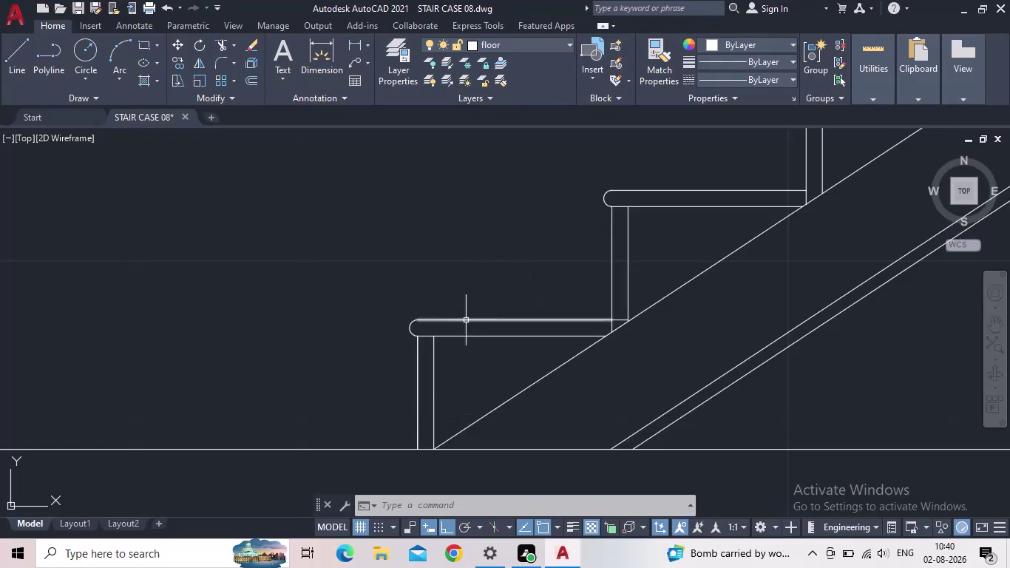
Start TRIM (TR) and cut the stringer overshoot at the lower post.
middle_drag(490, 310, 337, 298)
scroll(down, 3)
scroll(up, 3)
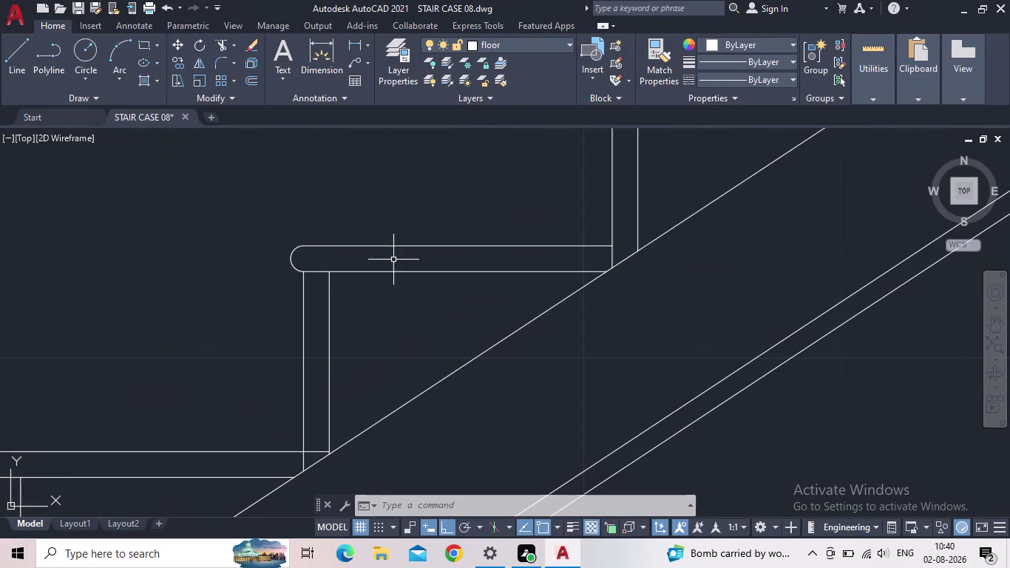
key(t)
key(r)
key(Return)
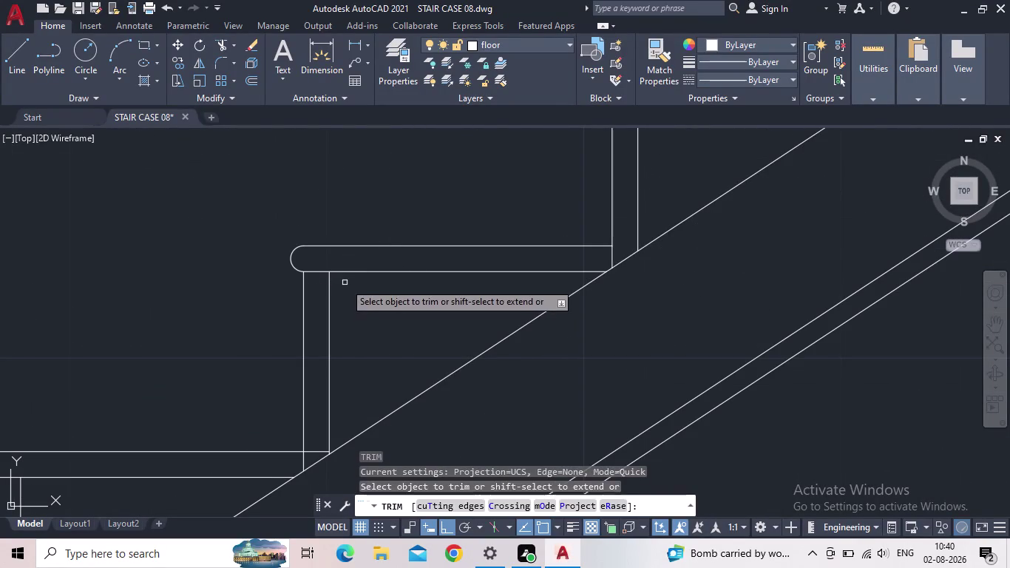
middle_drag(368, 352, 503, 242)
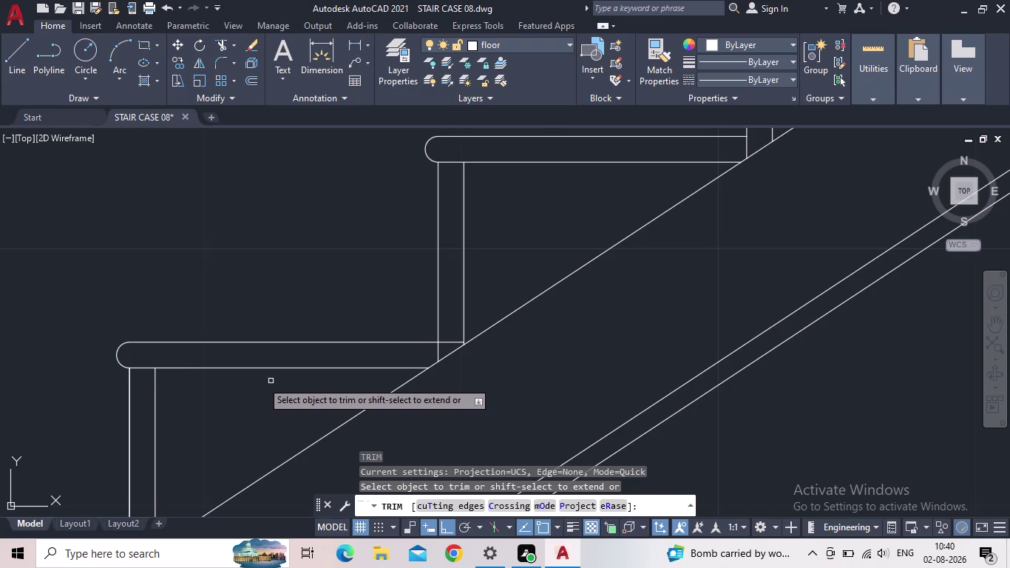
scroll(down, 3)
scroll(up, 3)
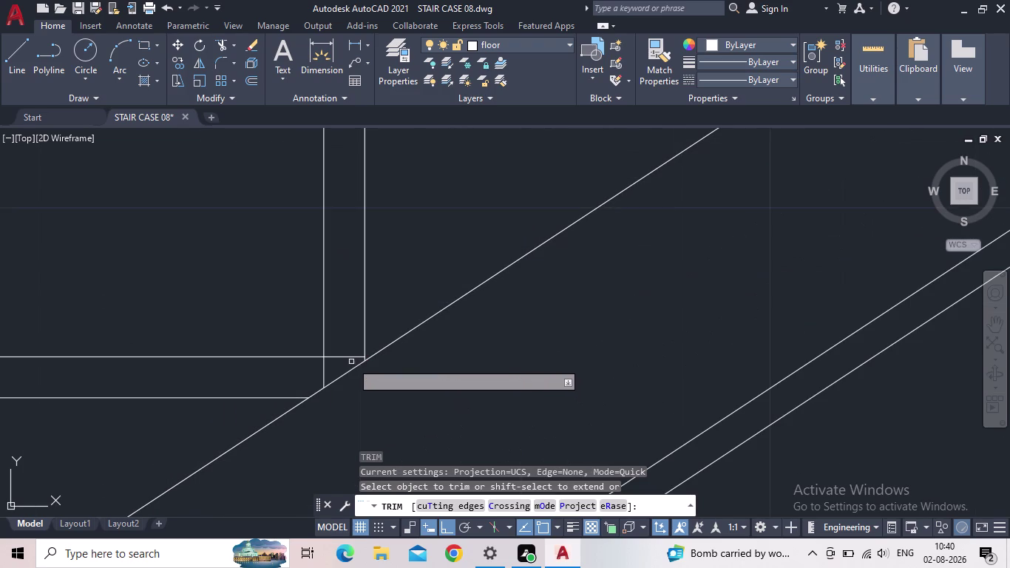
scroll(up, 3)
click(341, 360)
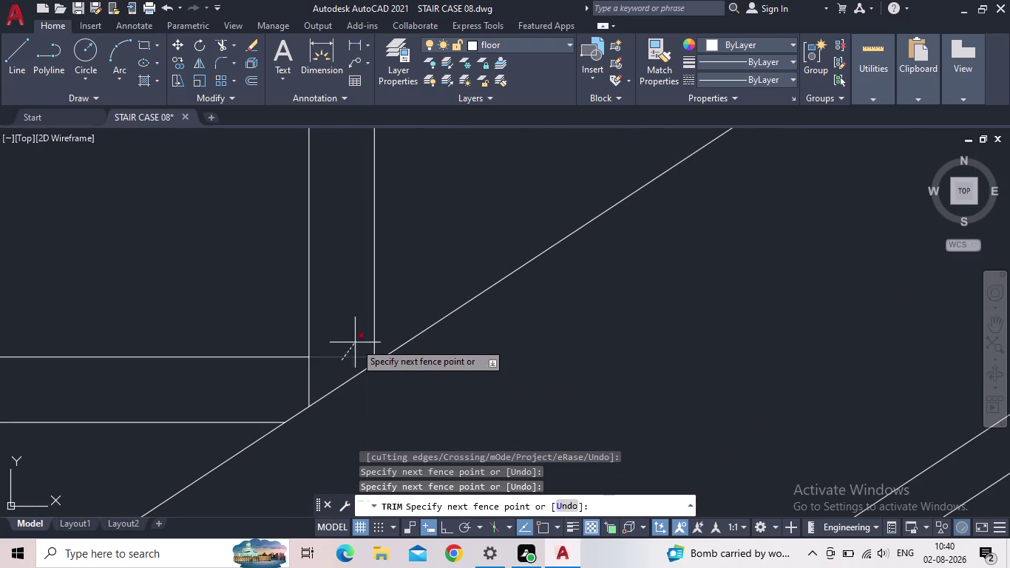
click(349, 358)
click(347, 351)
click(342, 364)
scroll(down, 3)
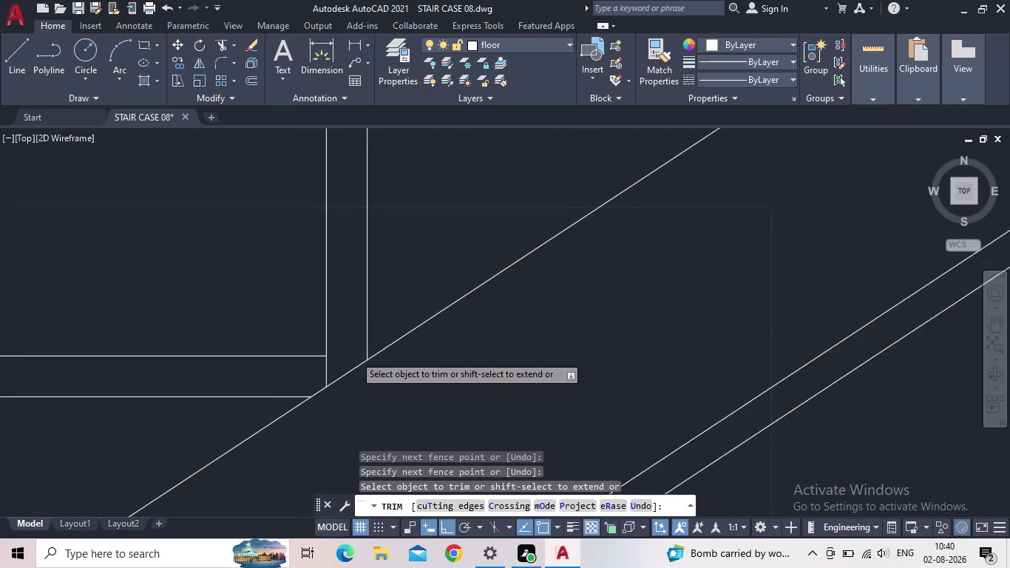
scroll(down, 3)
Trim the stringer where it runs past the next post up the stair.
middle_drag(408, 261, 363, 327)
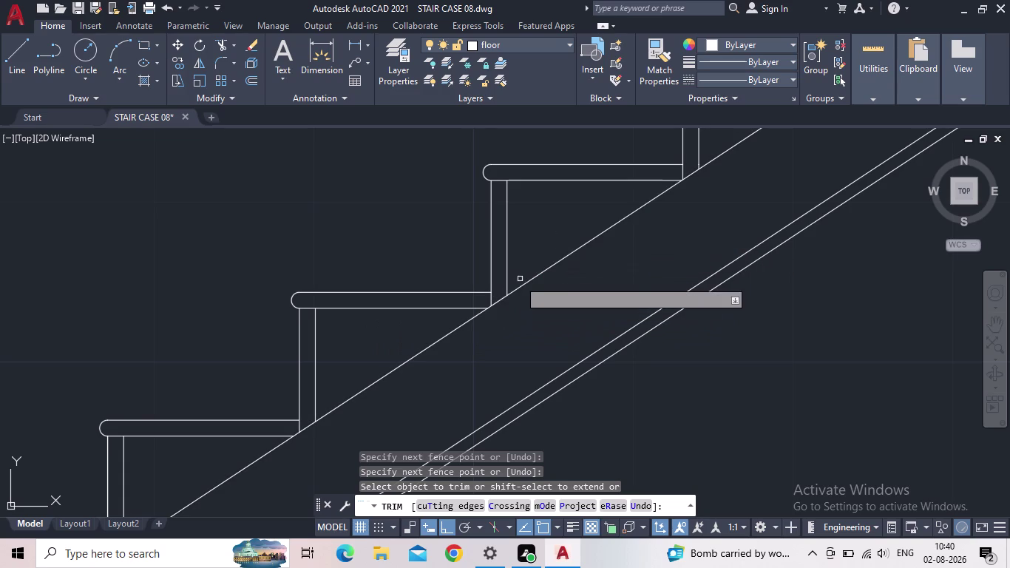
middle_drag(585, 204, 567, 216)
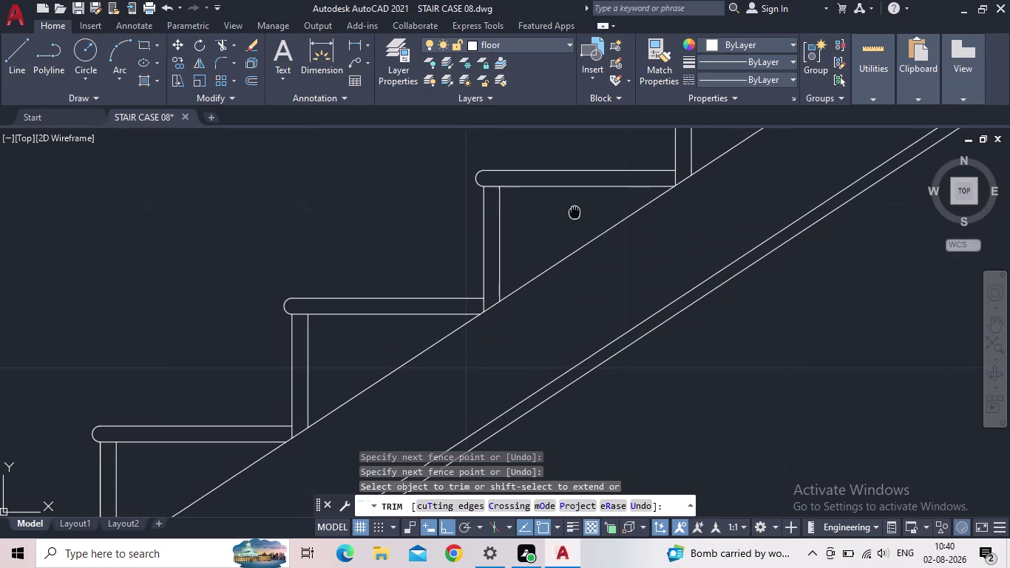
middle_drag(567, 216, 346, 304)
middle_drag(573, 170, 352, 312)
scroll(up, 3)
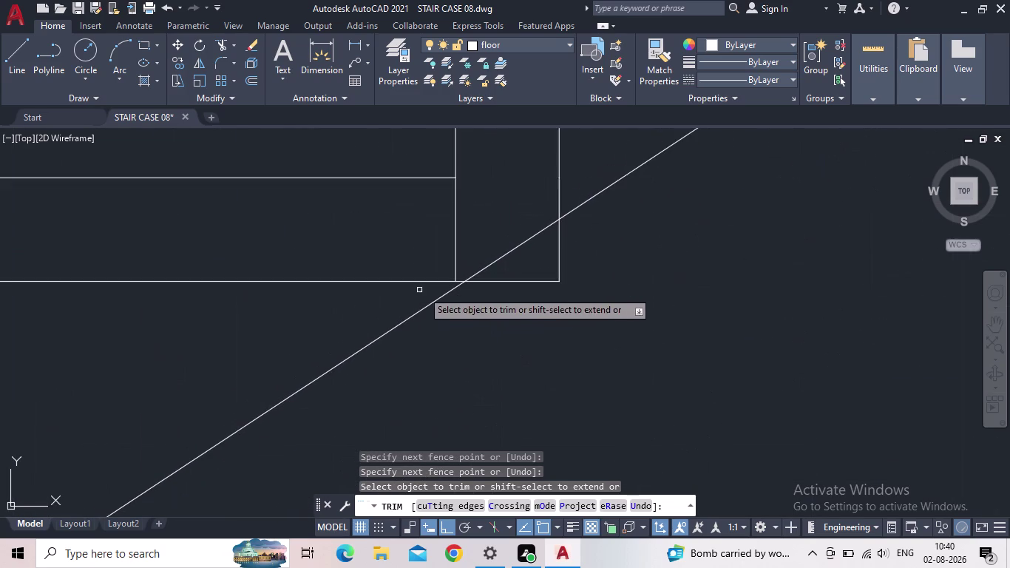
drag(498, 295, 502, 287)
click(513, 265)
drag(549, 262, 565, 260)
click(584, 254)
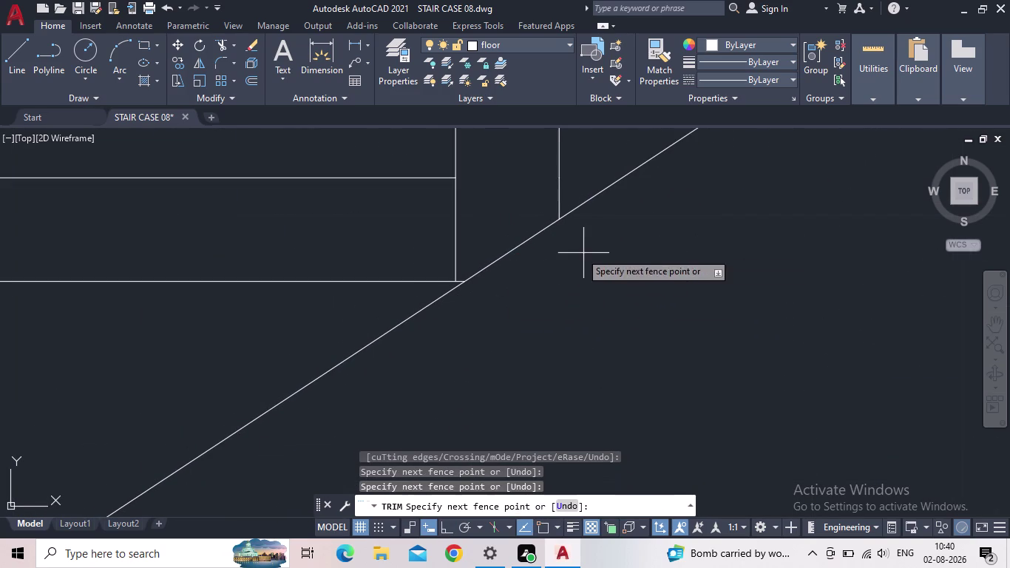
click(554, 308)
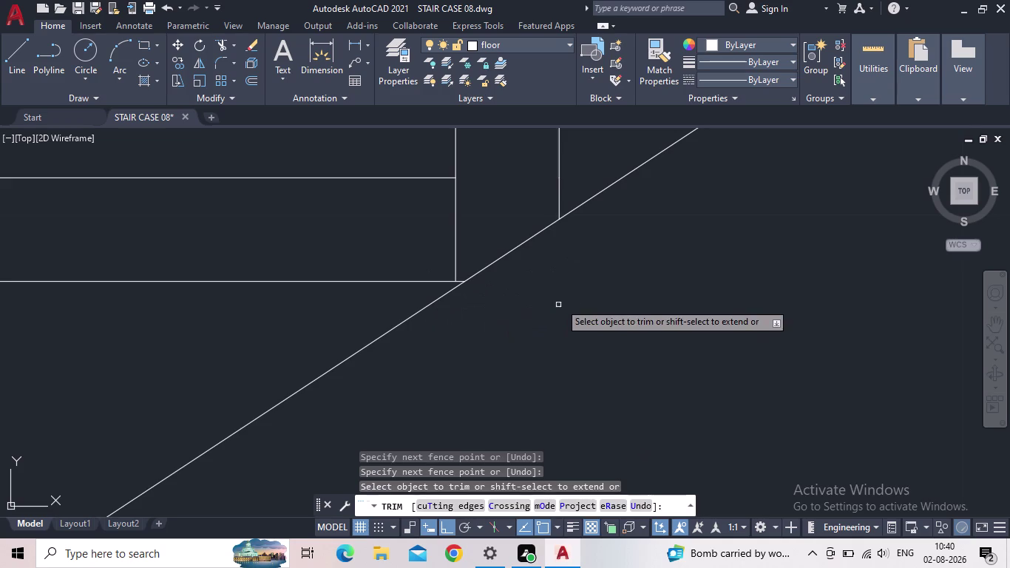
Cut back the sloping line past the upper post.
middle_drag(545, 336, 441, 437)
scroll(down, 3)
middle_drag(518, 289, 478, 312)
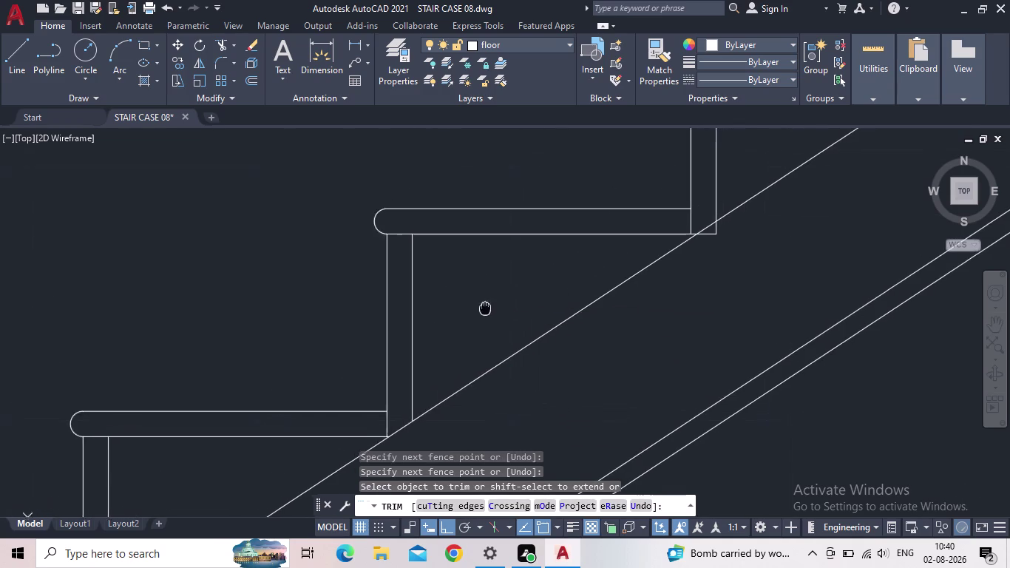
middle_drag(478, 312, 360, 403)
scroll(up, 3)
click(672, 311)
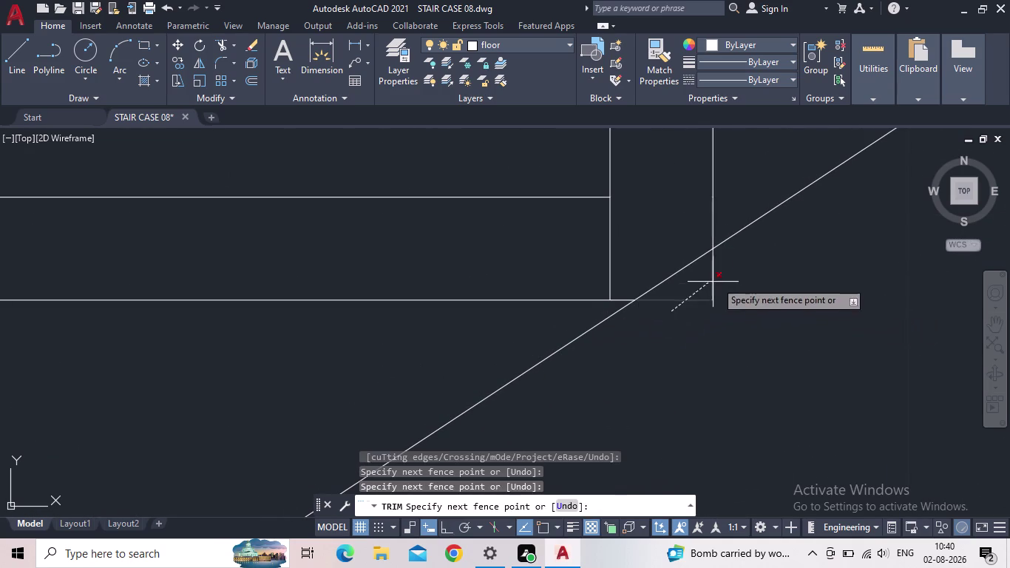
click(732, 275)
Trim the extra line end beyond the following post junction.
scroll(down, 3)
middle_drag(722, 357, 367, 470)
scroll(down, 3)
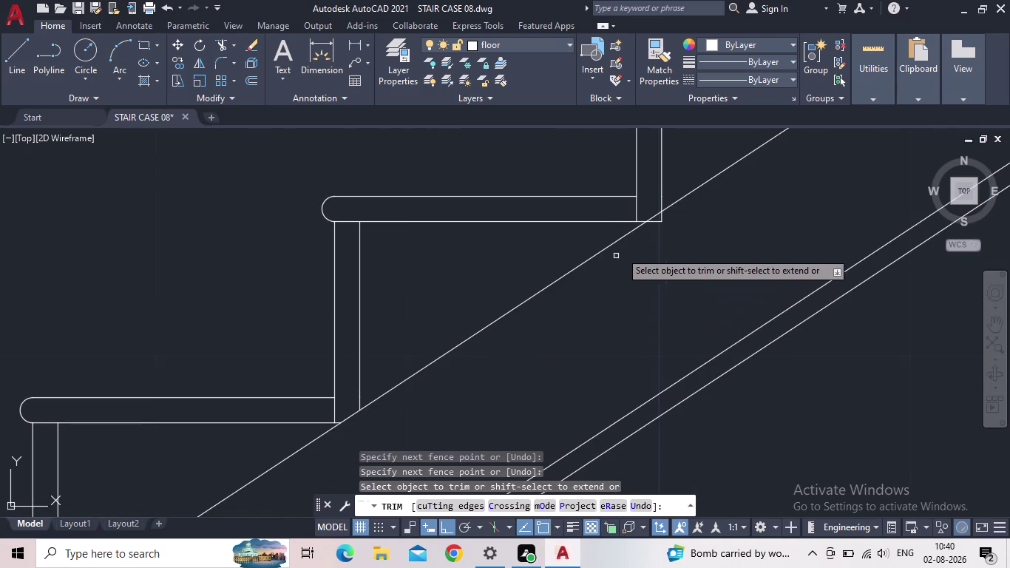
scroll(up, 3)
middle_drag(650, 237, 594, 356)
scroll(up, 3)
drag(596, 323, 605, 317)
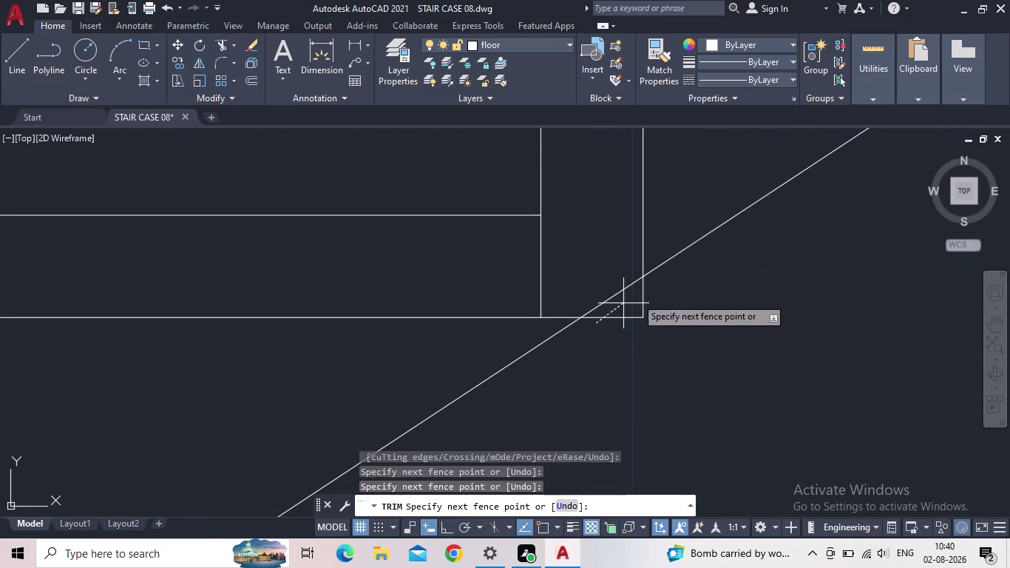
click(657, 288)
Remove the stringer overshoot at the next post along.
scroll(down, 3)
middle_drag(655, 366, 413, 480)
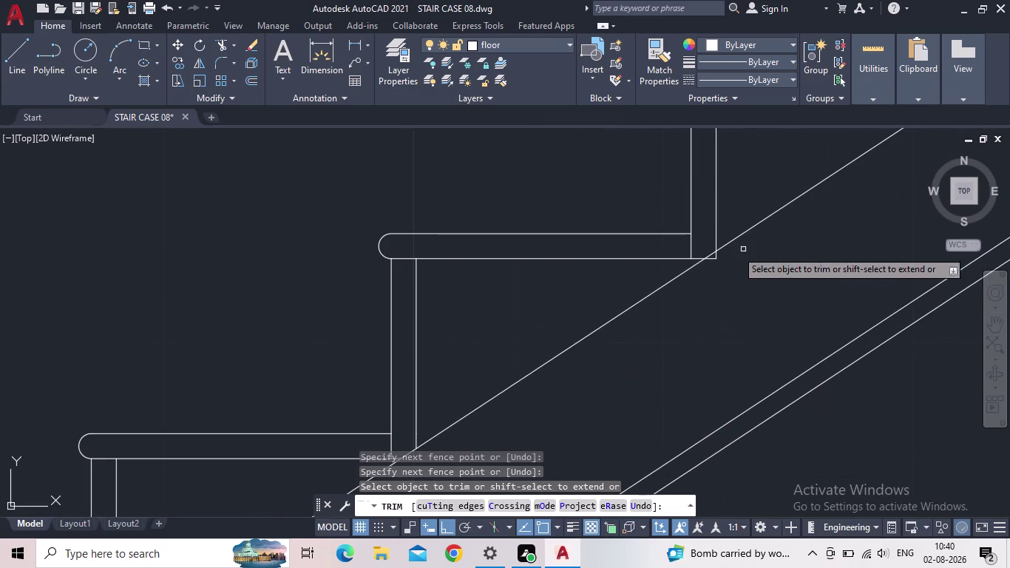
scroll(up, 3)
click(671, 267)
click(713, 244)
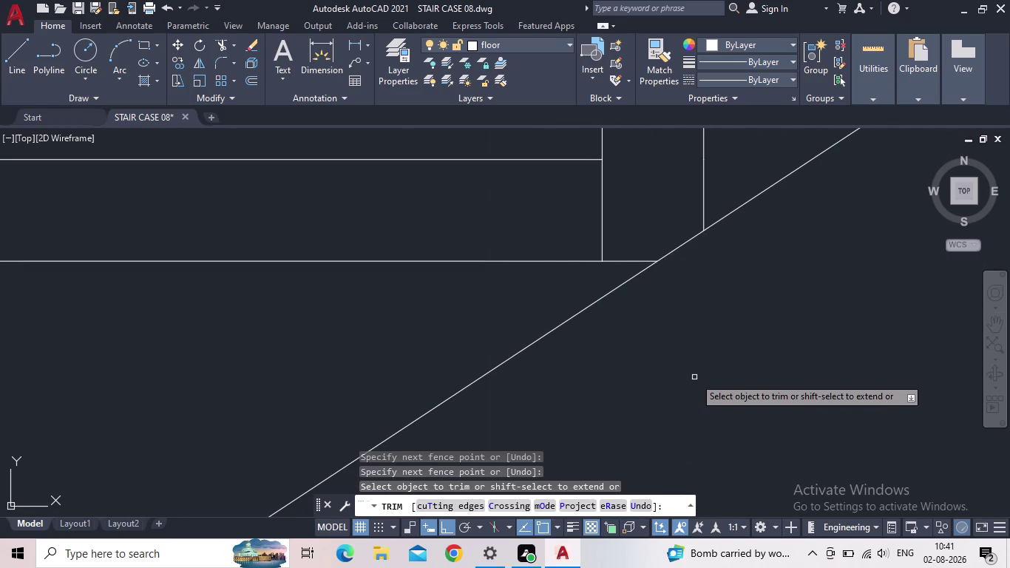
Trim the overshooting segment at the post further up the stair.
scroll(down, 3)
middle_drag(757, 347, 646, 420)
scroll(down, 3)
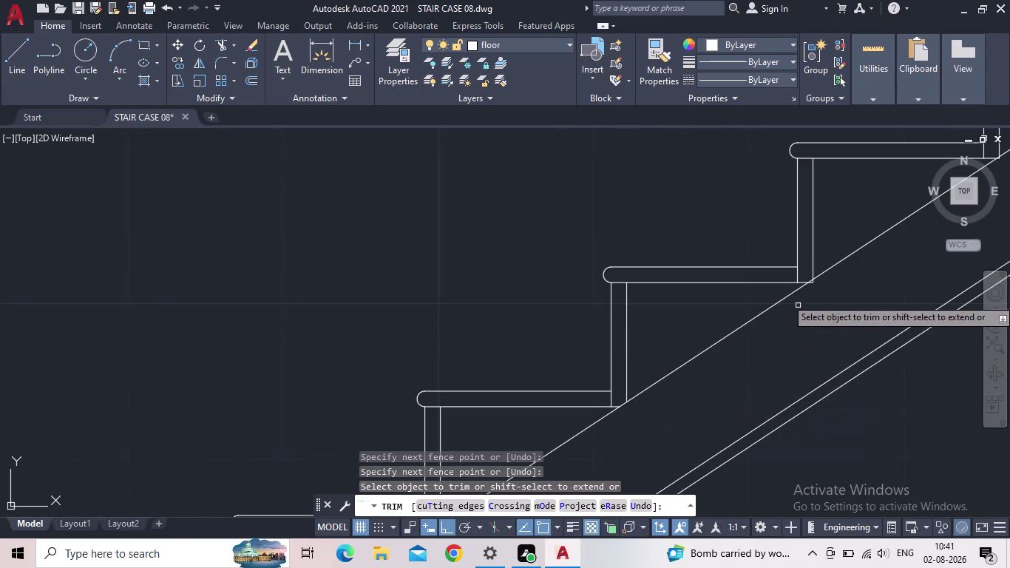
scroll(up, 3)
scroll(up, 3)
click(709, 421)
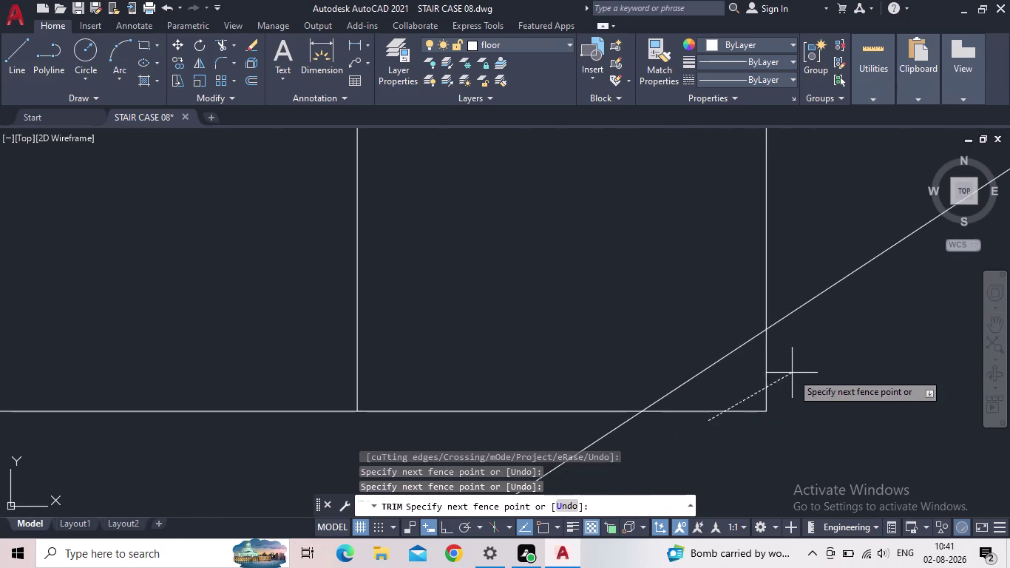
click(796, 368)
Trim the stringer overshoot at another post corner.
scroll(down, 3)
middle_drag(790, 368, 591, 407)
scroll(down, 3)
scroll(down, 3)
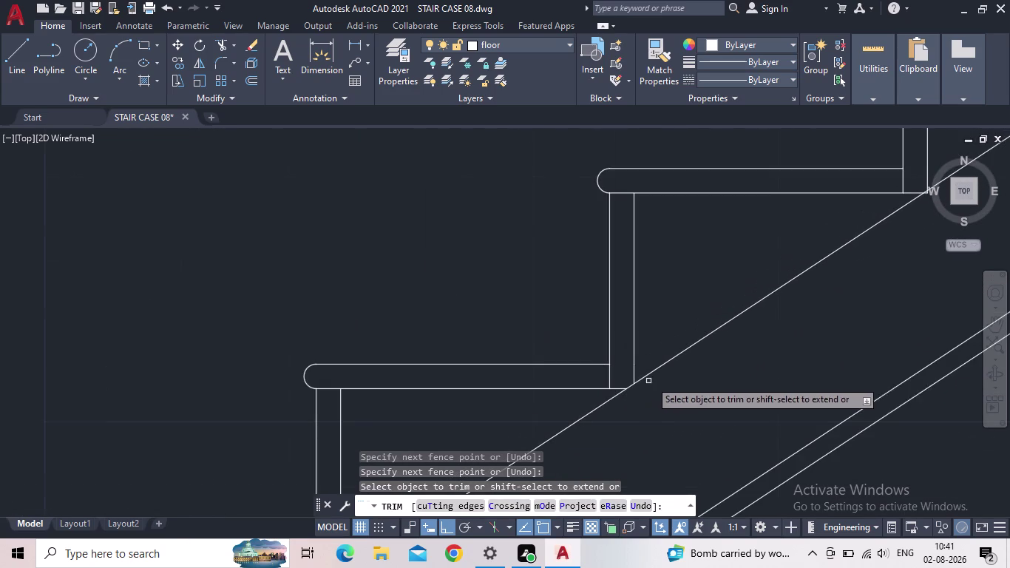
middle_drag(699, 374, 500, 473)
scroll(up, 3)
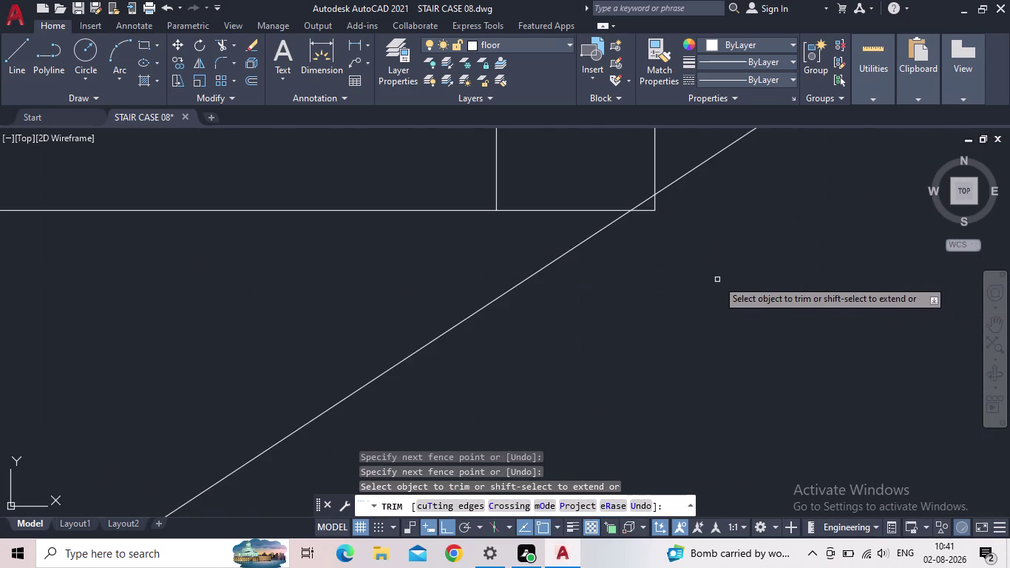
scroll(up, 3)
middle_drag(640, 216, 672, 397)
drag(631, 338, 644, 336)
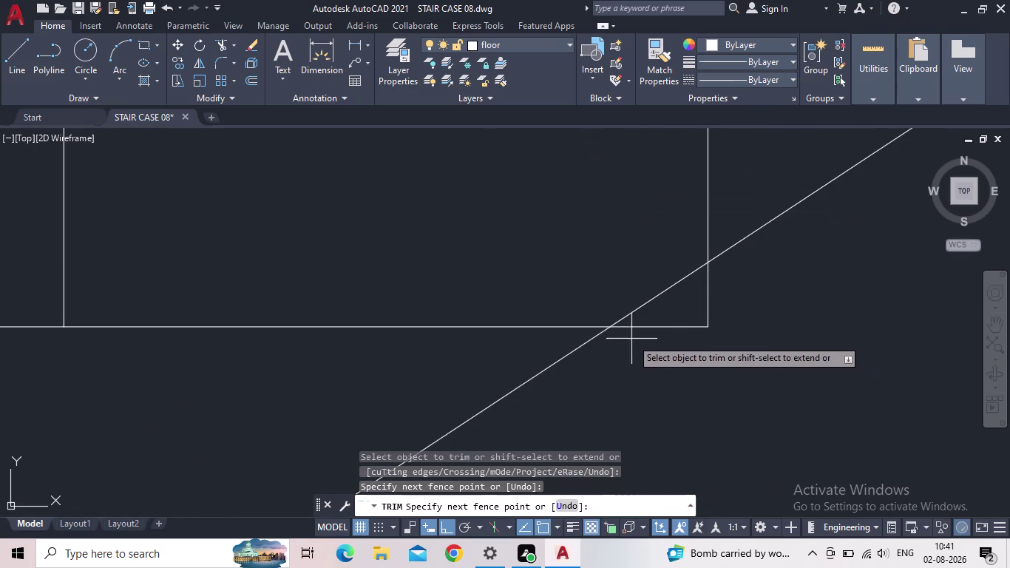
click(763, 287)
Move up to the top post and end the trim with Esc.
scroll(down, 3)
middle_drag(773, 316, 573, 418)
scroll(down, 3)
scroll(down, 3)
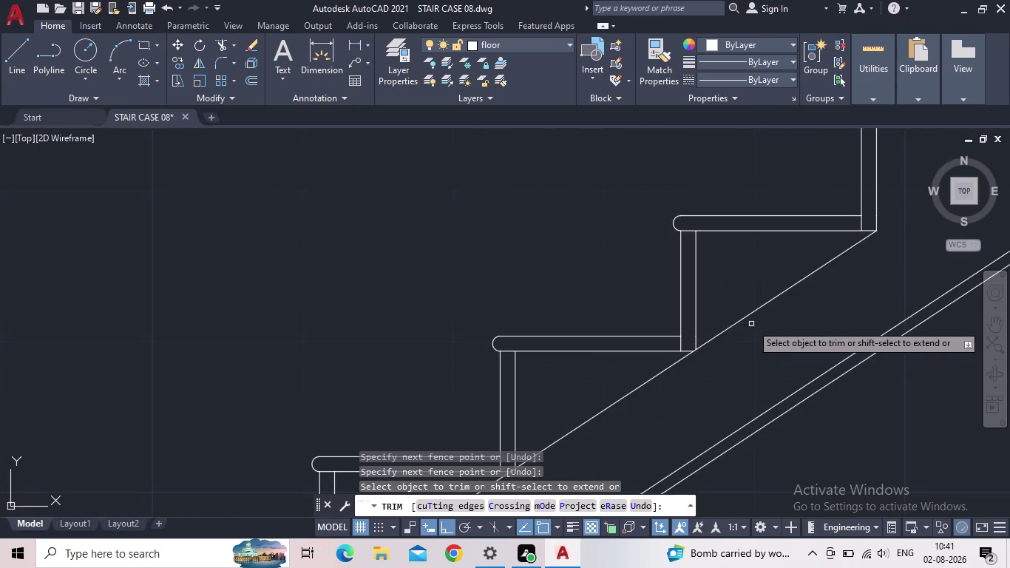
middle_drag(743, 340, 591, 418)
scroll(up, 3)
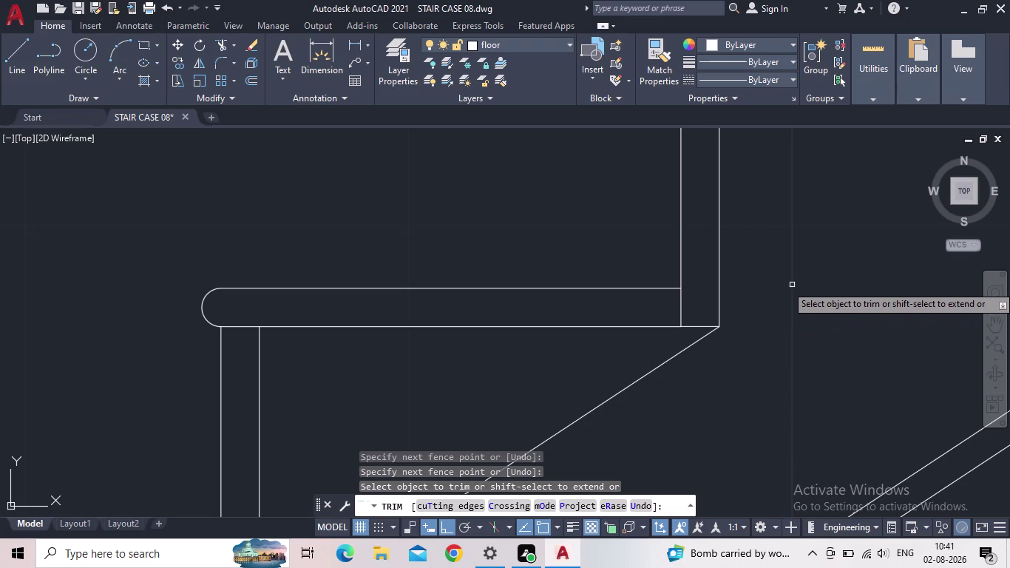
key(Escape)
scroll(down, 3)
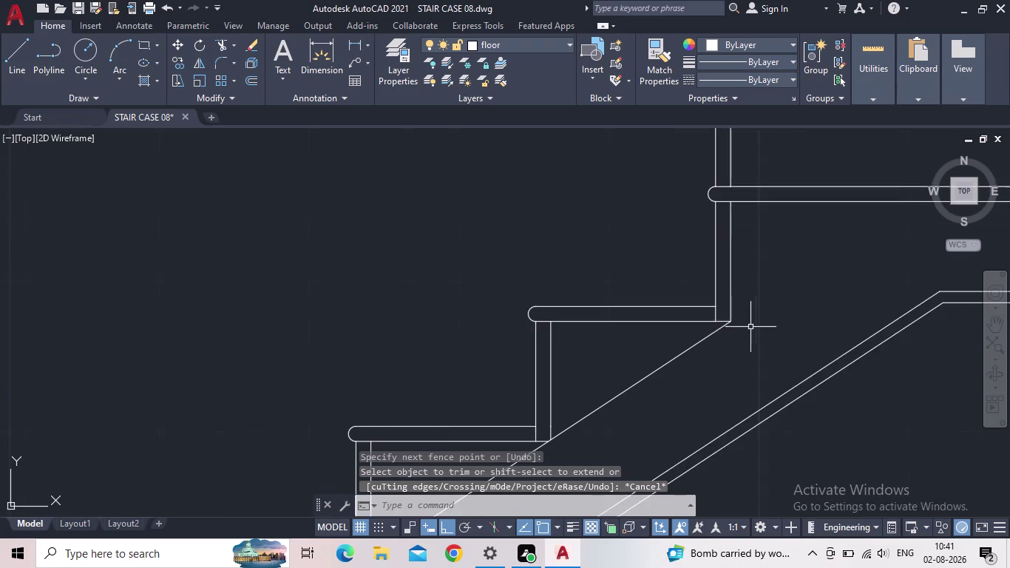
scroll(down, 3)
click(76, 9)
scroll(down, 3)
middle_drag(530, 311, 444, 337)
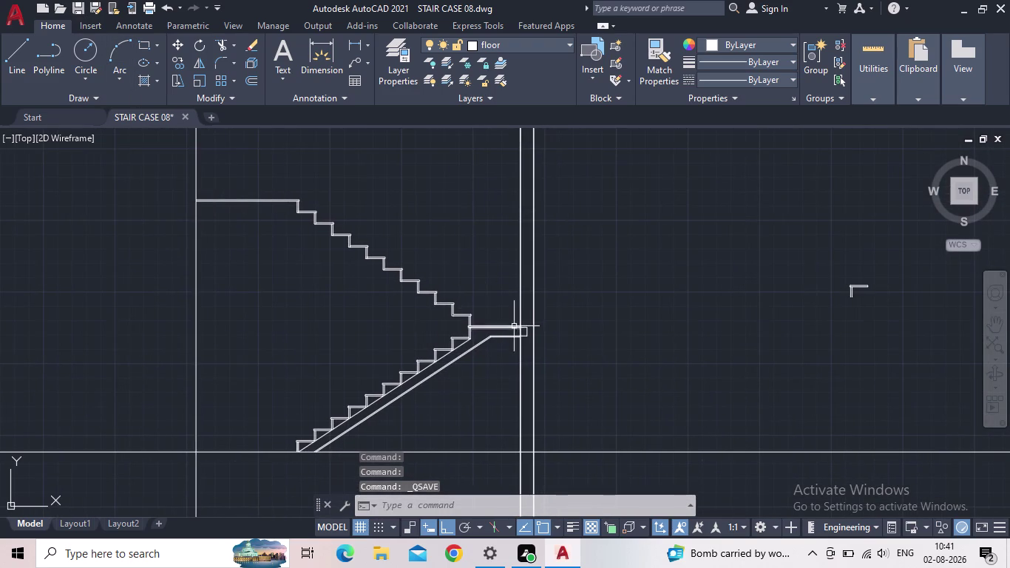
scroll(up, 3)
scroll(up, 3)
middle_drag(454, 329, 465, 324)
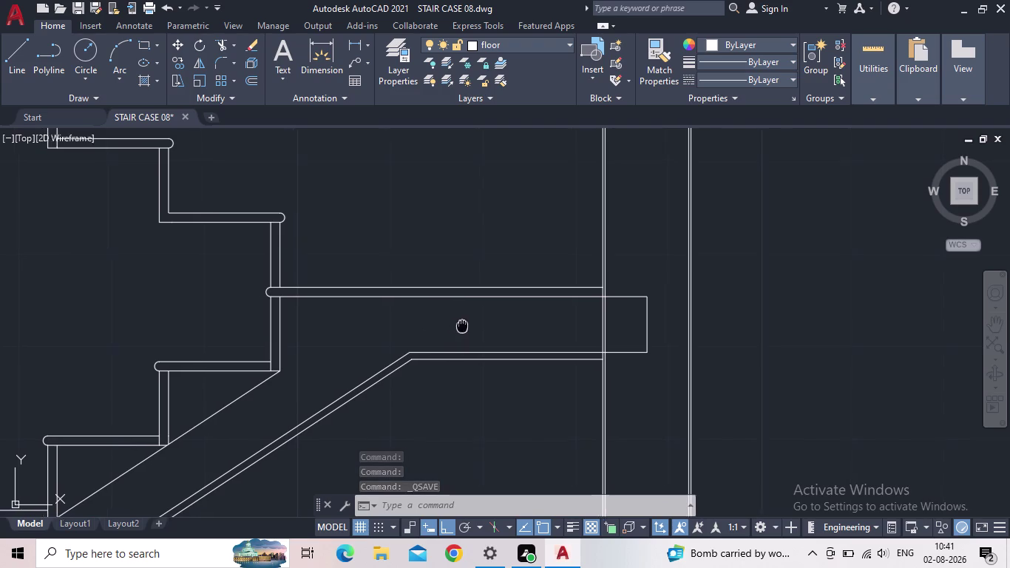
middle_drag(465, 325, 516, 325)
scroll(down, 3)
middle_drag(540, 390, 660, 279)
scroll(down, 3)
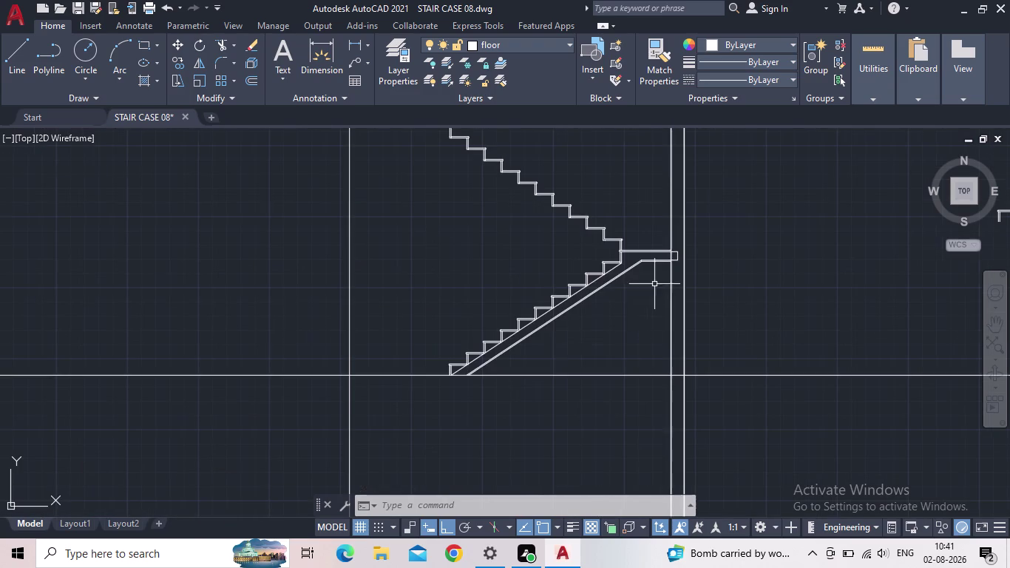
middle_drag(583, 345, 583, 435)
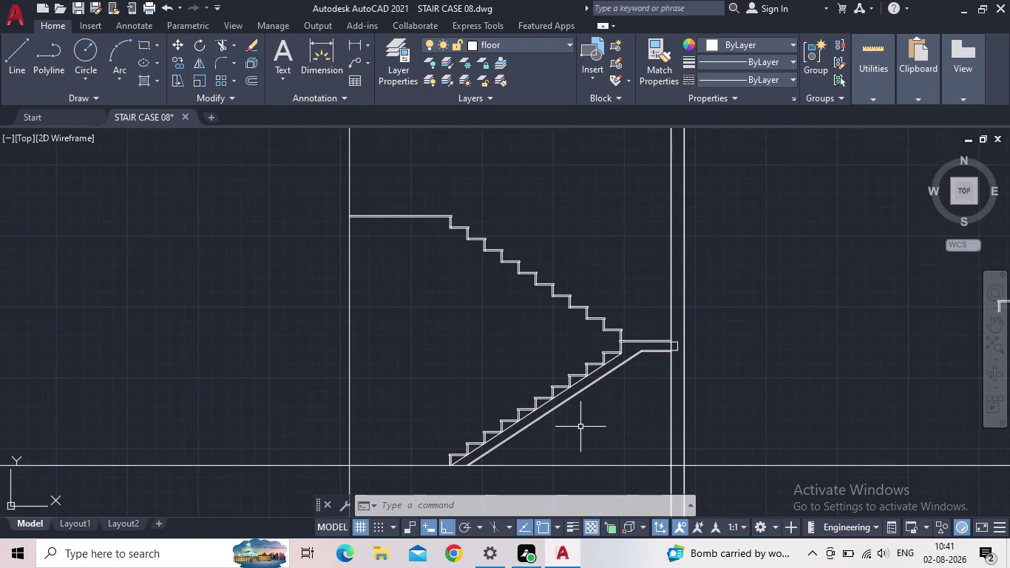
middle_drag(579, 406, 441, 384)
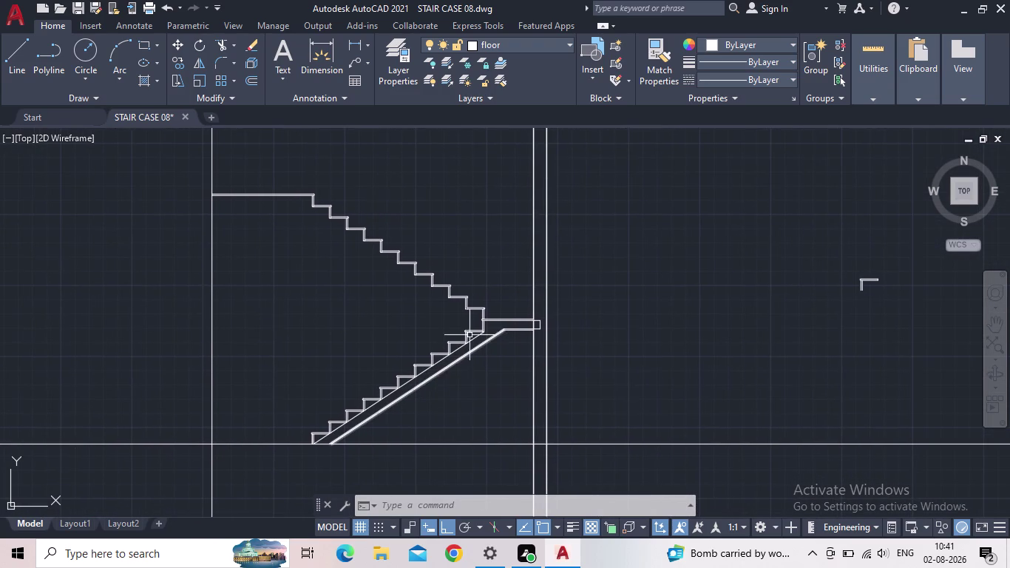
middle_drag(658, 305, 634, 306)
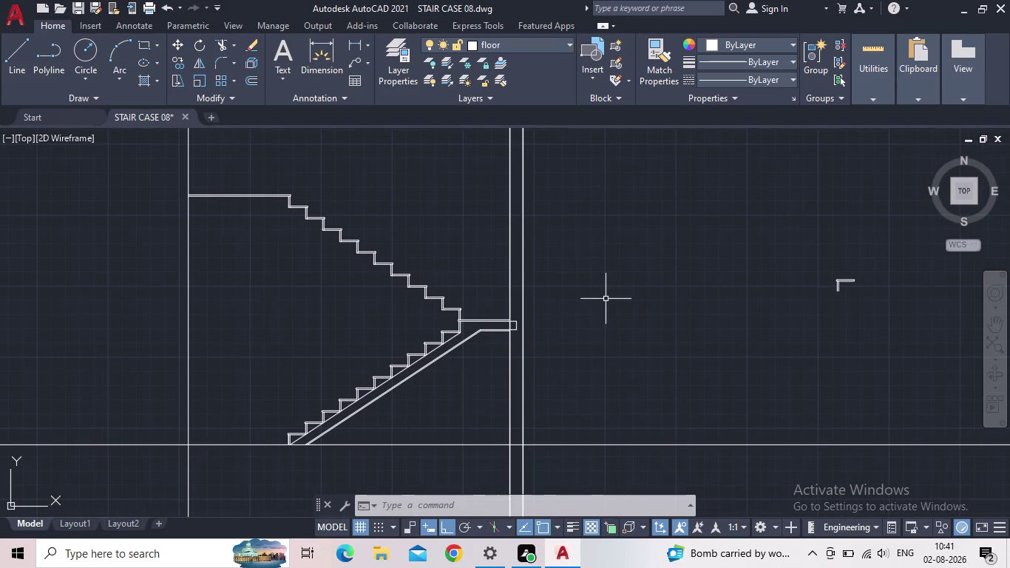
scroll(up, 3)
scroll(down, 3)
middle_drag(615, 306, 548, 318)
drag(140, 45, 152, 51)
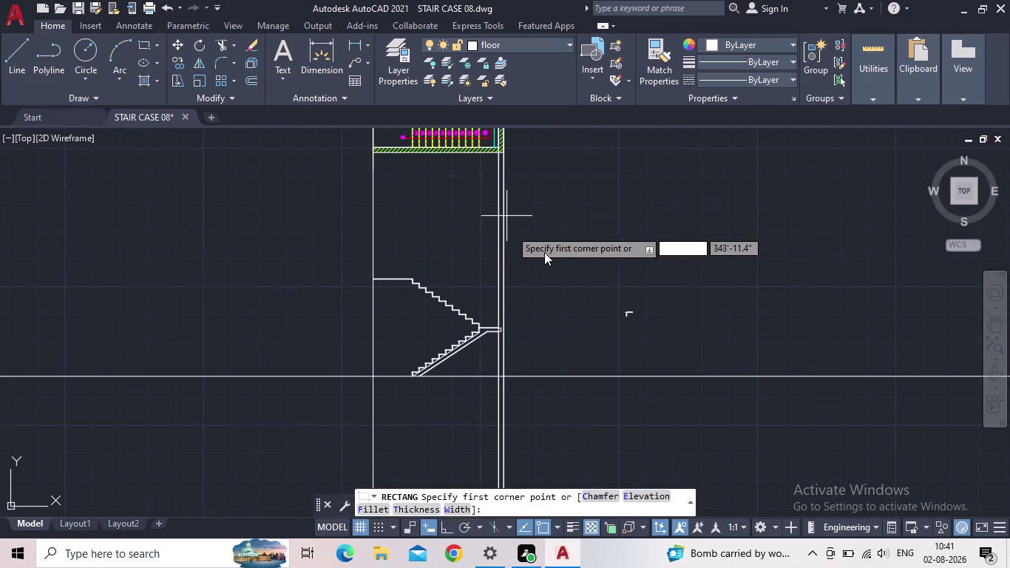
Draw an upright 3" by 3' post rectangle right of the stairs using RECTANG Dimensions.
drag(549, 252, 560, 259)
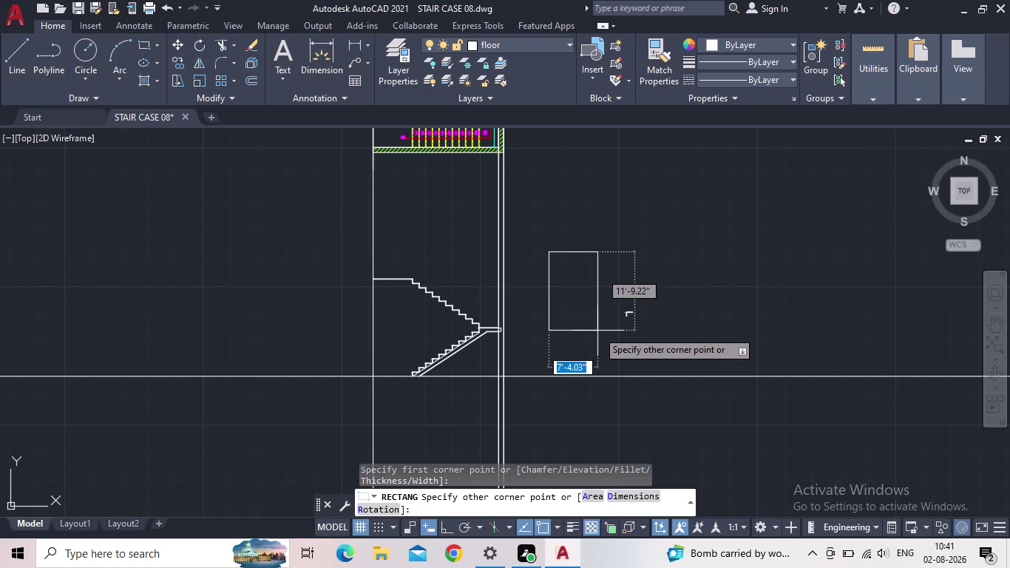
key(3)
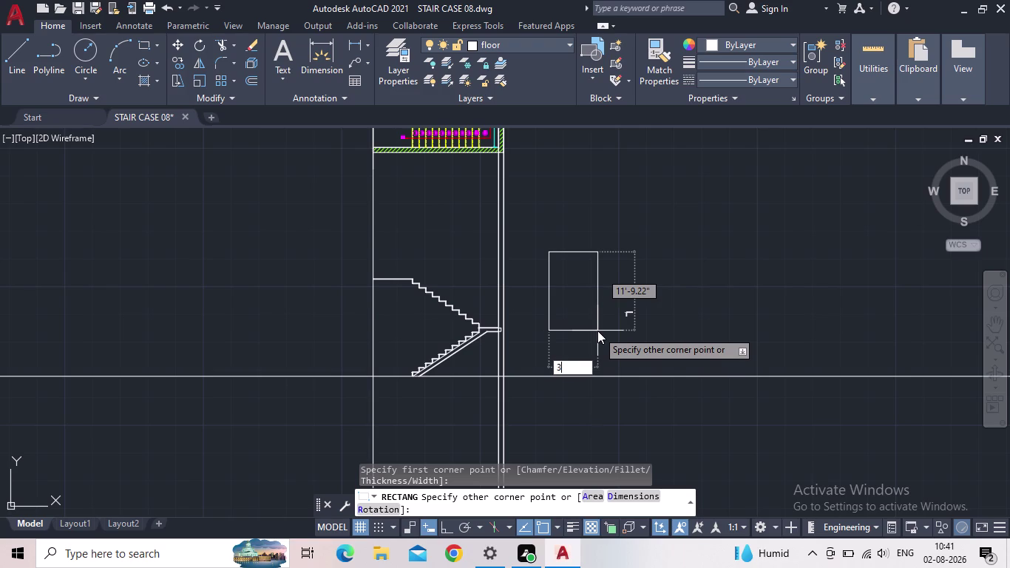
key(BackSpace)
key(d)
key(Return)
text(3")
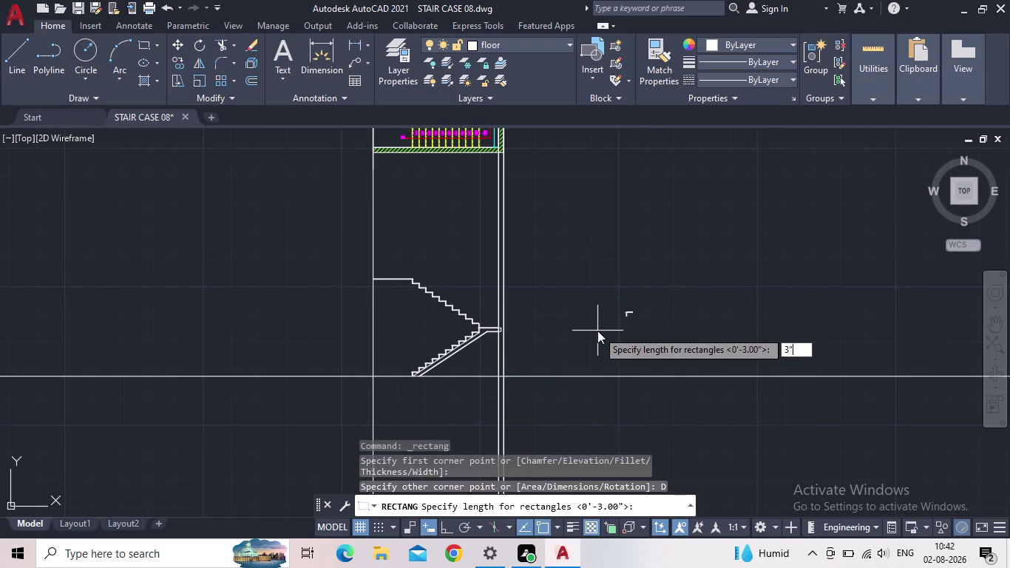
key(Return)
key(3)
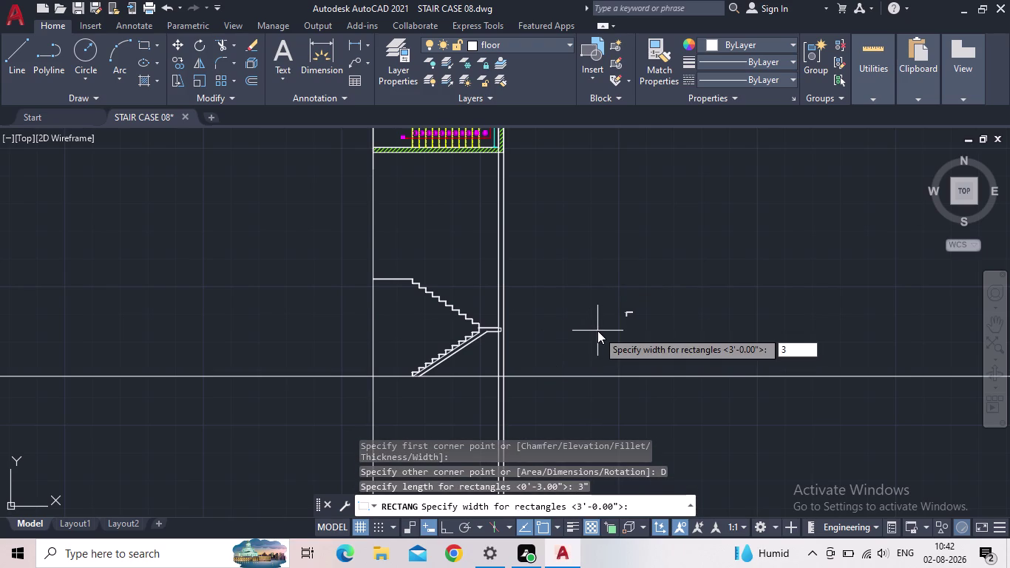
key(apostrophe)
key(Return)
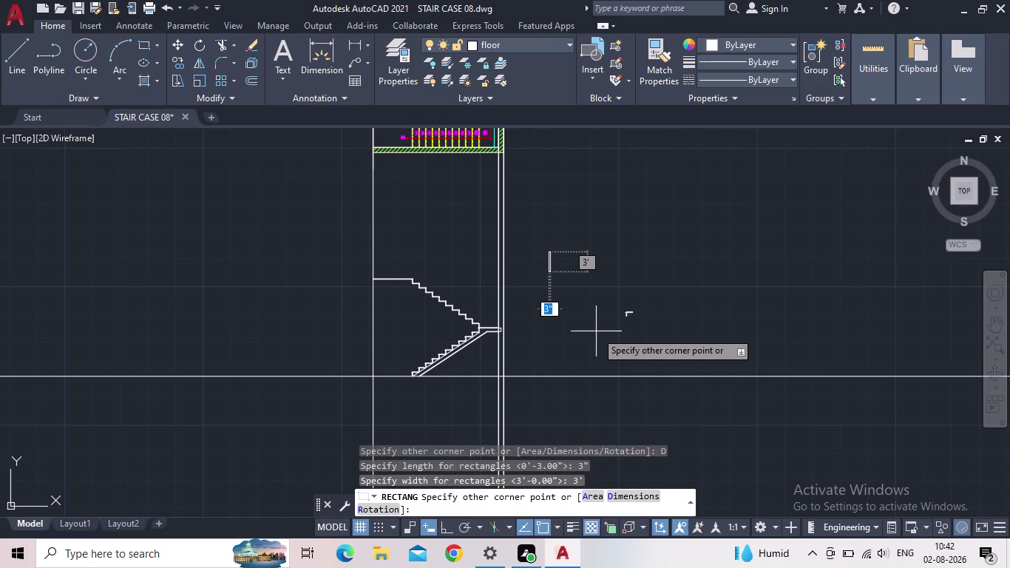
click(589, 328)
scroll(up, 3)
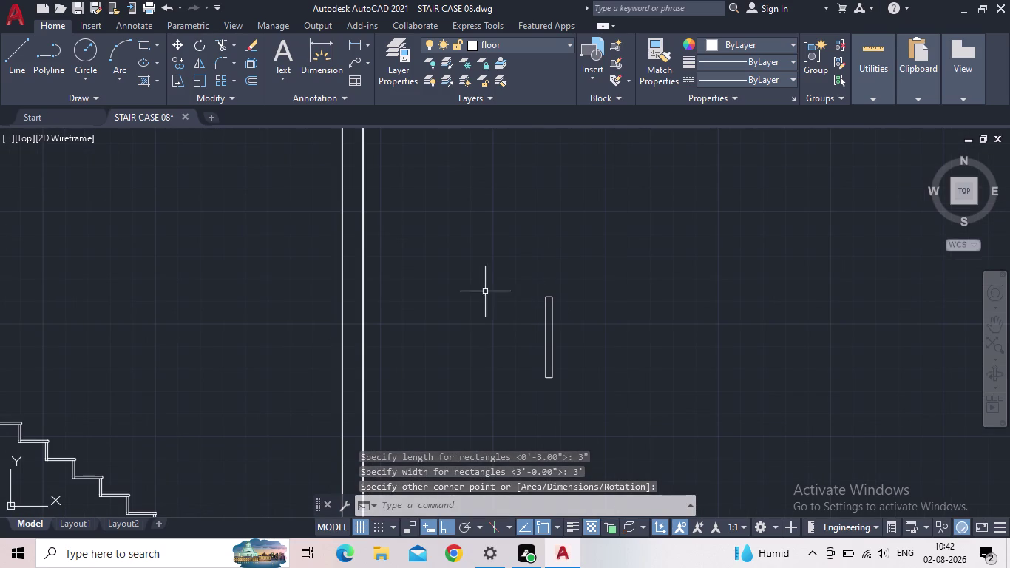
Zoom and pan to centre the view on the new post rectangle.
scroll(up, 3)
scroll(down, 3)
scroll(down, 3)
scroll(down, 3)
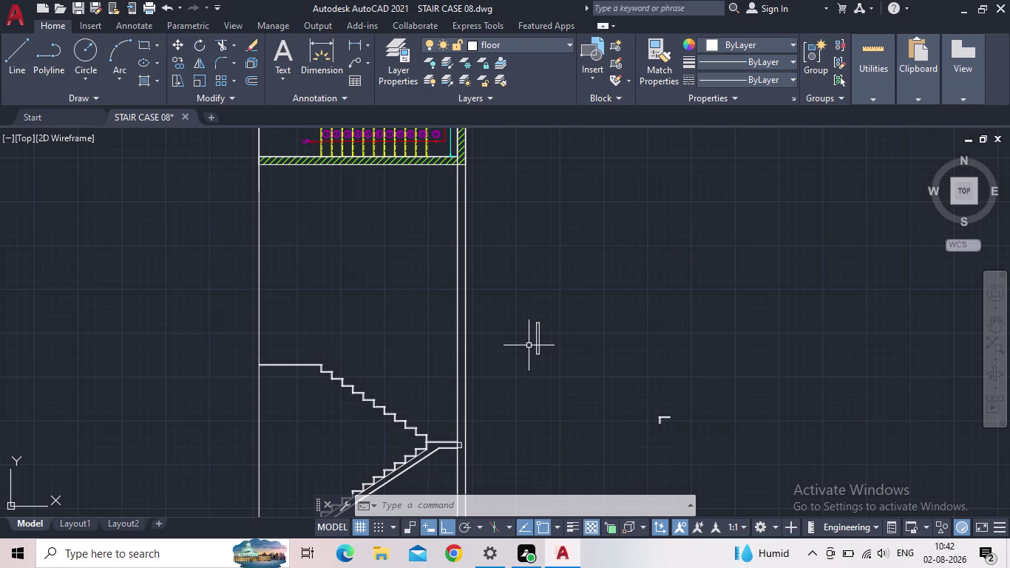
scroll(up, 3)
scroll(up, 3)
scroll(up, 3)
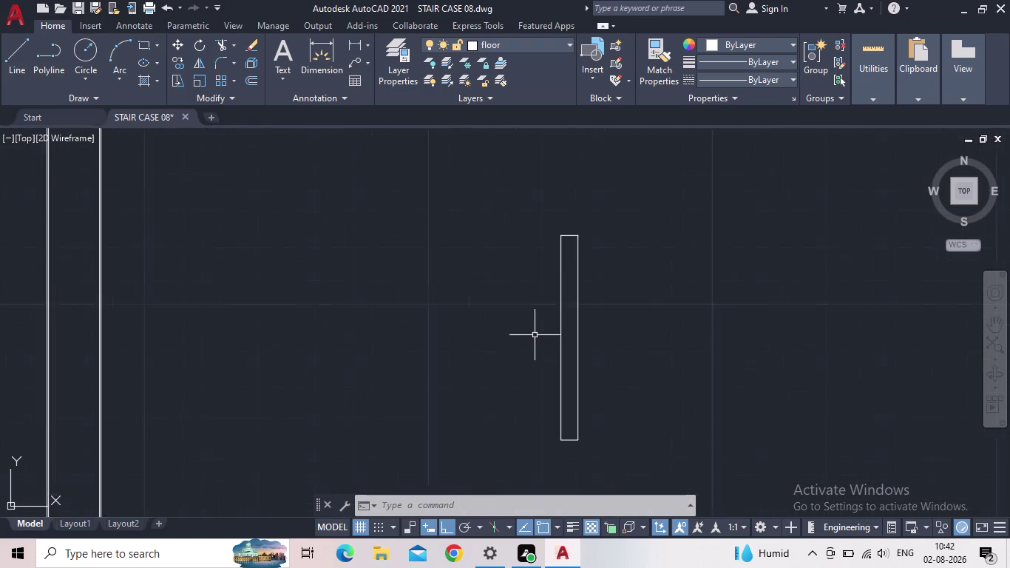
scroll(up, 3)
middle_drag(463, 249, 456, 281)
scroll(down, 3)
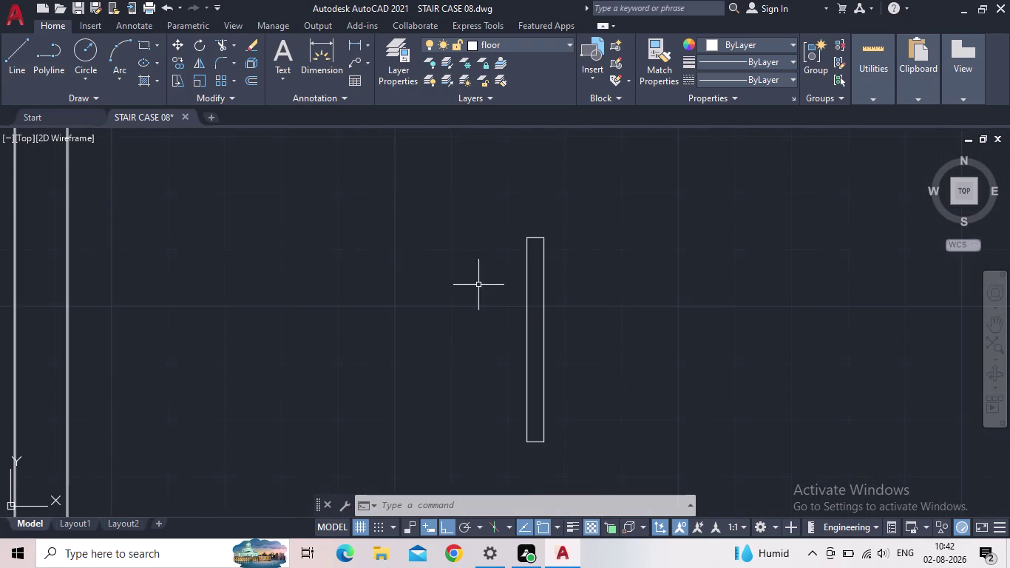
middle_drag(478, 285, 476, 294)
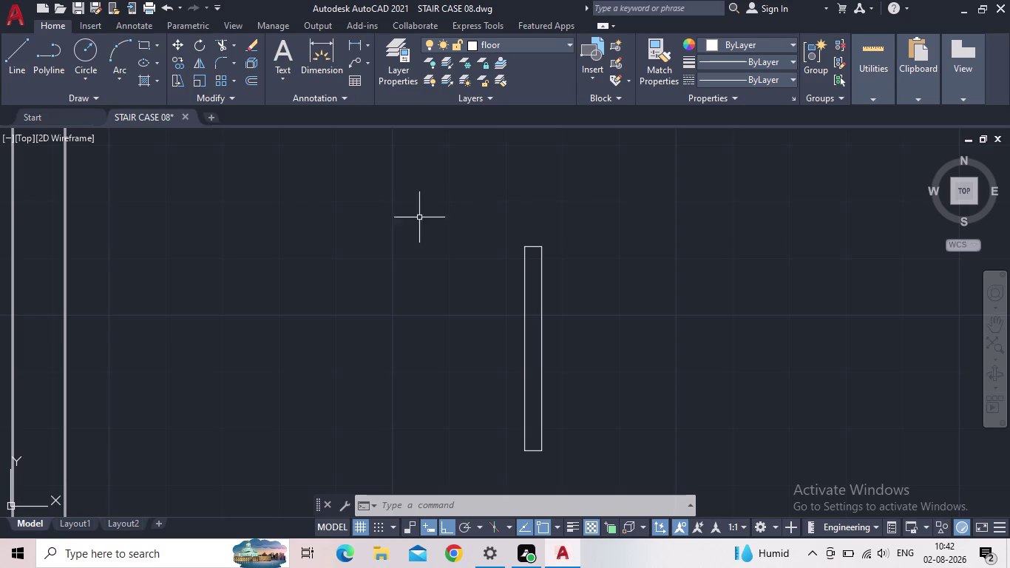
Window-select the post rectangle and explode it with EX.
click(22, 57)
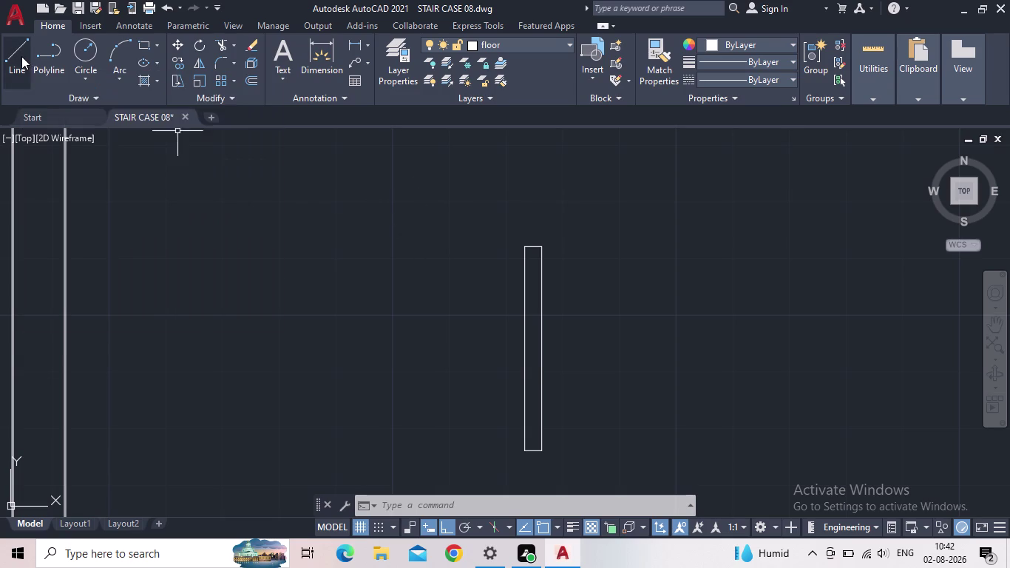
key(Escape)
drag(574, 453, 557, 436)
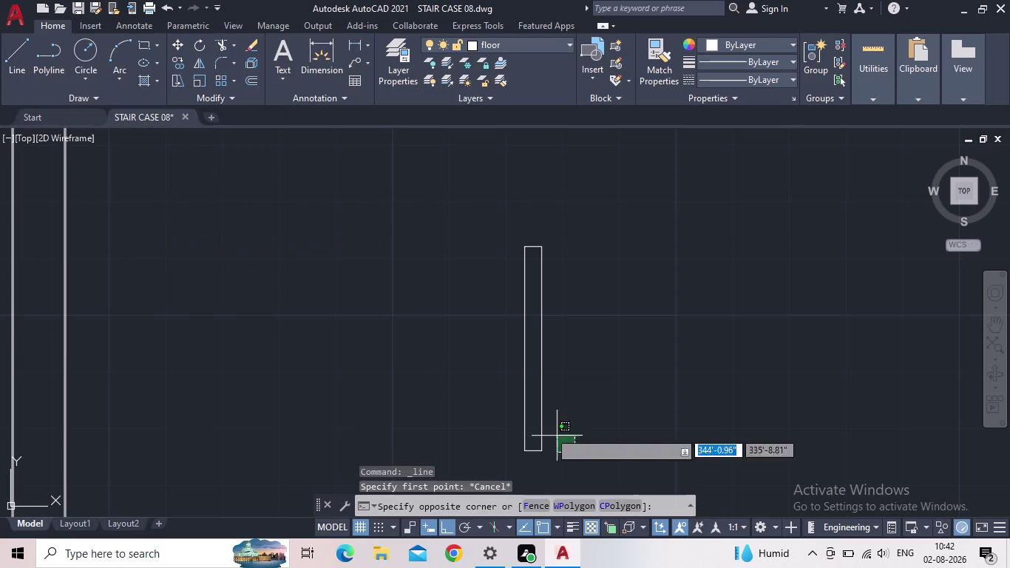
click(429, 350)
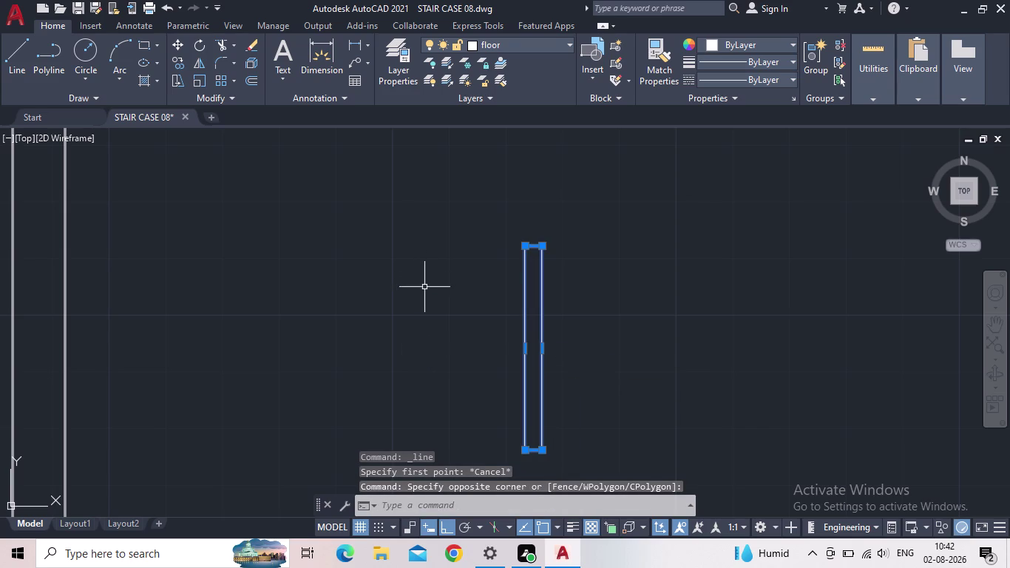
key(e)
key(x)
click(447, 331)
click(523, 306)
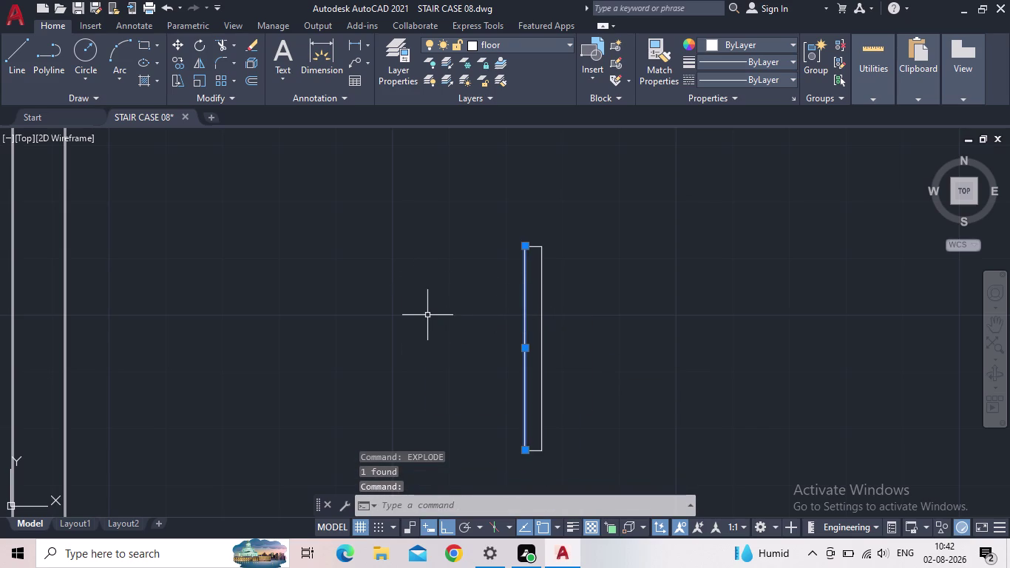
key(Escape)
Recentre the view and cancel the leftover line command.
scroll(up, 3)
middle_drag(517, 309, 428, 251)
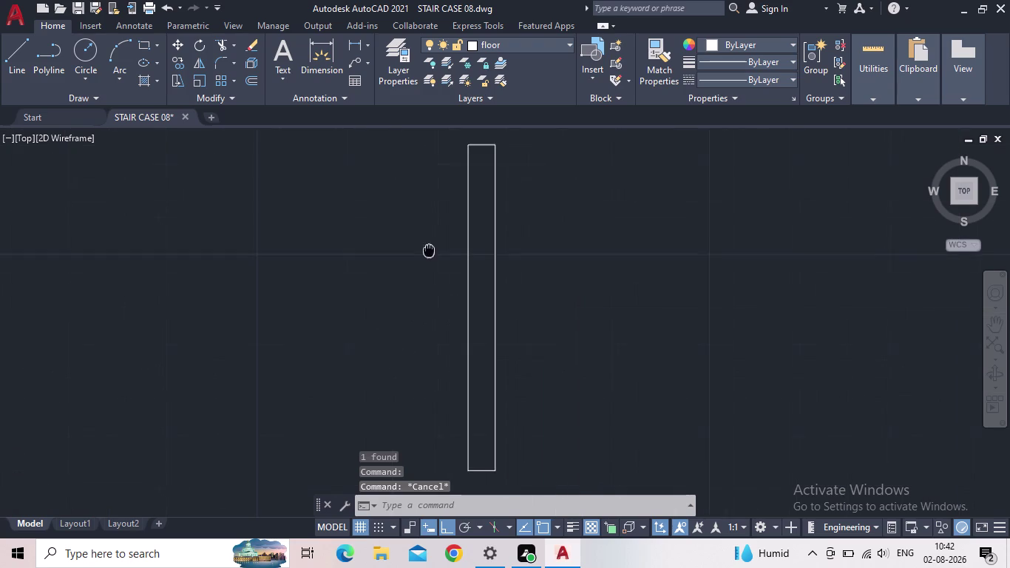
middle_drag(428, 251, 429, 250)
scroll(down, 3)
key(Escape)
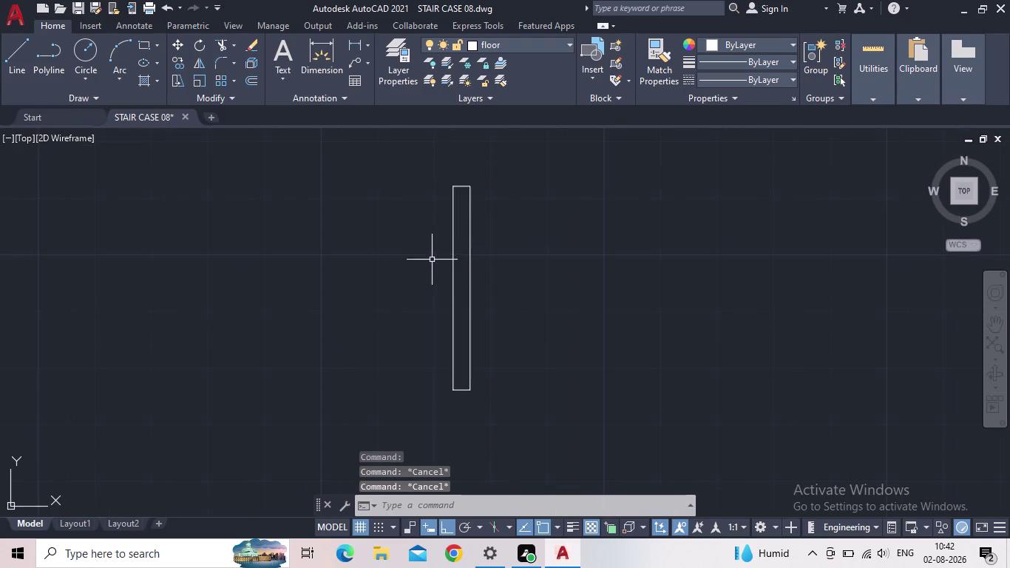
click(8, 56)
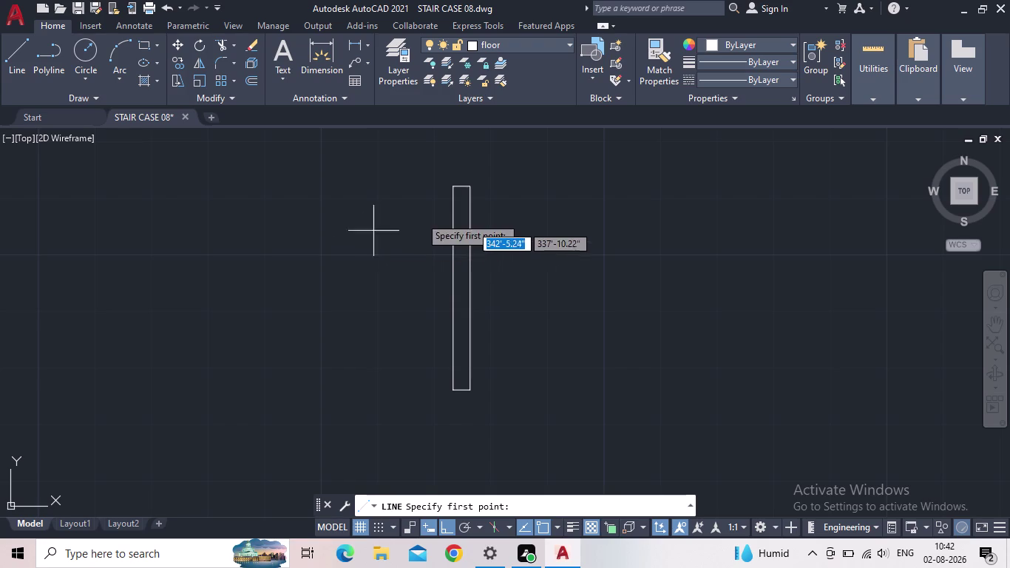
scroll(up, 3)
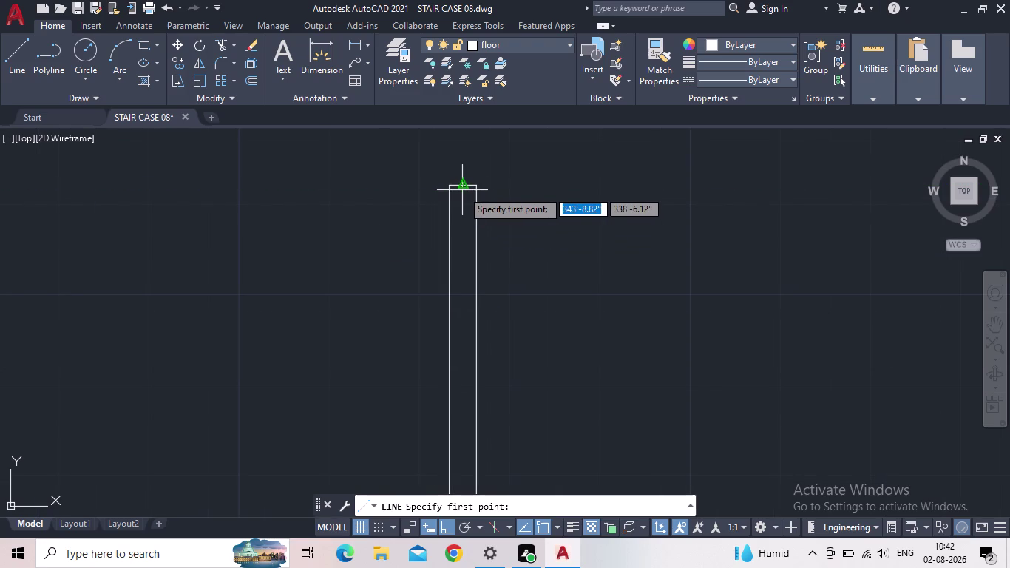
key(Escape)
scroll(down, 3)
middle_click(412, 285)
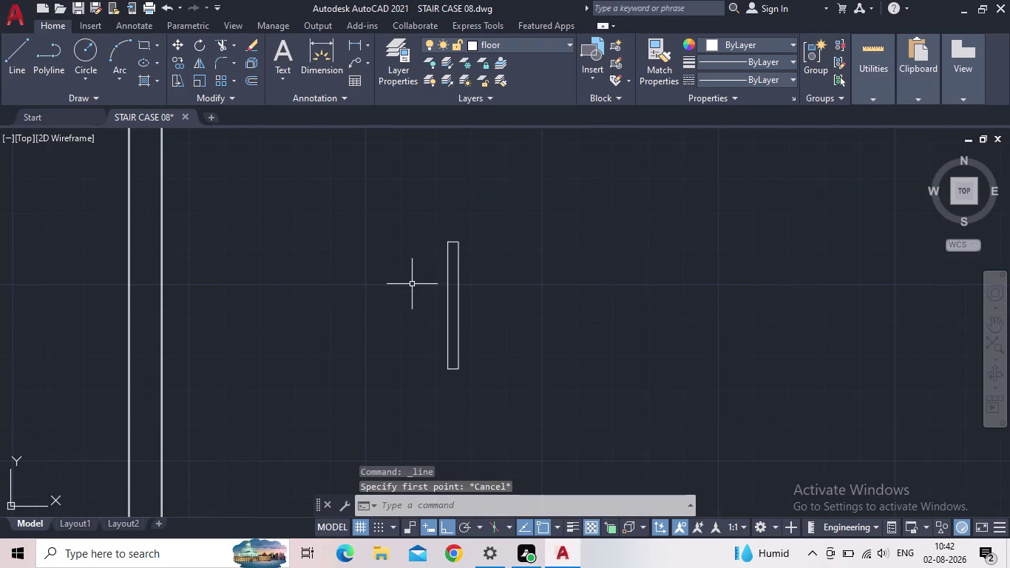
click(84, 61)
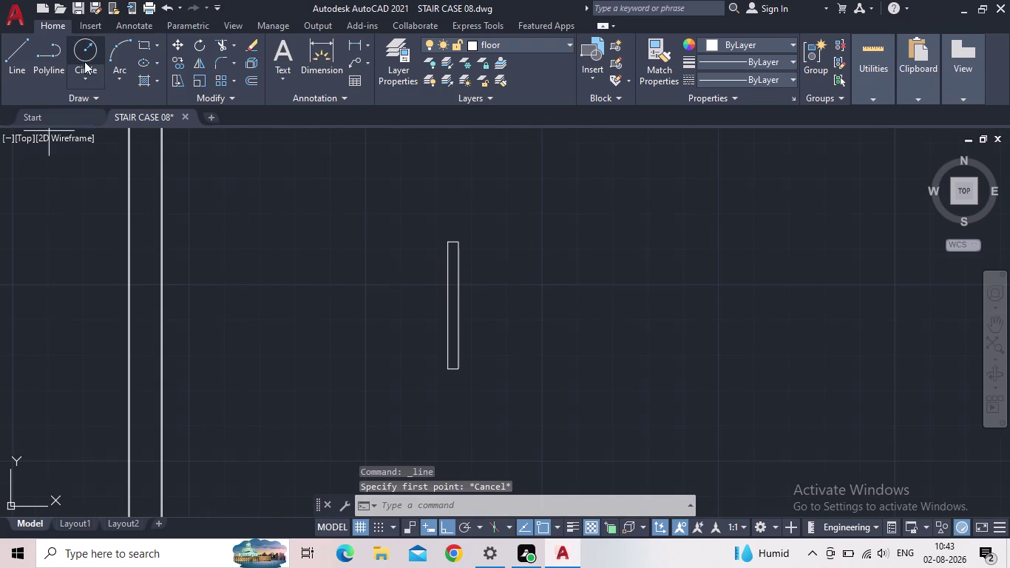
Draw two small concentric circles centred on the post's top edge.
scroll(up, 3)
scroll(up, 3)
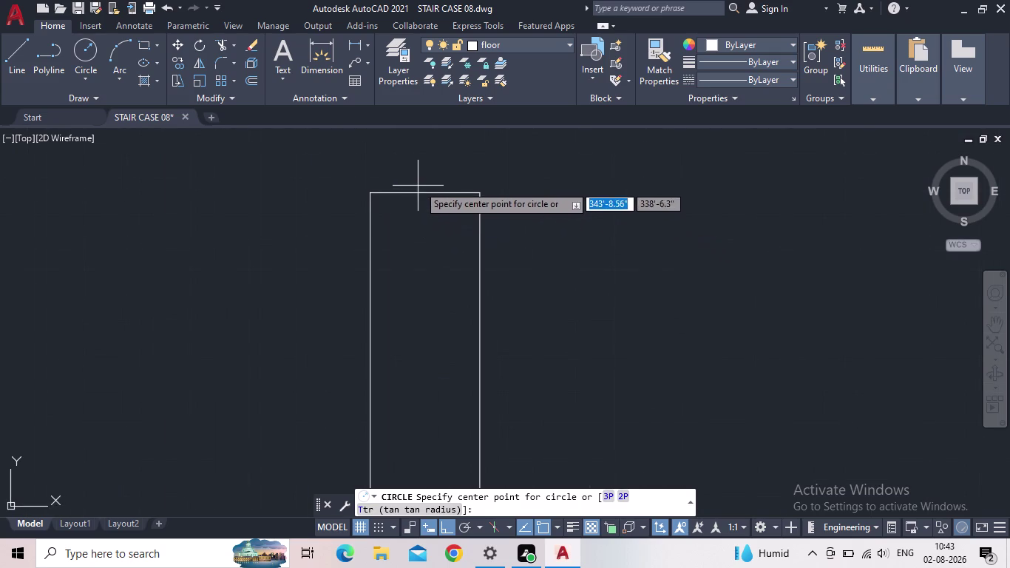
click(428, 194)
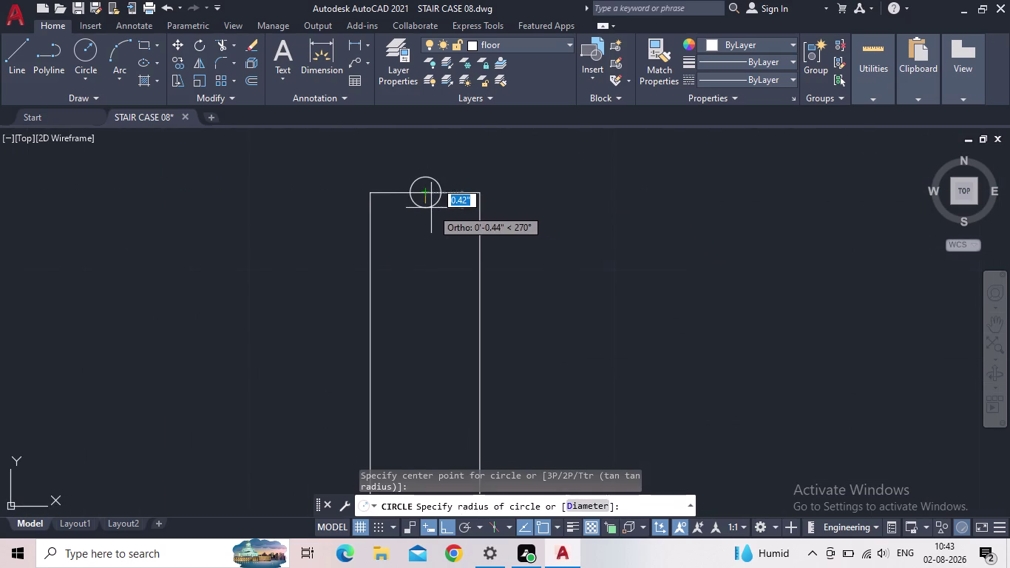
click(432, 207)
key(space)
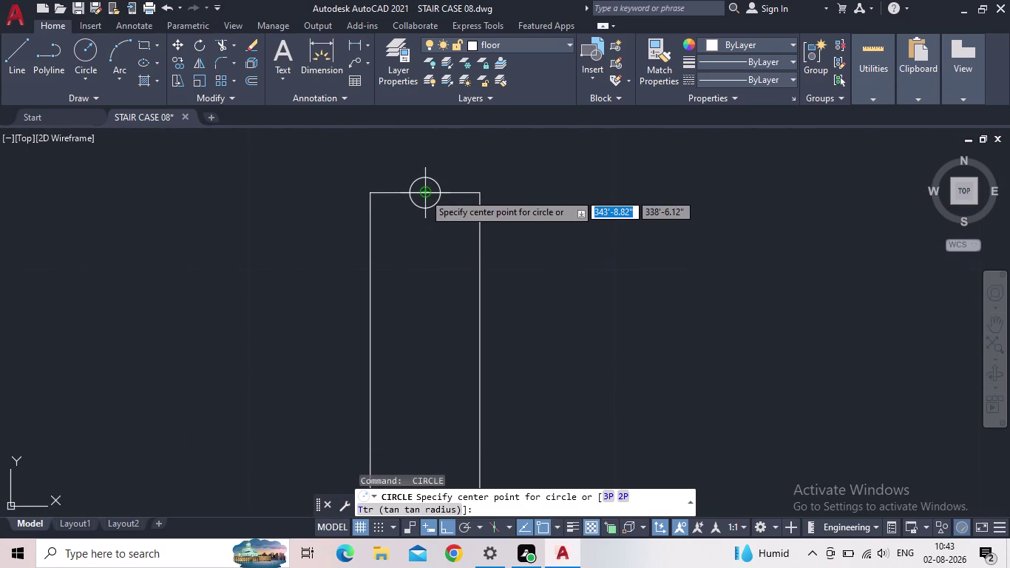
click(424, 191)
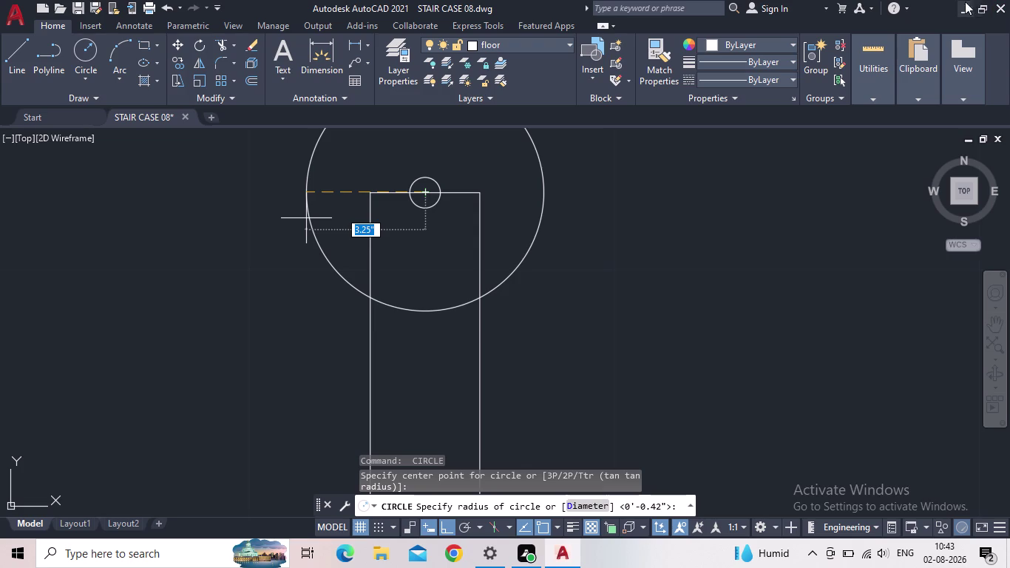
click(444, 223)
key(space)
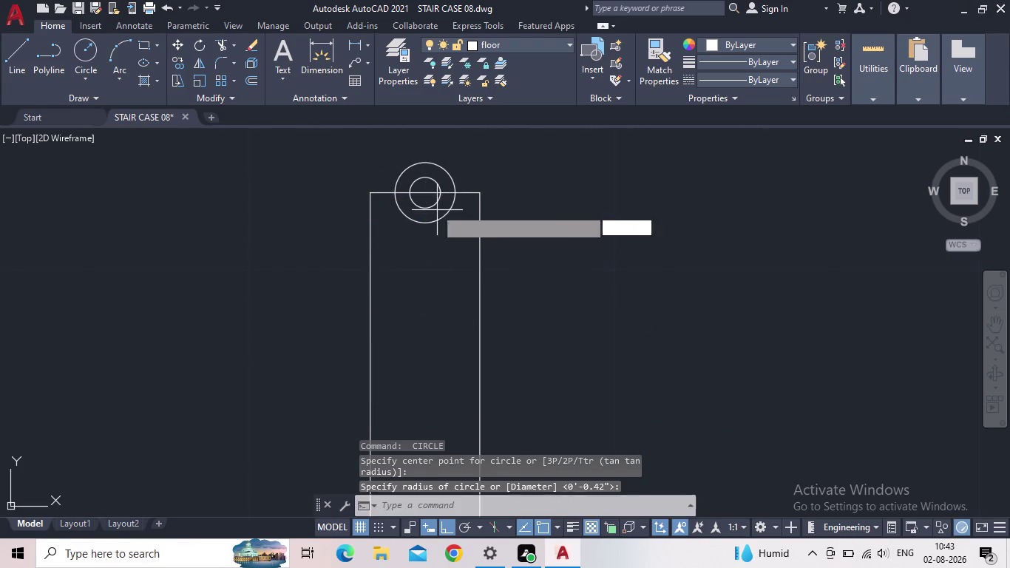
Add two larger concentric circles around the same centre point.
scroll(up, 3)
click(418, 193)
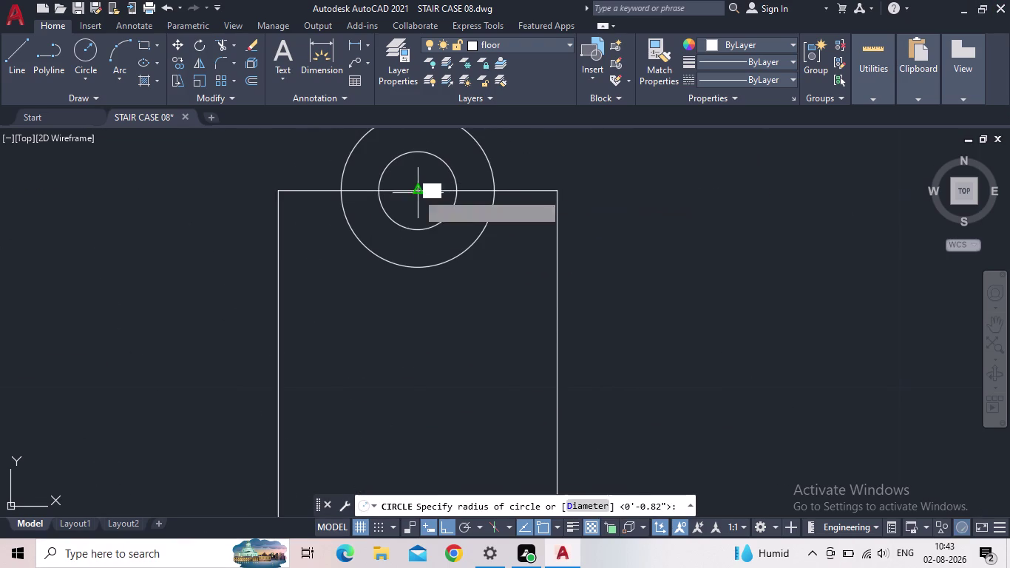
click(476, 303)
middle_drag(415, 204, 426, 307)
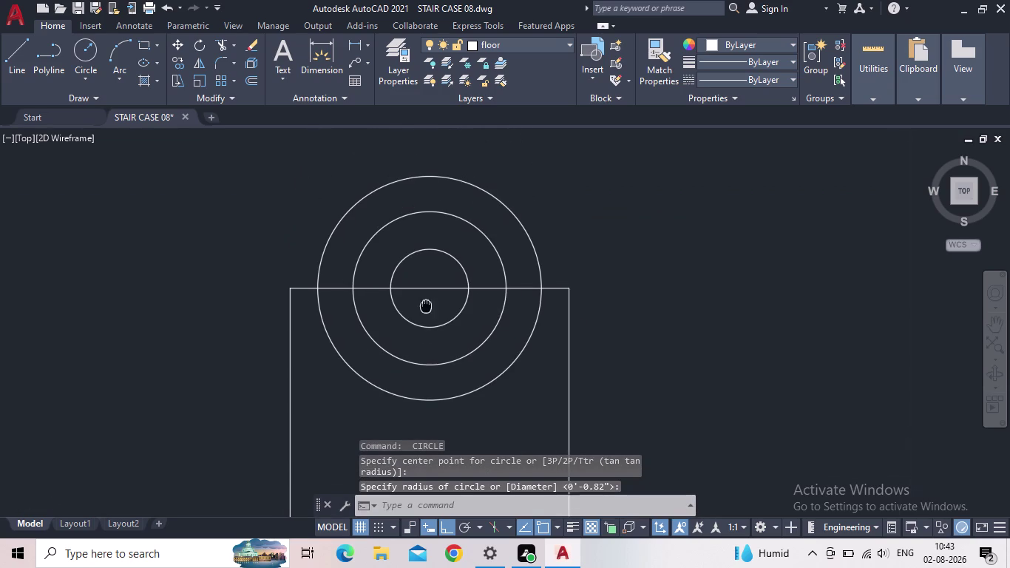
key(space)
click(426, 295)
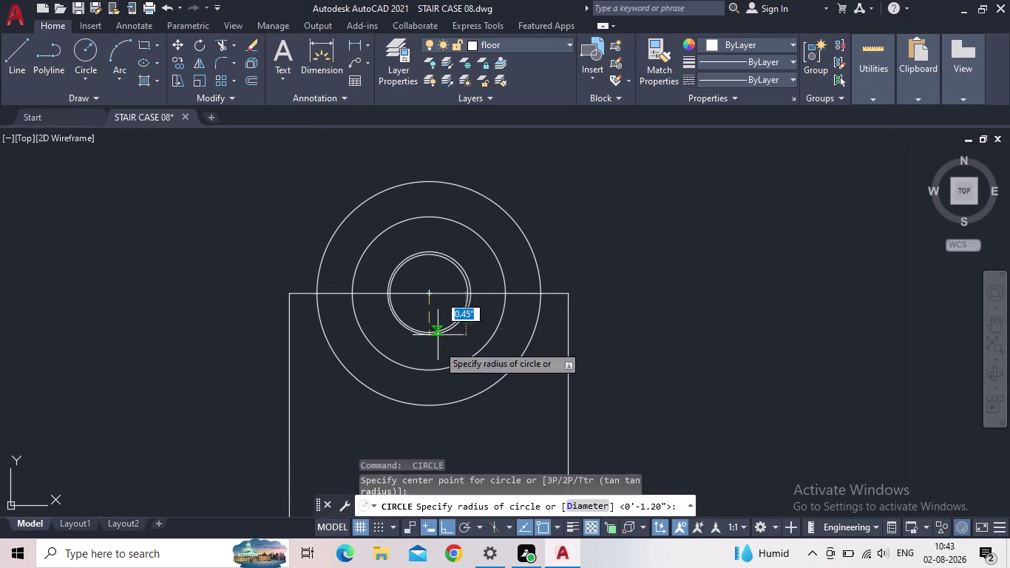
click(475, 433)
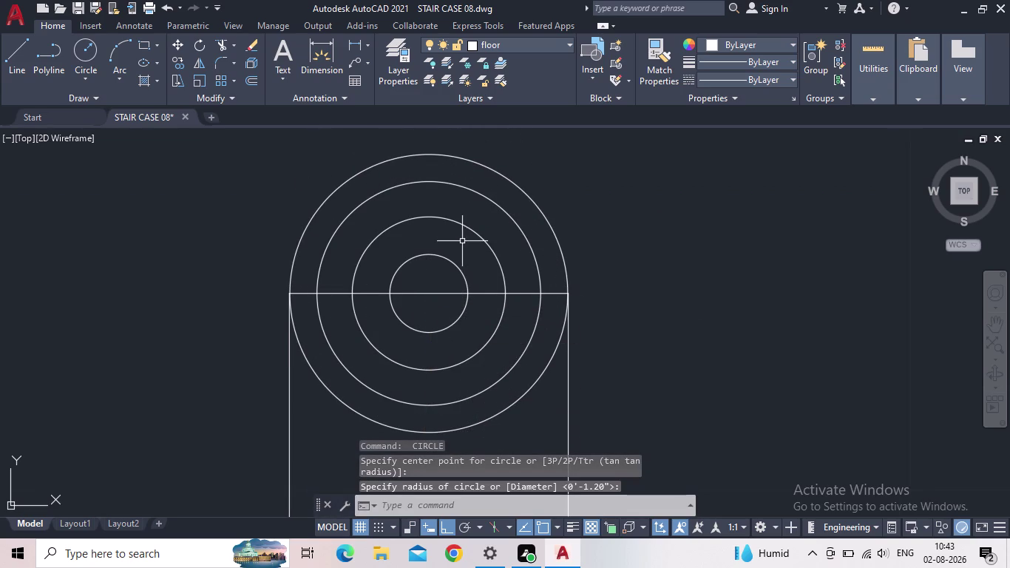
Erase the oversized outermost circle of the cap.
scroll(up, 3)
scroll(up, 3)
scroll(down, 3)
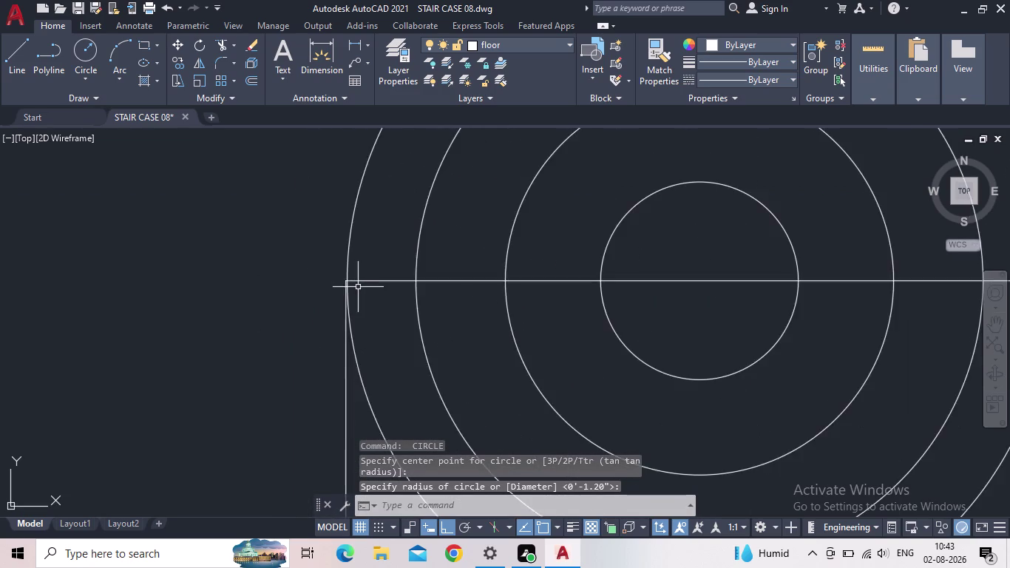
scroll(down, 3)
drag(363, 266, 353, 262)
click(308, 255)
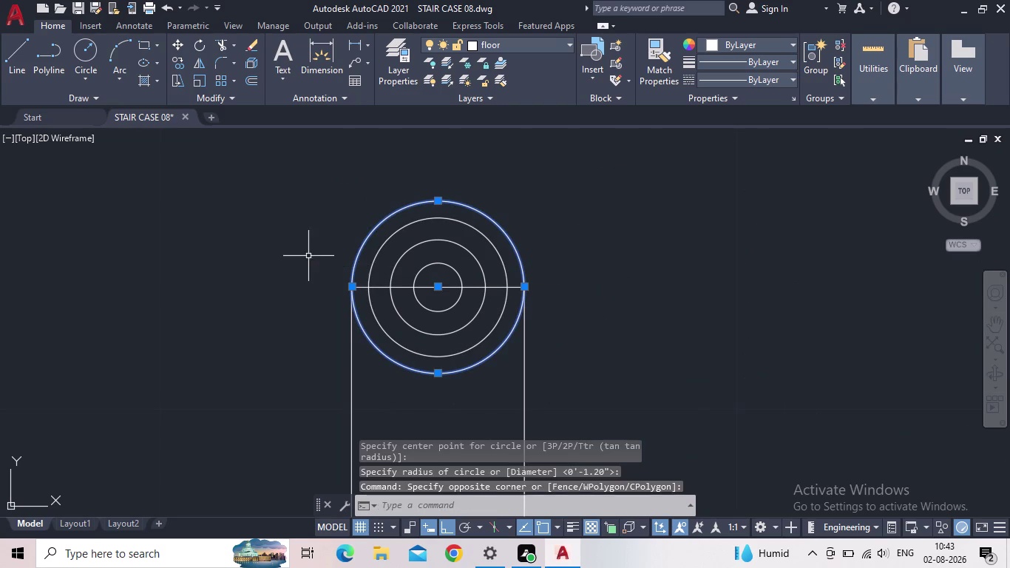
key(Delete)
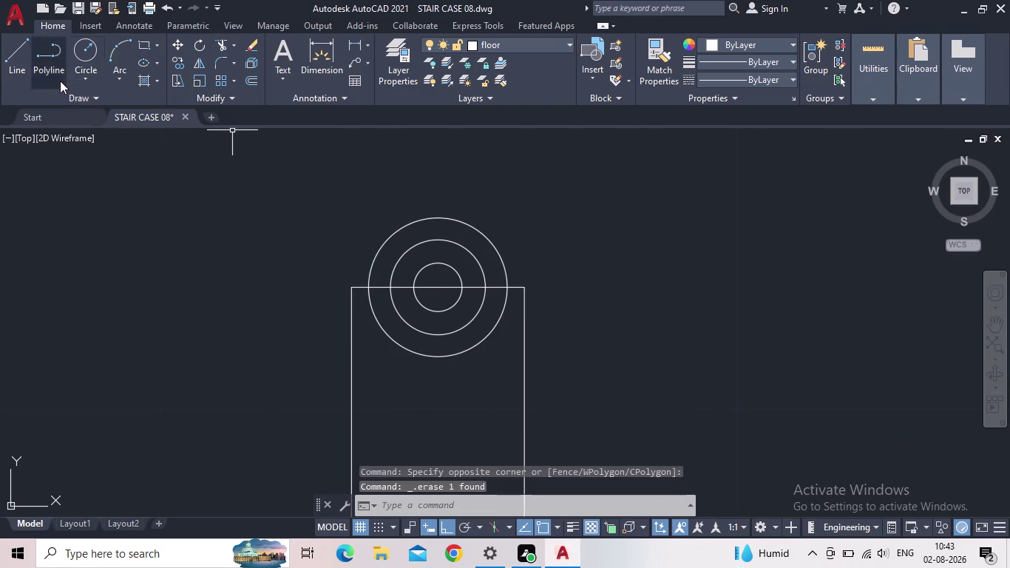
Draw a circle from the cap centre with its radius reaching the post's side line.
click(84, 55)
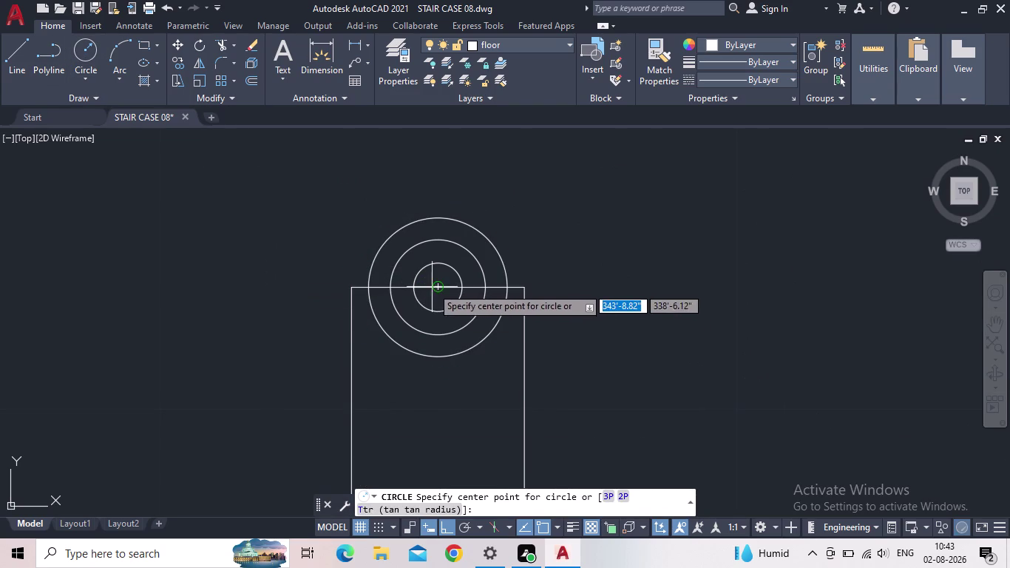
drag(435, 290, 437, 297)
scroll(up, 3)
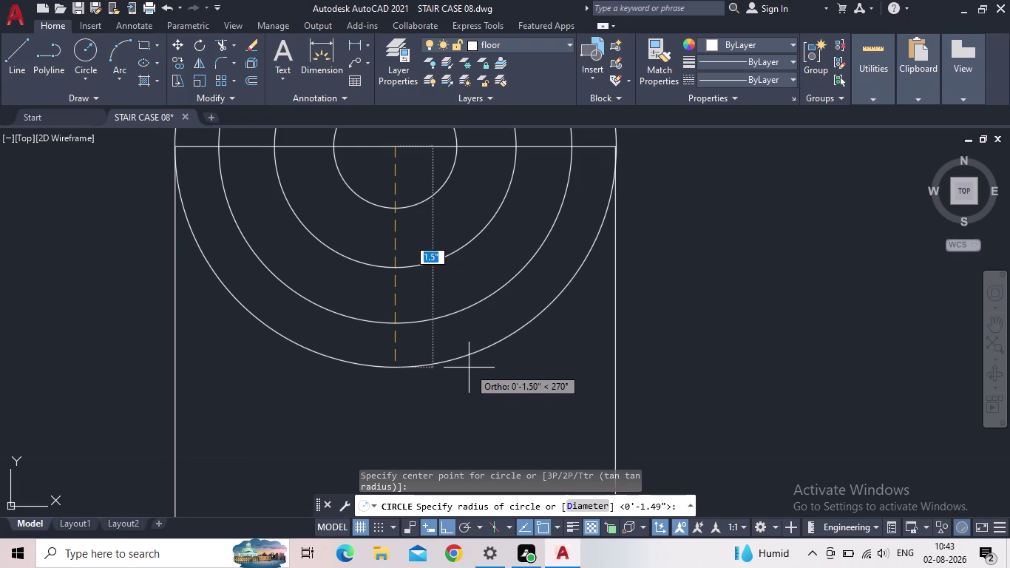
click(469, 368)
key(Escape)
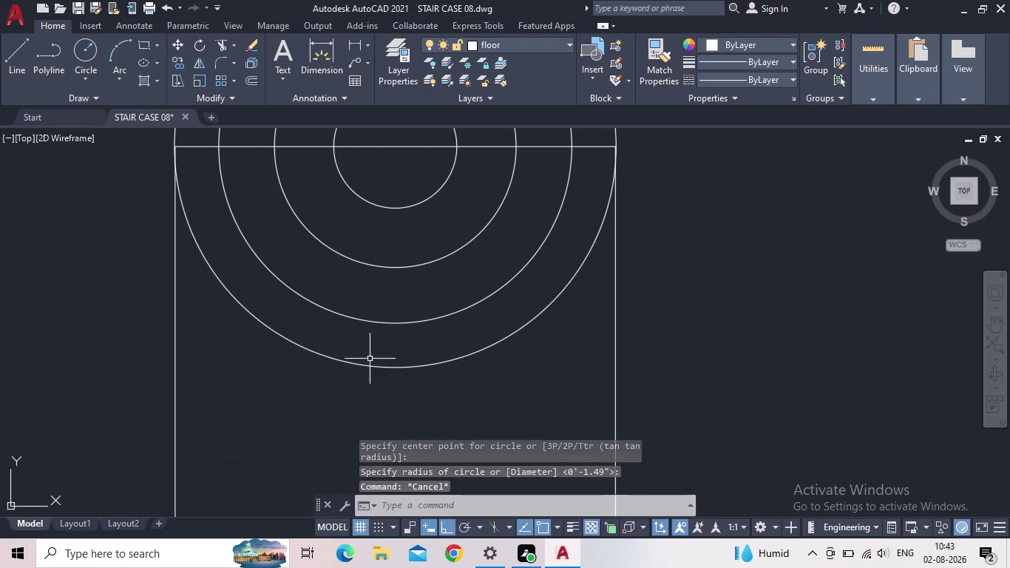
scroll(down, 3)
key(t)
key(r)
key(space)
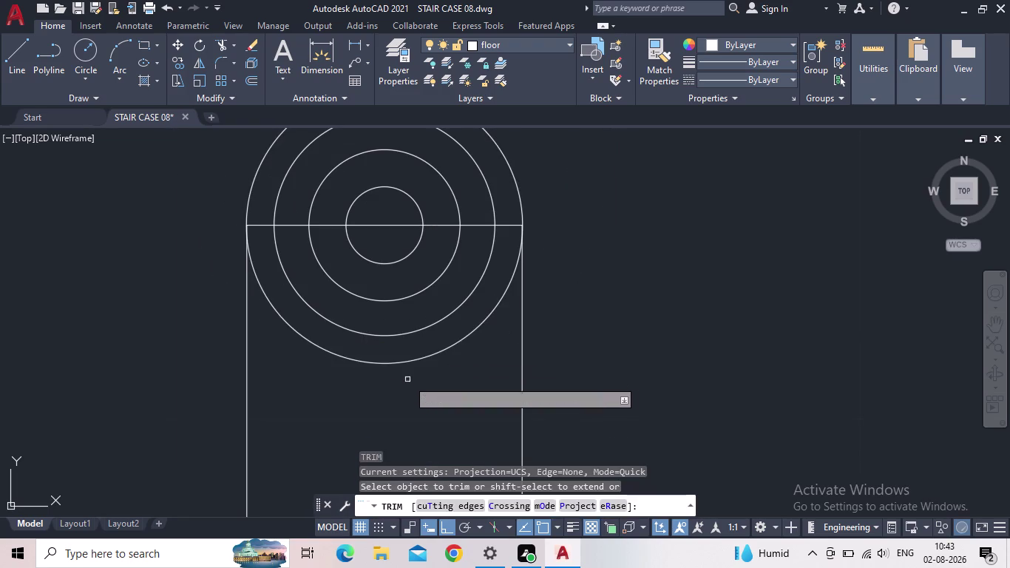
Trim away the lower halves of the cap circles inside the post.
drag(416, 379, 406, 360)
click(376, 254)
middle_drag(360, 284, 360, 301)
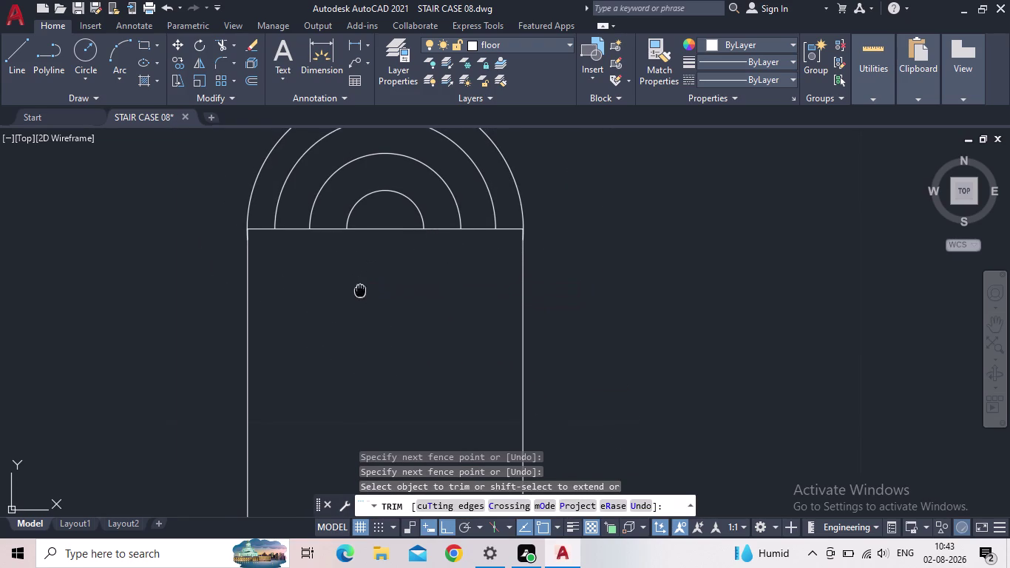
middle_drag(360, 301, 357, 345)
scroll(up, 3)
scroll(up, 3)
scroll(down, 3)
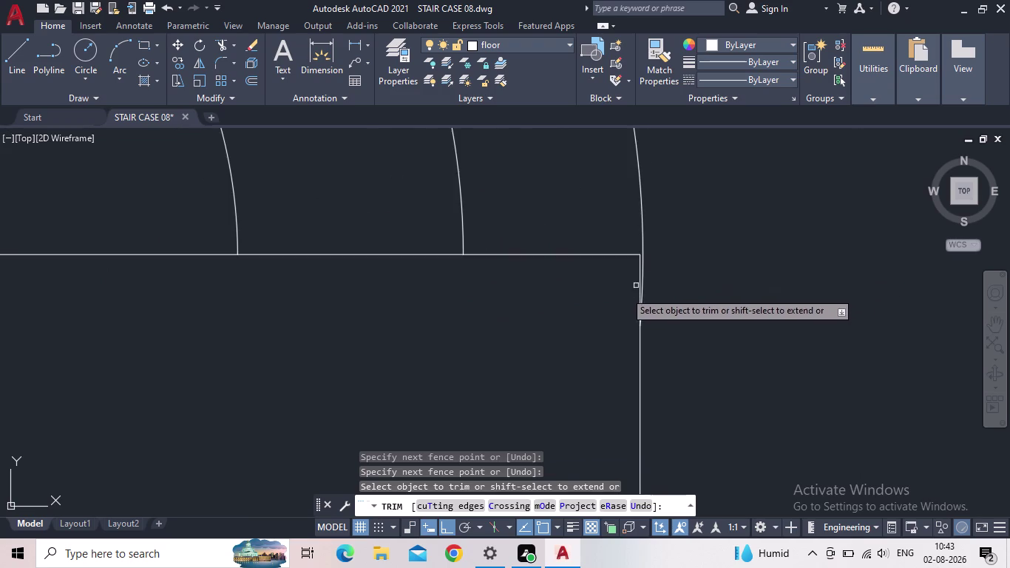
scroll(down, 3)
scroll(down, 3)
key(Escape)
Pan and zoom to re-centre the view on the trimmed post cap.
scroll(down, 3)
middle_drag(472, 364, 472, 362)
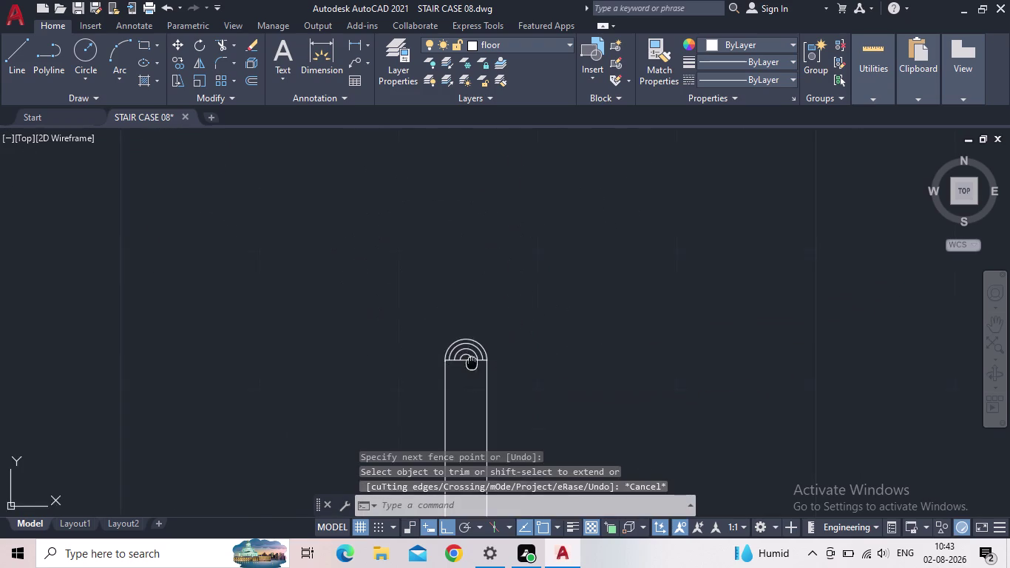
middle_drag(472, 362, 558, 149)
scroll(down, 3)
scroll(down, 3)
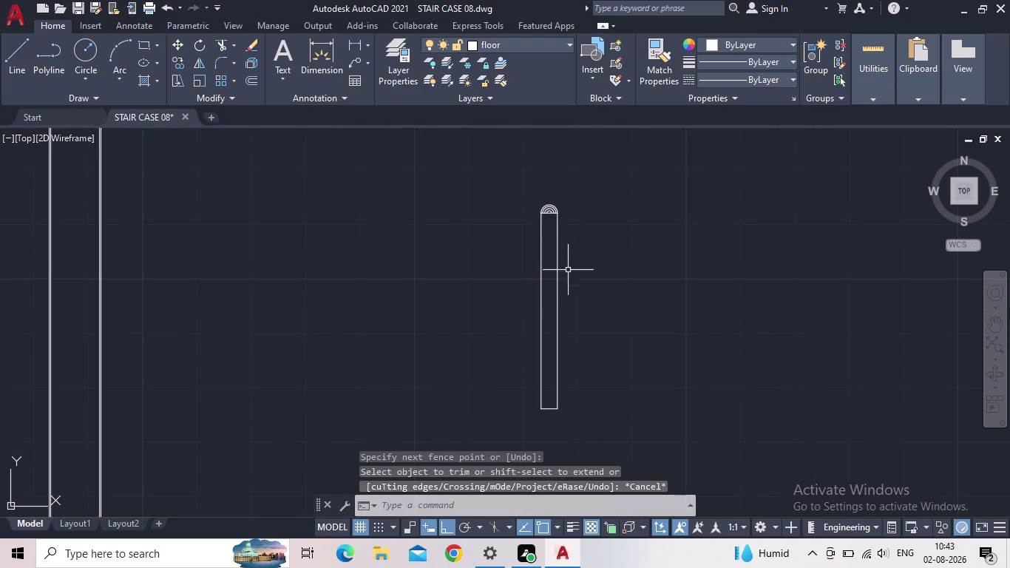
scroll(up, 3)
scroll(down, 3)
middle_drag(540, 261, 478, 426)
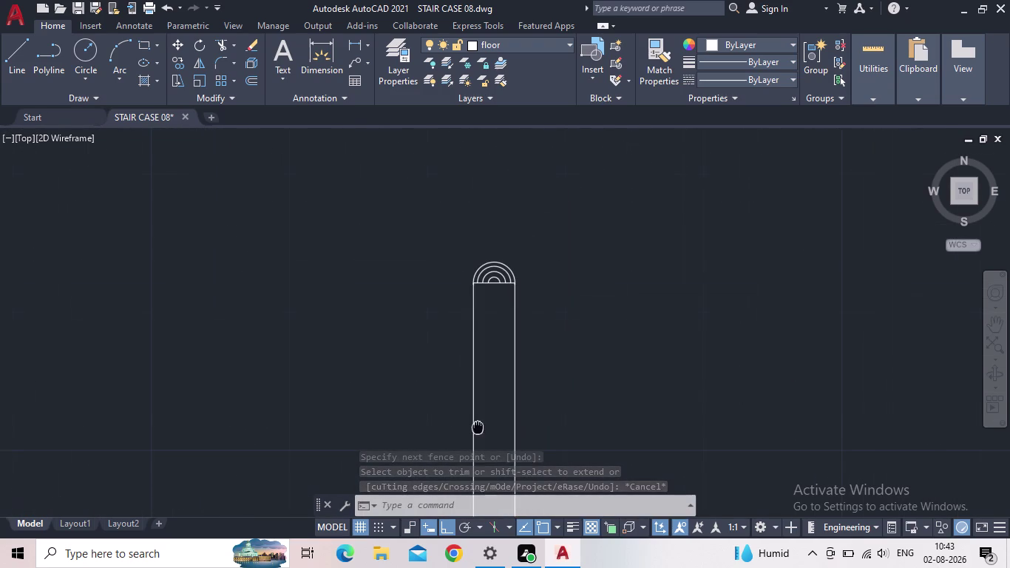
scroll(up, 3)
scroll(up, 3)
middle_drag(465, 259, 356, 281)
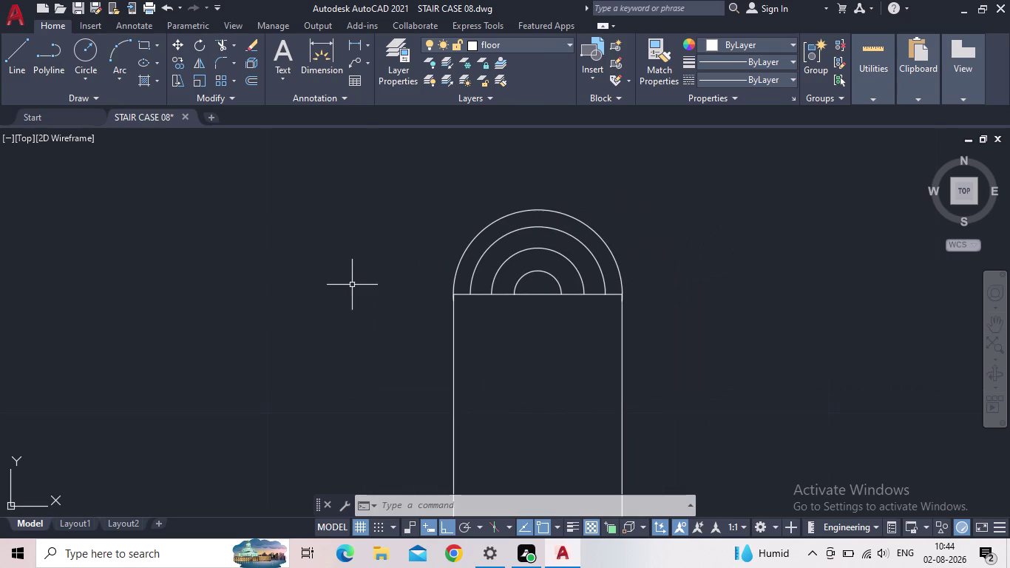
Start a line along the cap base from the post's top-left corner, then cancel it.
key(l)
key(Return)
scroll(up, 3)
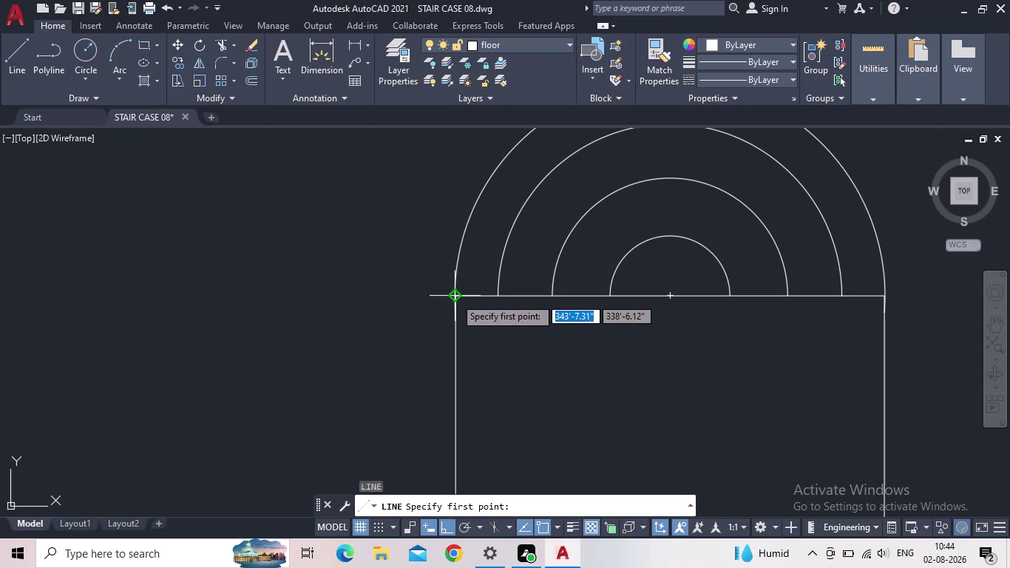
click(456, 296)
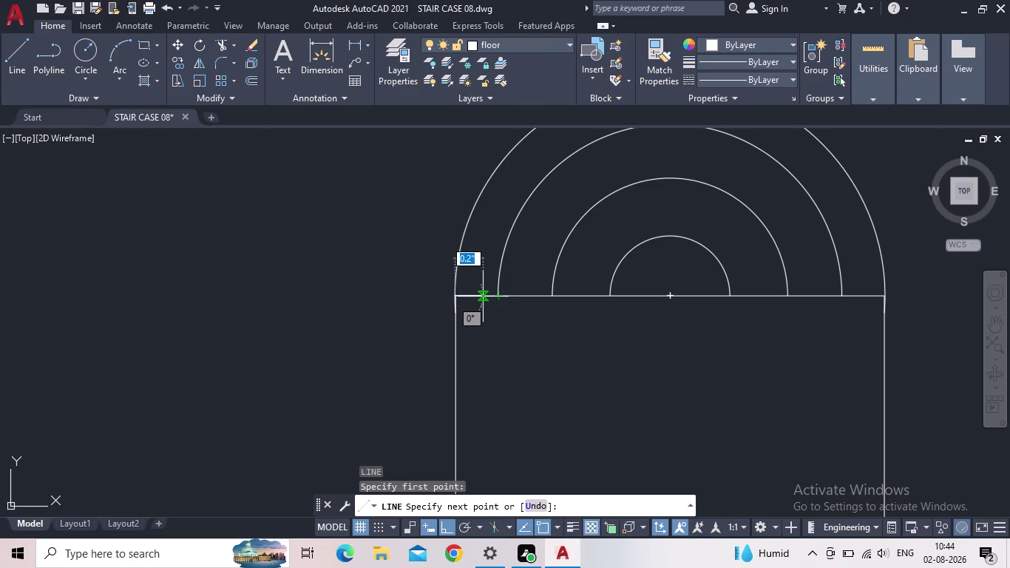
click(482, 298)
key(Escape)
scroll(down, 3)
middle_drag(521, 346, 506, 289)
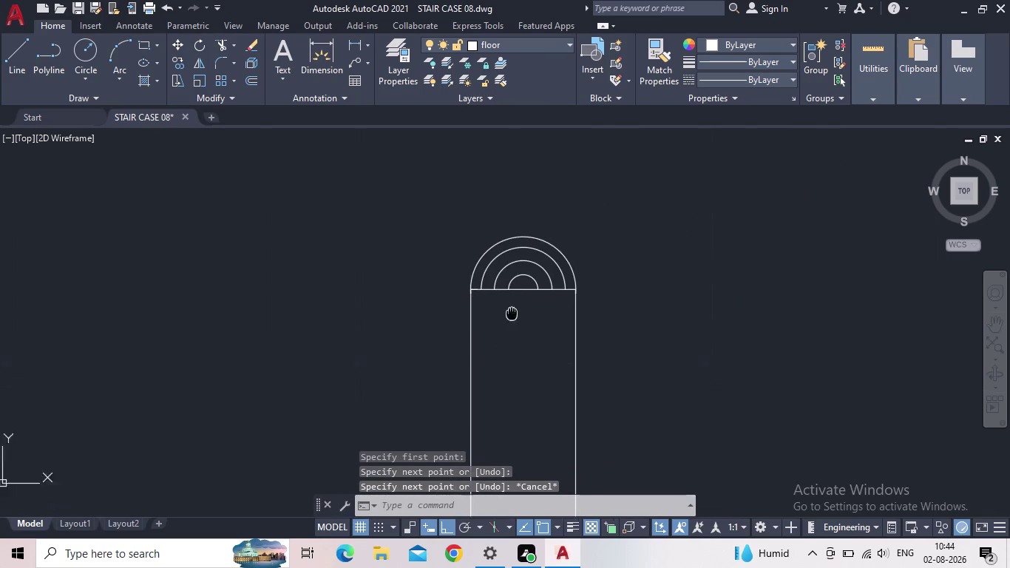
middle_drag(507, 288, 517, 225)
click(472, 284)
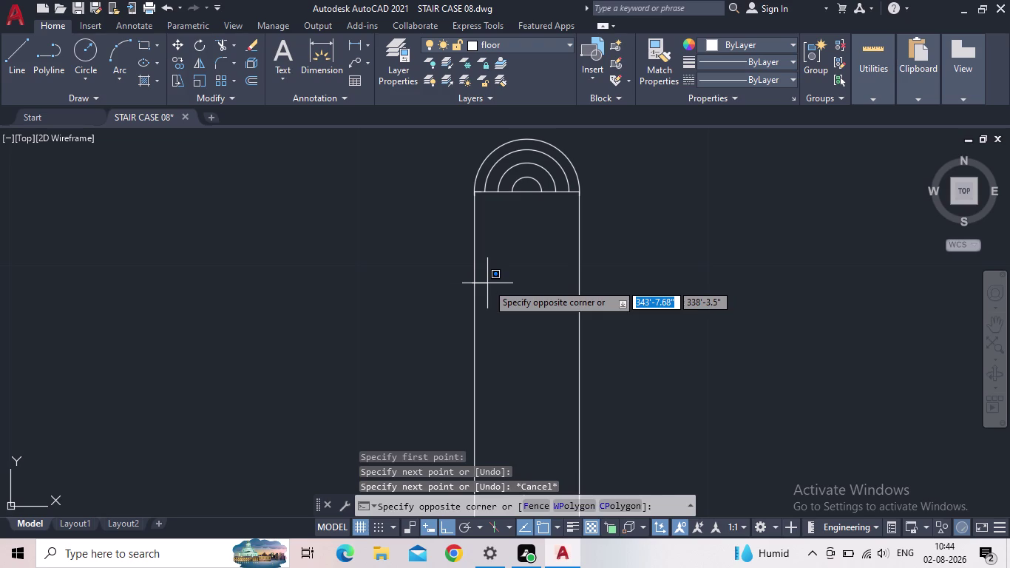
Offset the post's left edge 0.2" inward to create the first vertical line.
click(487, 284)
key(o)
key(Return)
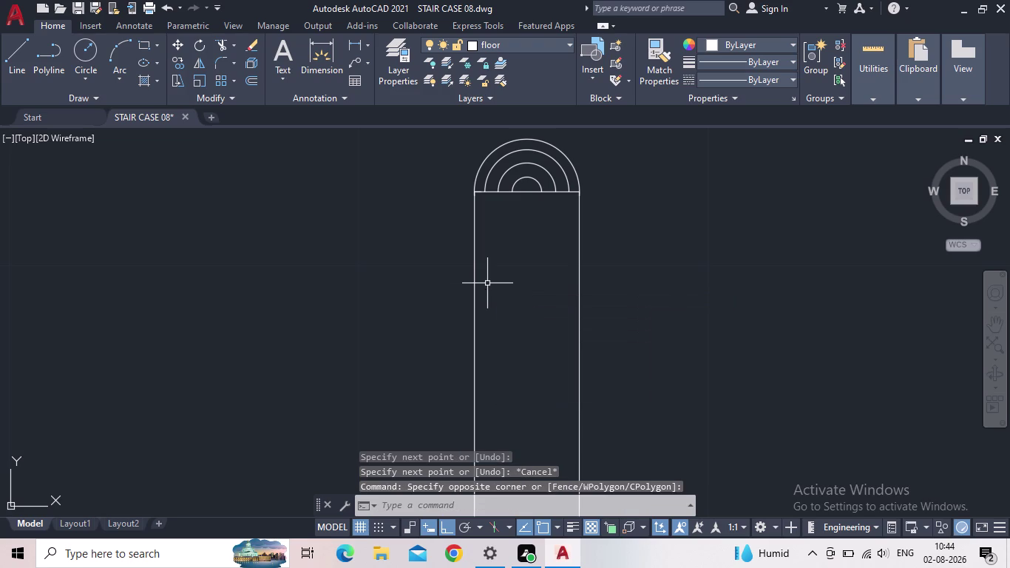
text(0.2")
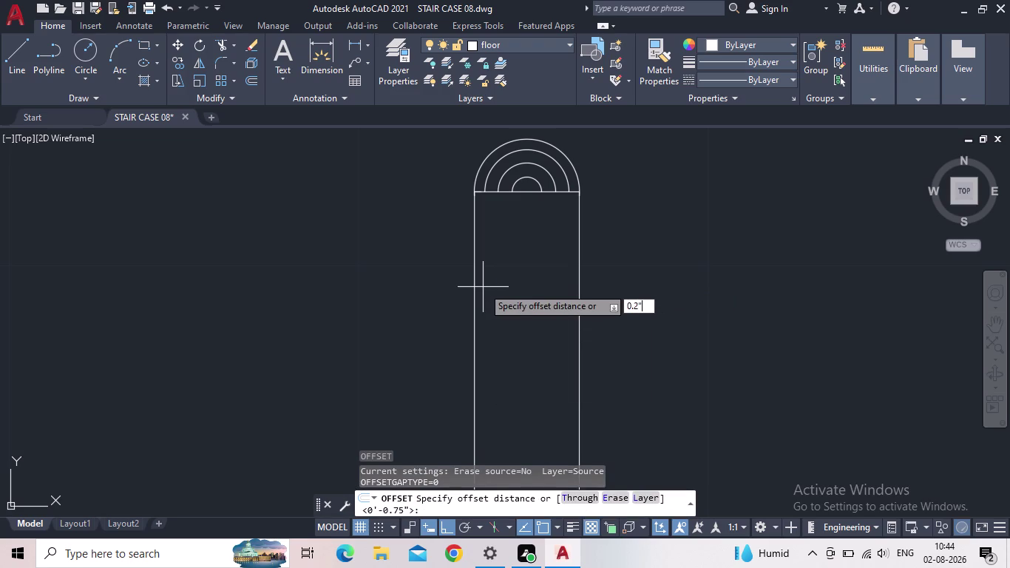
key(Return)
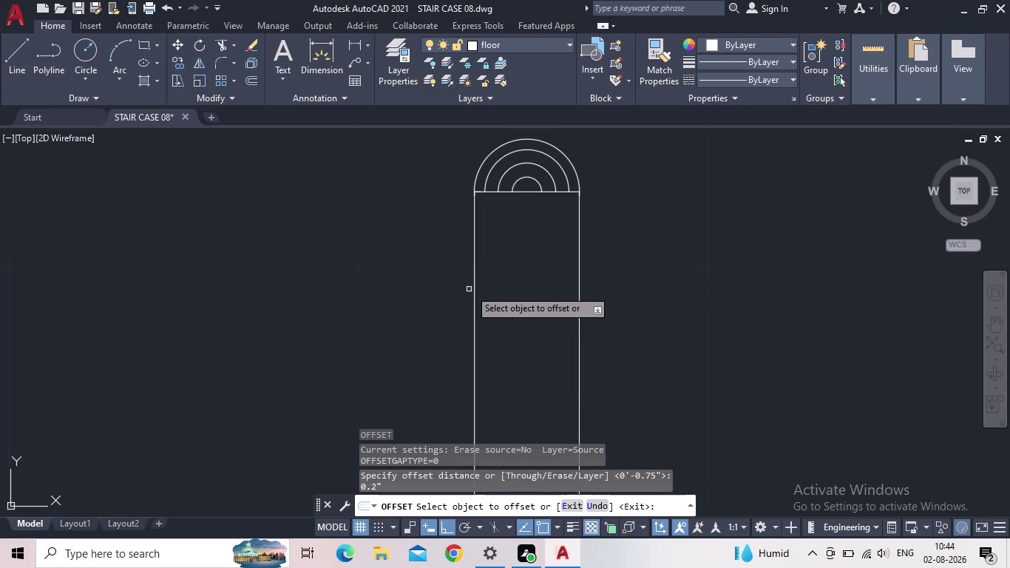
click(474, 289)
click(508, 285)
middle_drag(508, 285, 493, 252)
scroll(down, 3)
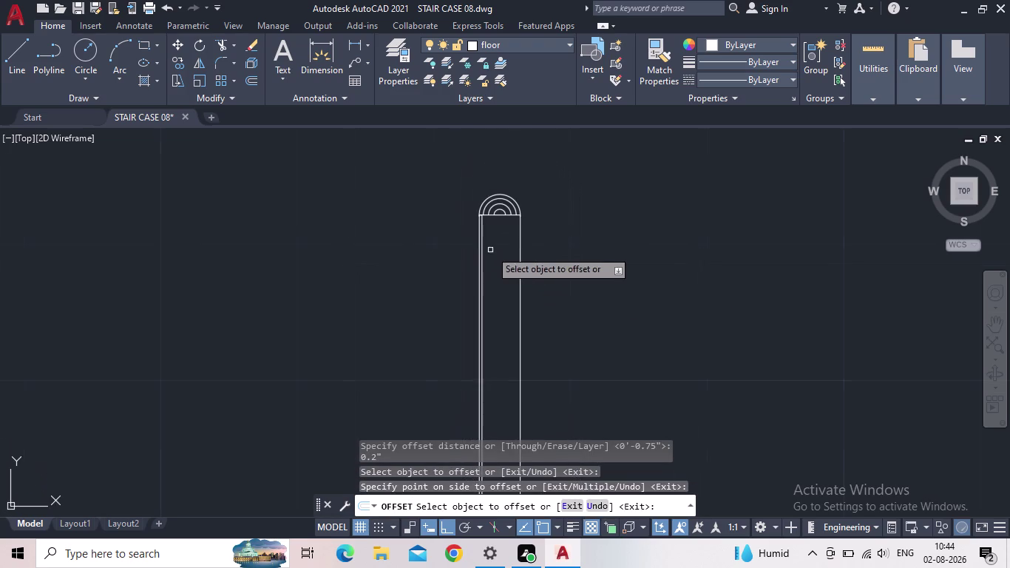
scroll(up, 3)
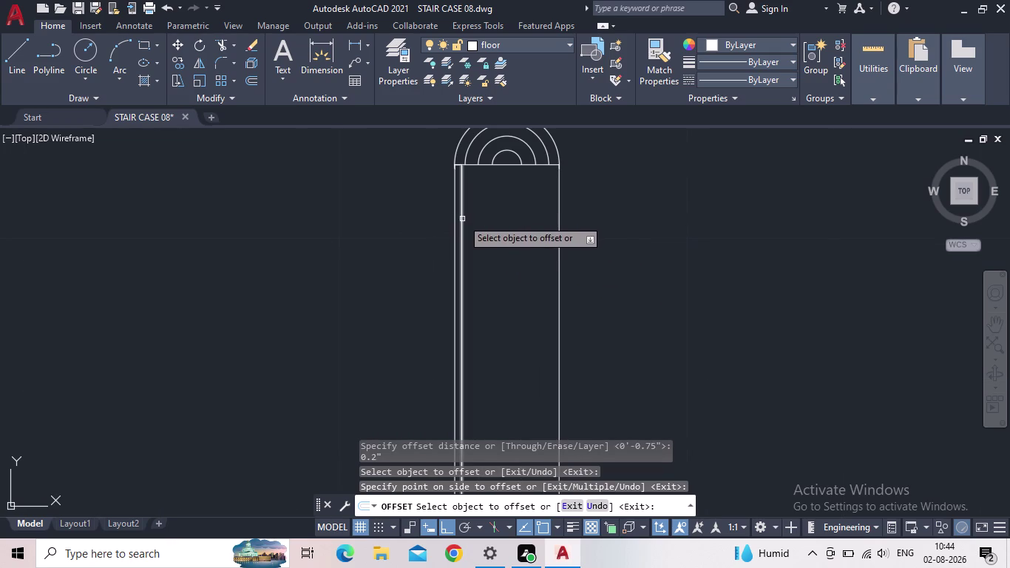
Offset each newest line 0.2" to the right, adding several parallel lines.
click(462, 219)
click(499, 224)
click(470, 234)
click(502, 235)
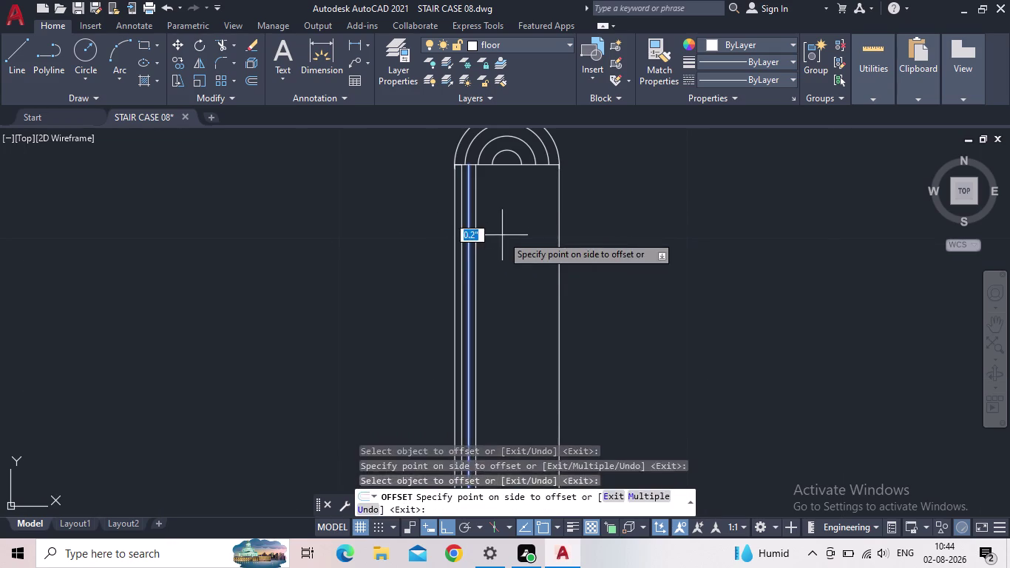
click(477, 239)
click(507, 244)
drag(483, 247, 491, 249)
click(529, 249)
click(491, 261)
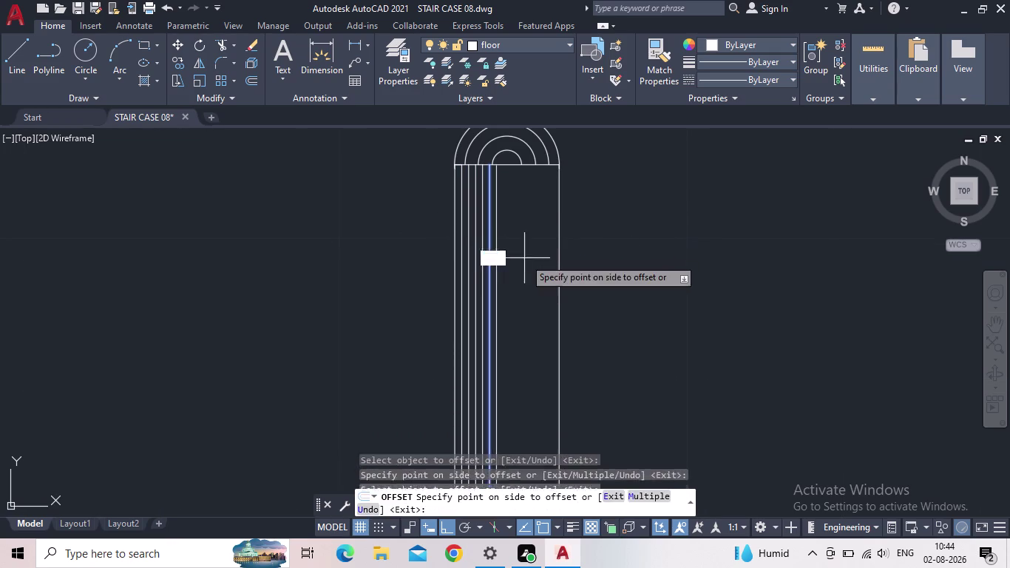
click(525, 258)
drag(496, 268, 503, 266)
click(521, 263)
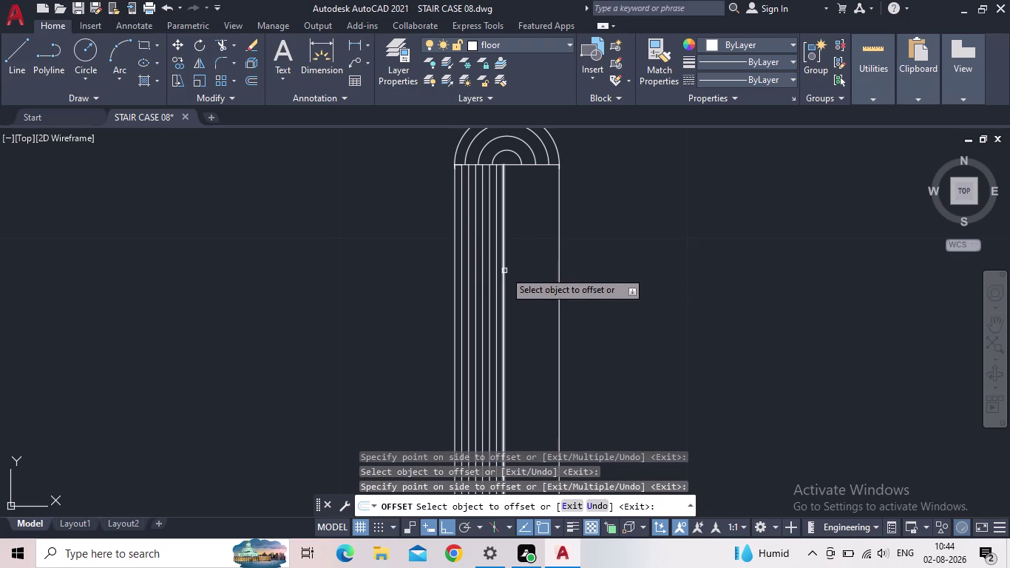
click(504, 270)
click(522, 270)
Continue the 0.2" offsets across the post's full width and end the command.
click(510, 275)
click(536, 270)
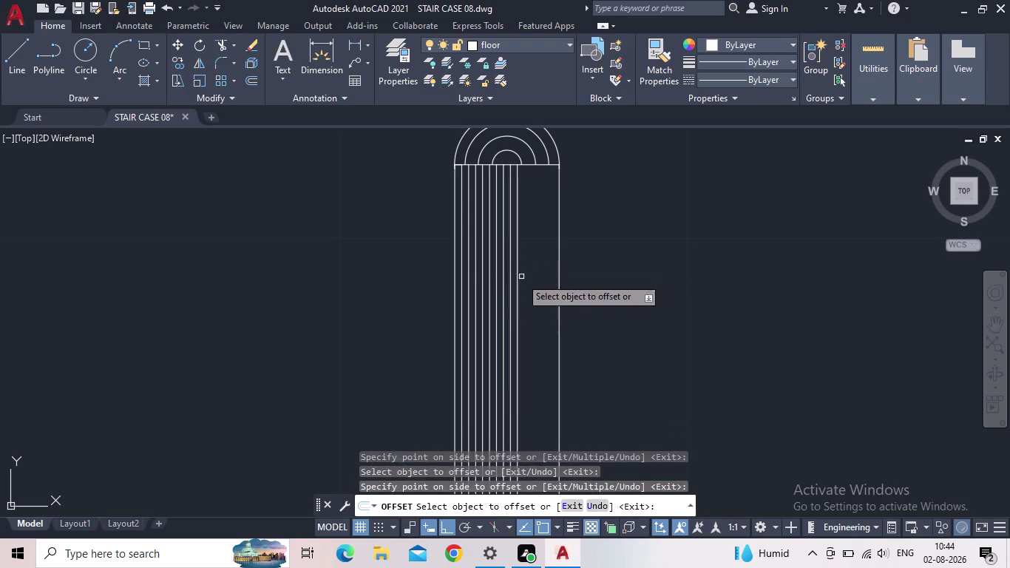
drag(519, 279, 537, 276)
click(545, 273)
drag(526, 281, 534, 280)
click(542, 277)
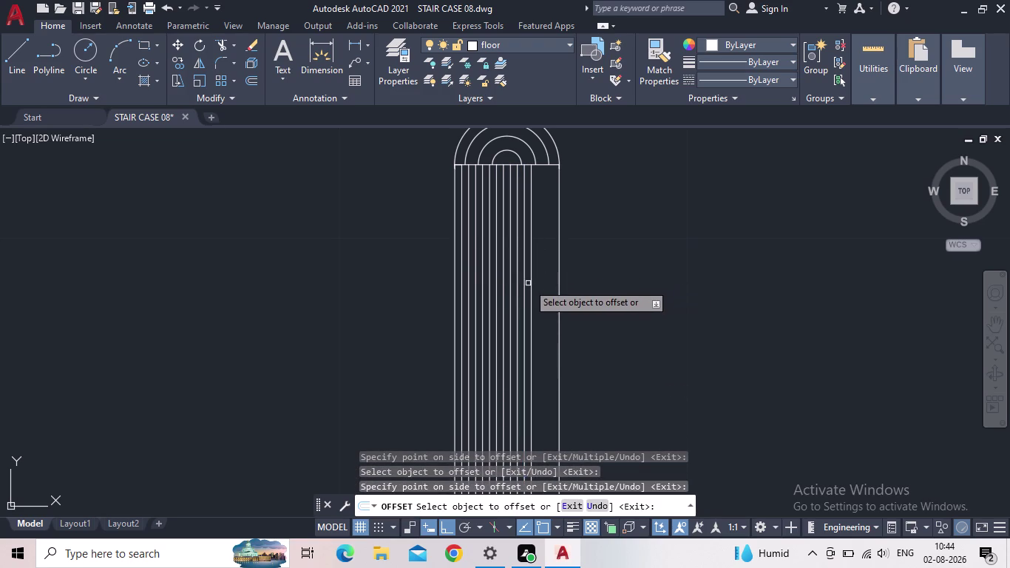
drag(531, 283, 538, 282)
click(549, 278)
click(541, 285)
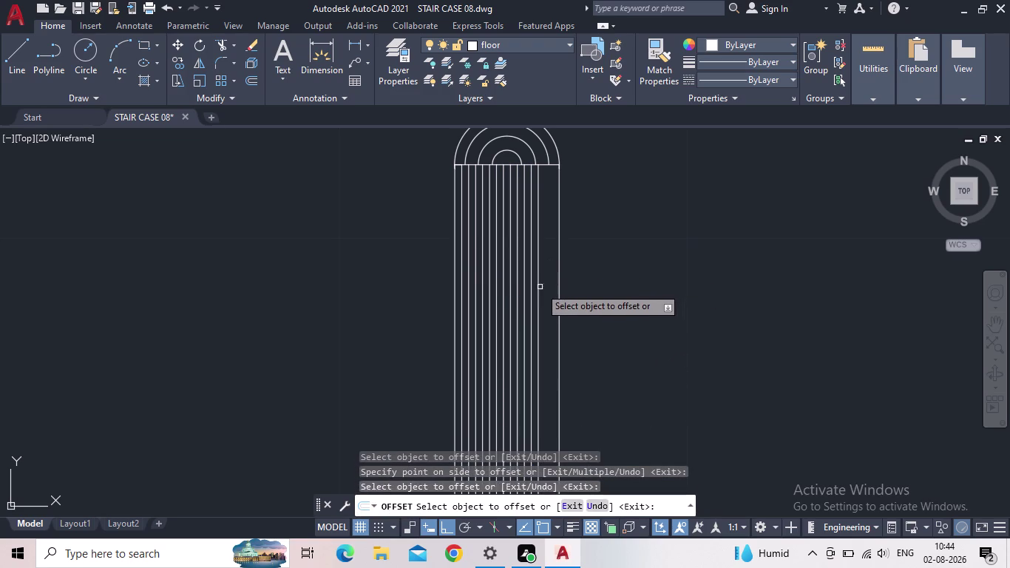
drag(540, 287, 548, 287)
click(557, 285)
click(545, 291)
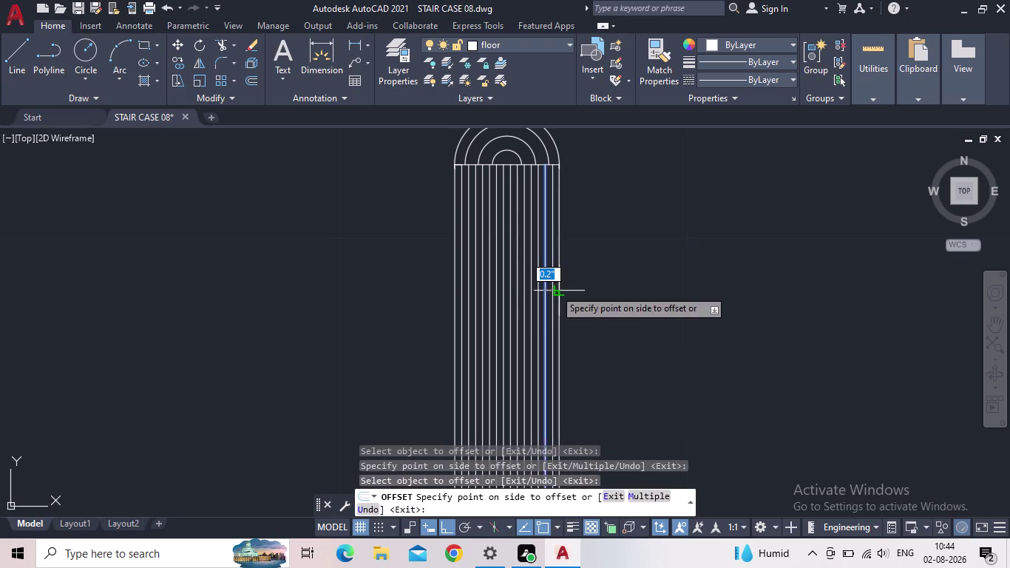
click(555, 290)
scroll(down, 3)
key(Escape)
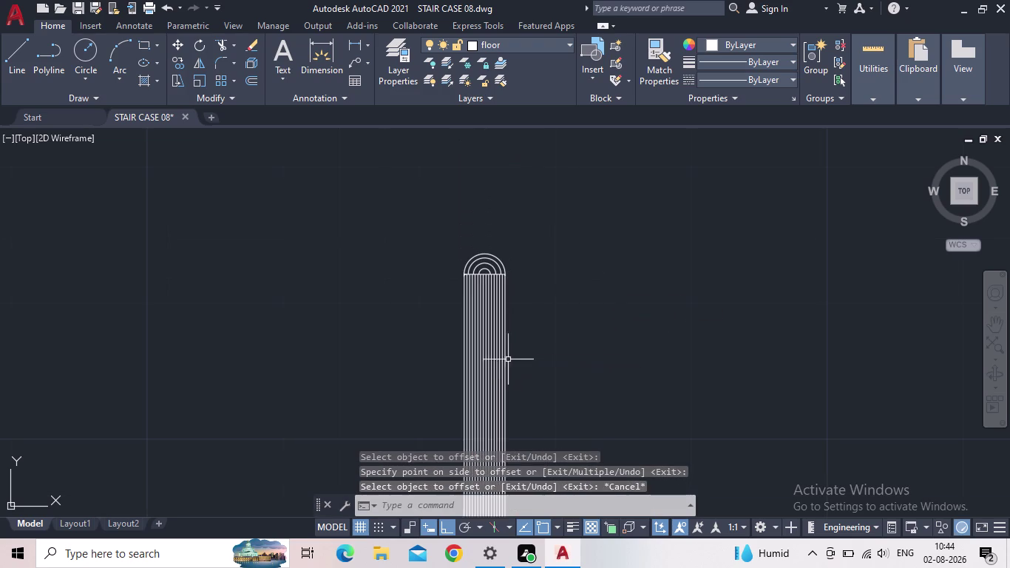
Pan and zoom around the tall post to review the fluted lines beneath the cap.
scroll(down, 3)
middle_drag(557, 375, 613, 214)
scroll(down, 3)
middle_drag(594, 256, 585, 300)
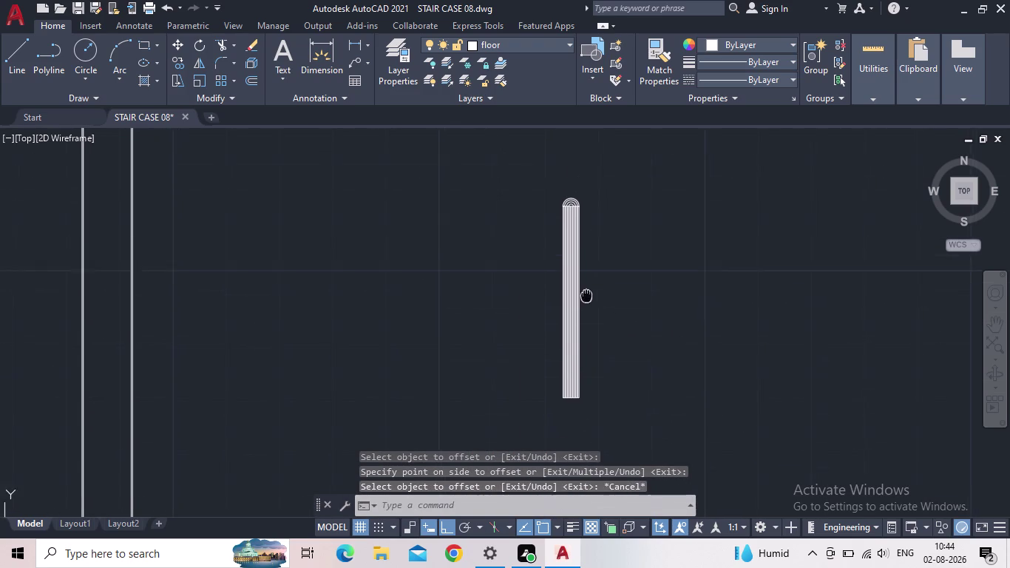
middle_drag(585, 300, 584, 303)
scroll(up, 3)
middle_drag(538, 238, 478, 238)
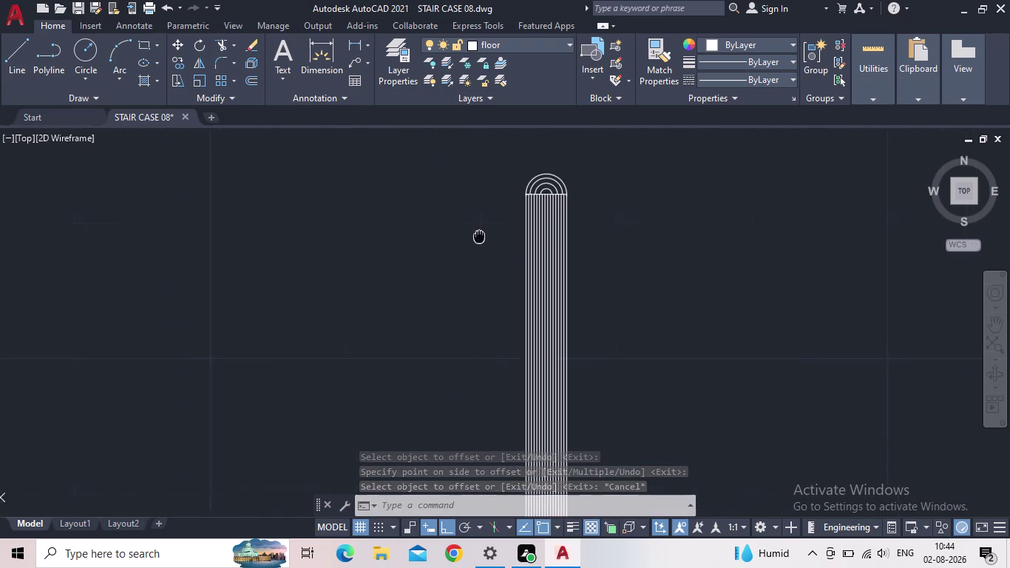
middle_drag(477, 237, 471, 241)
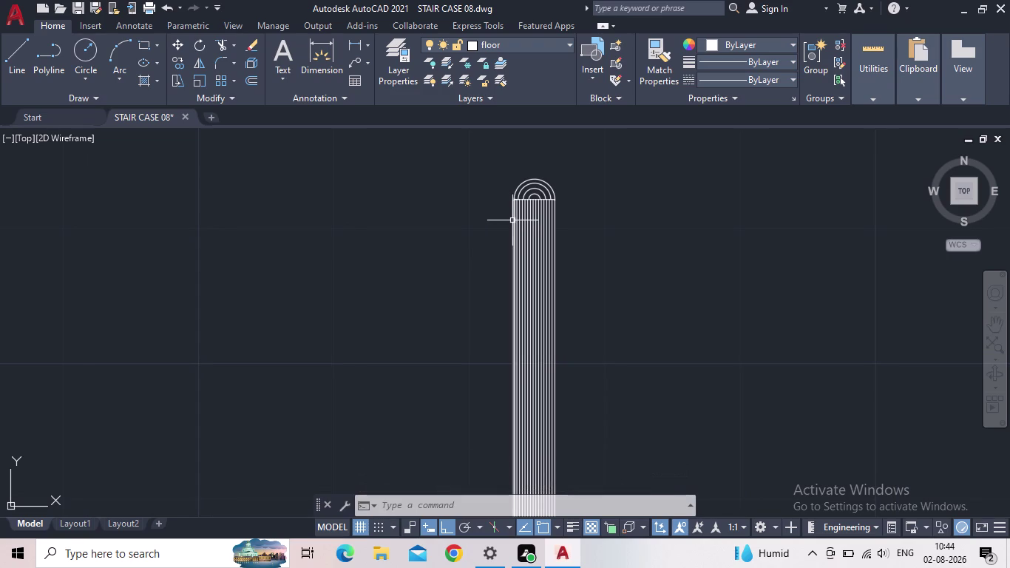
scroll(down, 3)
scroll(down, 3)
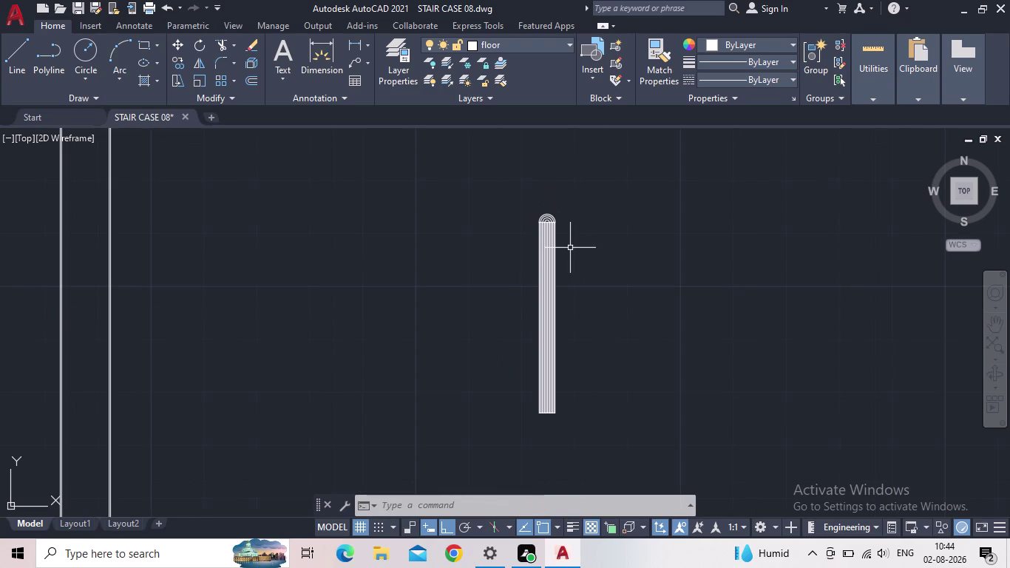
middle_drag(565, 222, 563, 249)
scroll(up, 3)
scroll(up, 3)
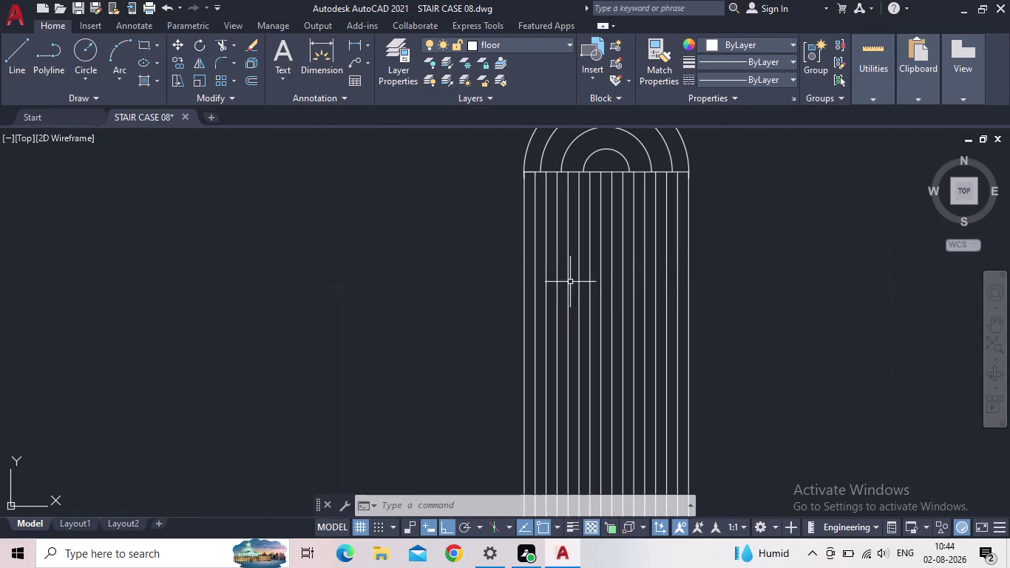
Erase seven interior fluting lines of the post one at a time, right to left.
click(668, 279)
key(Delete)
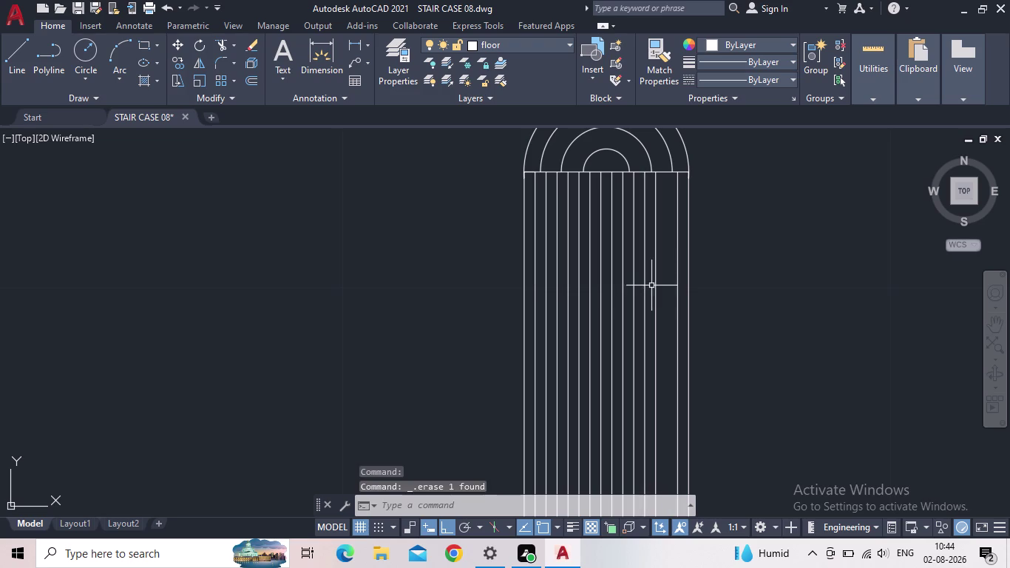
click(646, 279)
key(Delete)
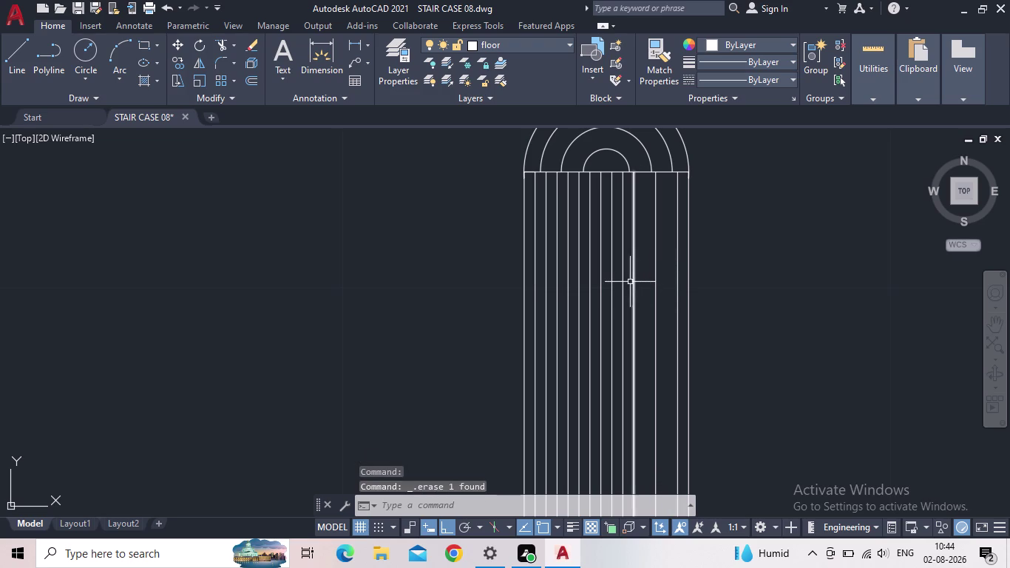
click(624, 283)
key(Delete)
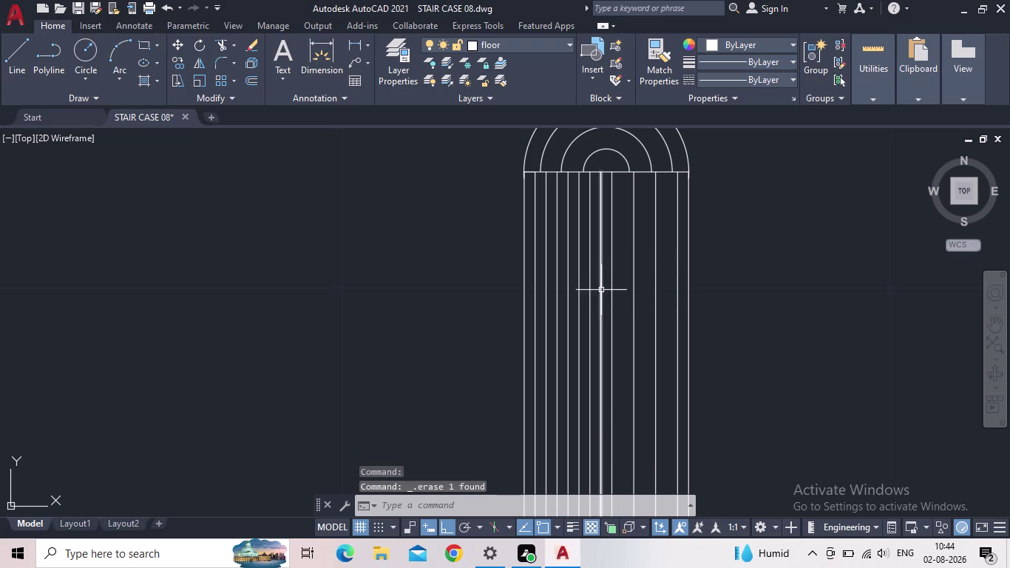
click(601, 290)
key(Delete)
click(580, 296)
key(Delete)
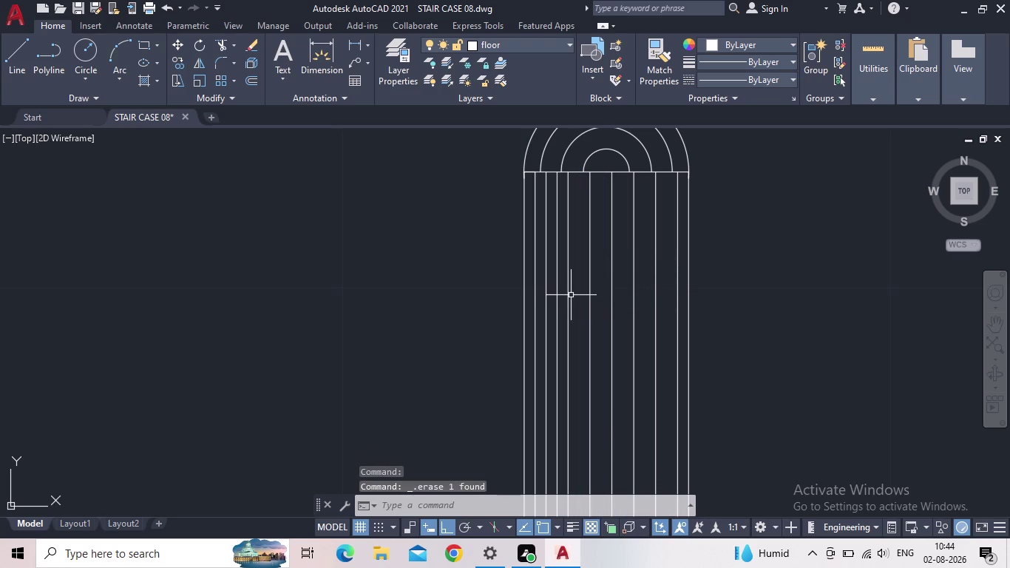
click(558, 301)
key(Delete)
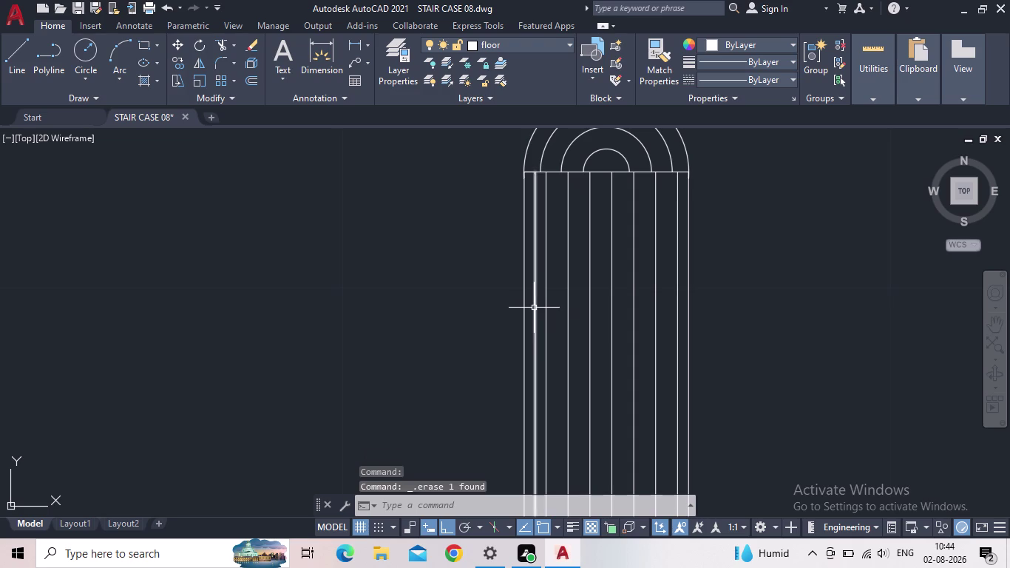
click(534, 307)
key(Delete)
Window-select the remaining interior lines of the post and delete them.
scroll(down, 3)
middle_drag(589, 314, 593, 219)
scroll(down, 3)
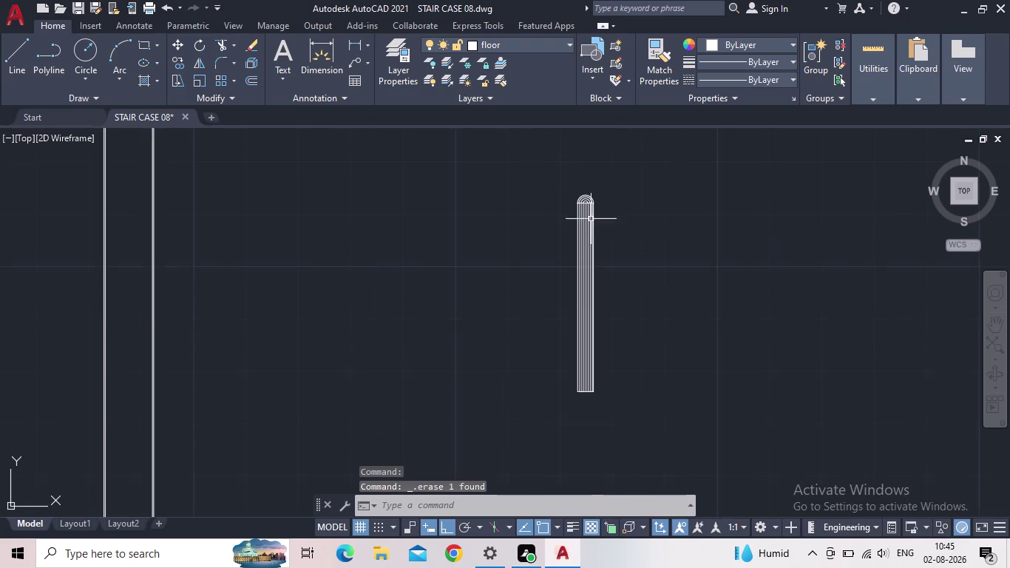
middle_drag(577, 227, 566, 305)
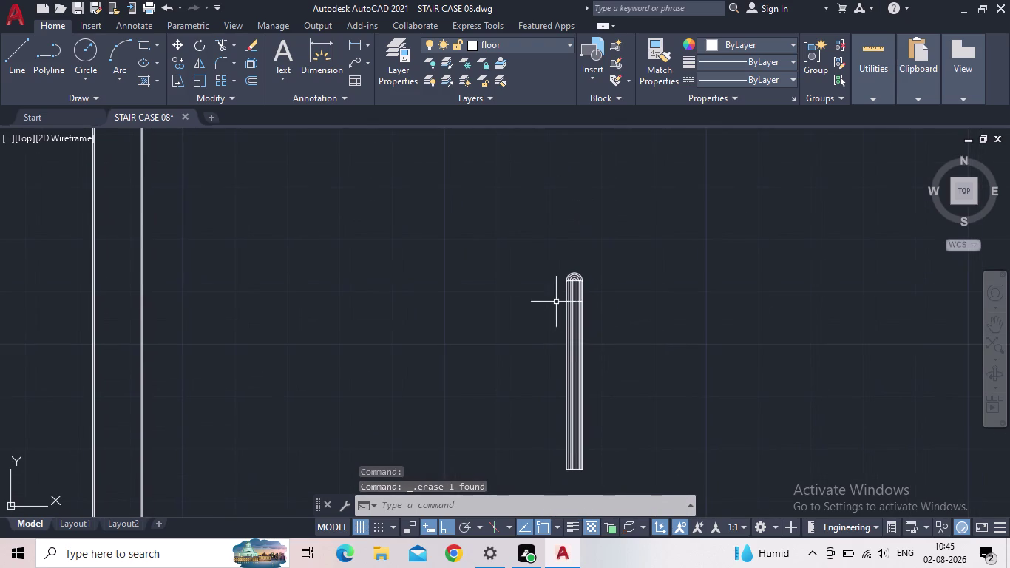
scroll(up, 3)
scroll(up, 3)
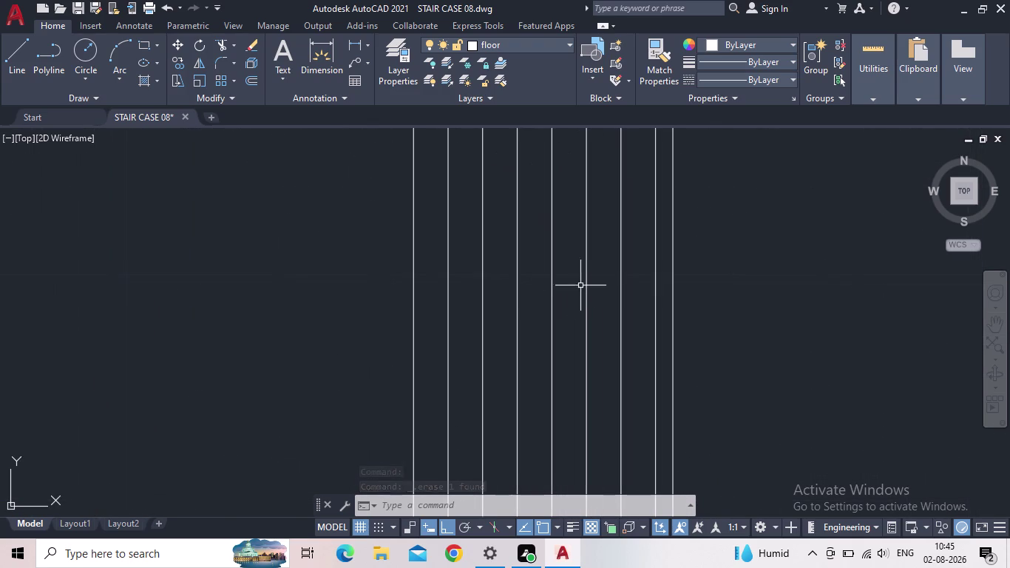
drag(662, 266, 655, 268)
click(438, 300)
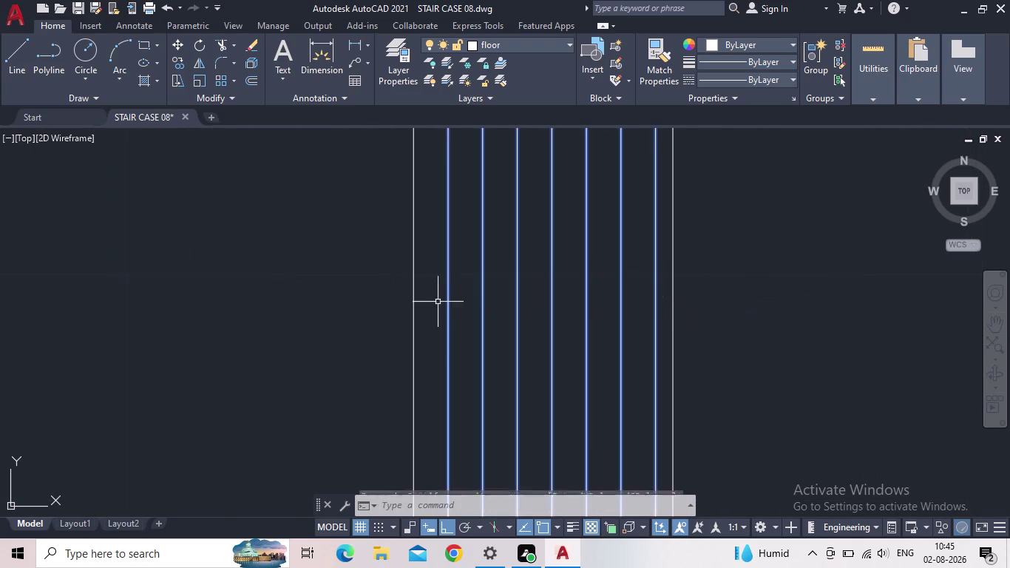
key(Delete)
Frame the whole post in view and start a selection window around it.
scroll(down, 3)
middle_drag(527, 320, 598, 180)
scroll(down, 3)
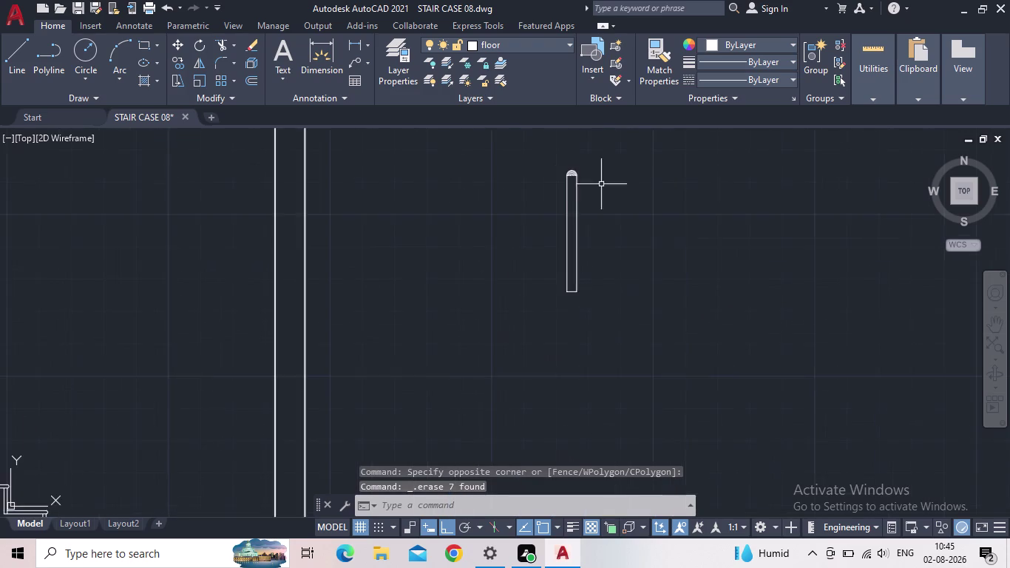
scroll(up, 3)
middle_drag(601, 193, 601, 239)
drag(574, 453, 570, 432)
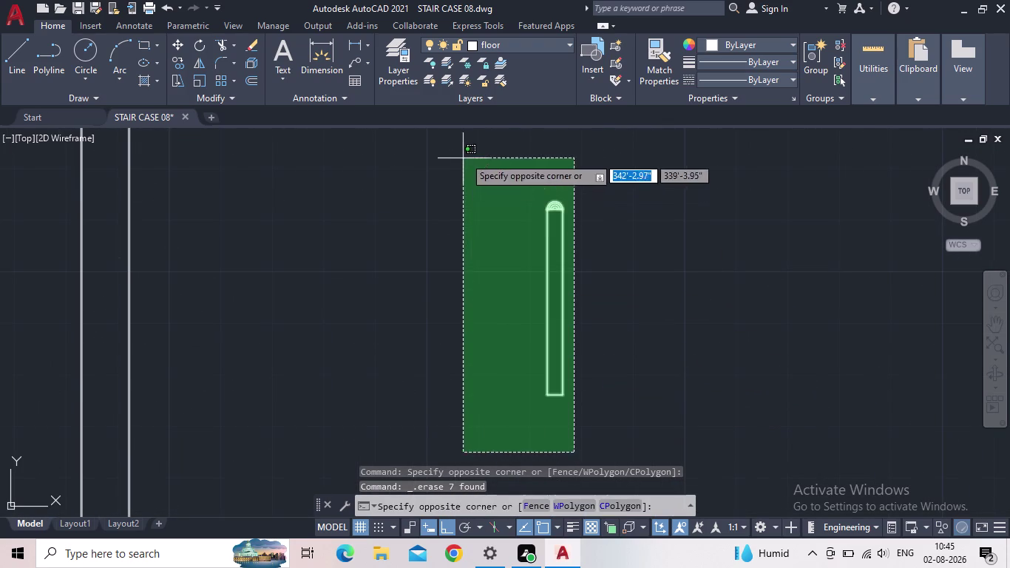
Start COPY on the selected post, based at its bottom corner, with ortho off.
click(464, 146)
key(c)
key(o)
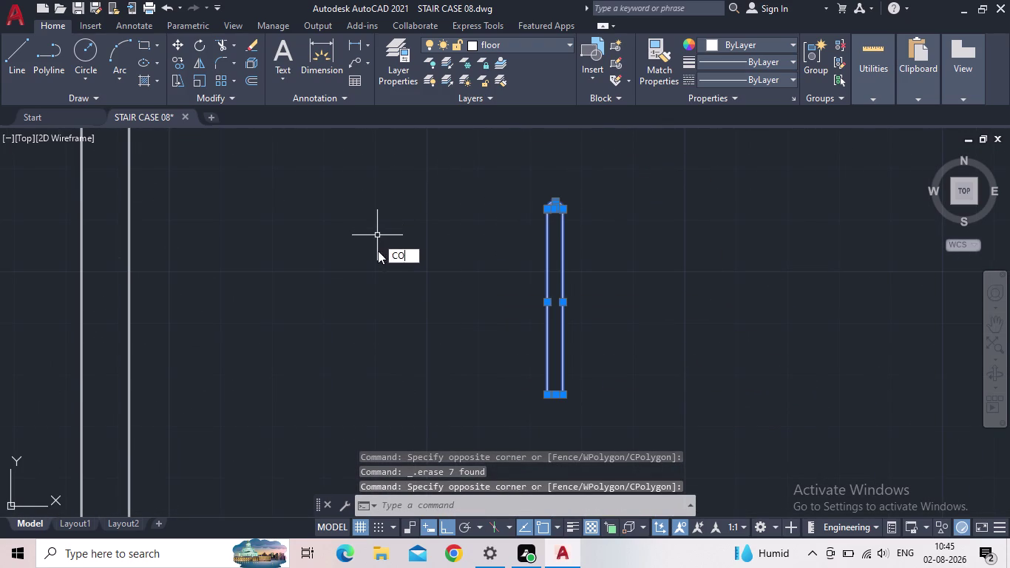
key(Return)
scroll(up, 3)
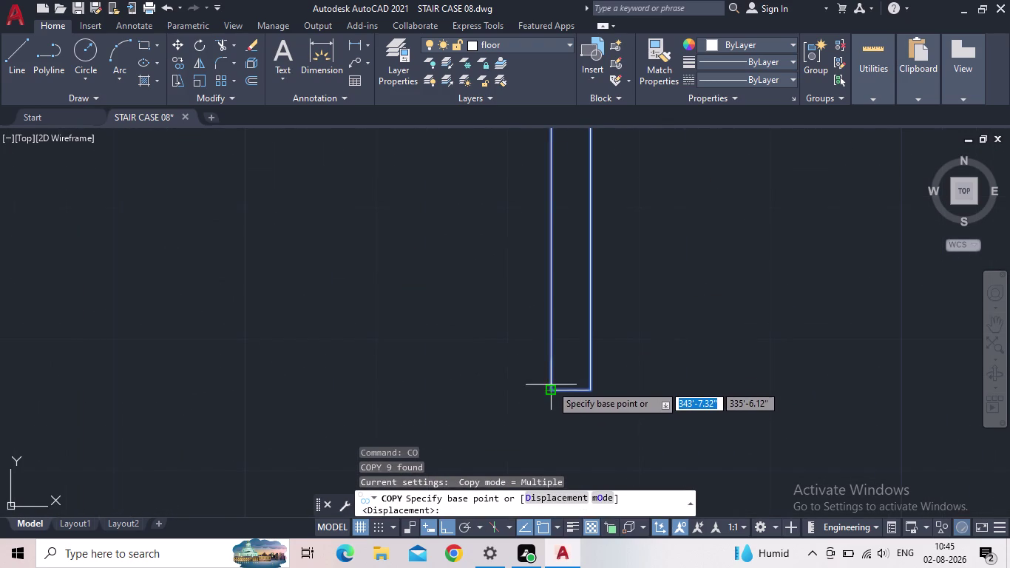
drag(550, 384, 540, 388)
middle_drag(331, 378, 436, 373)
scroll(down, 3)
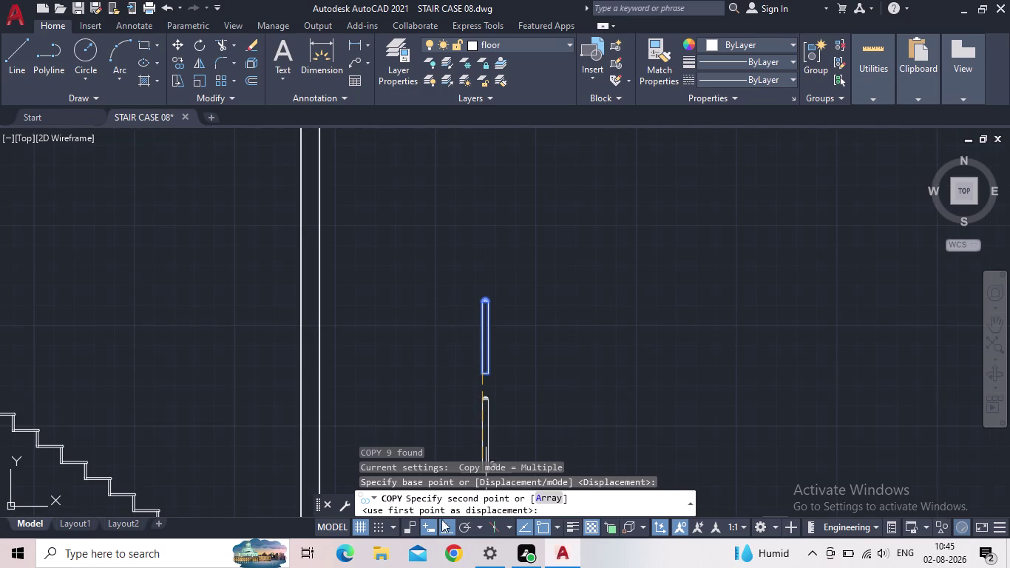
click(444, 529)
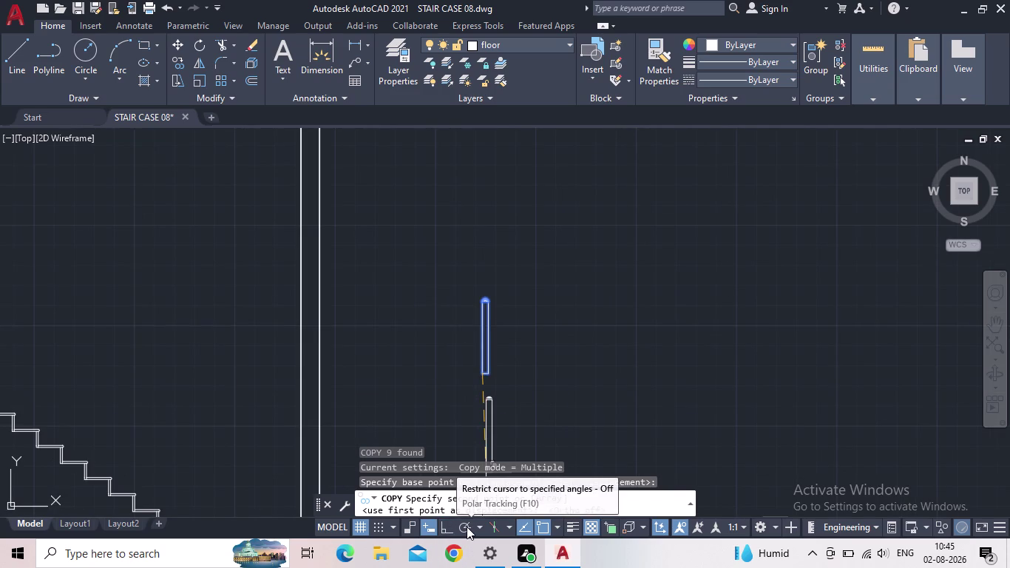
Place a copy of the capped post on the bottom step's tread.
middle_drag(261, 395, 583, 288)
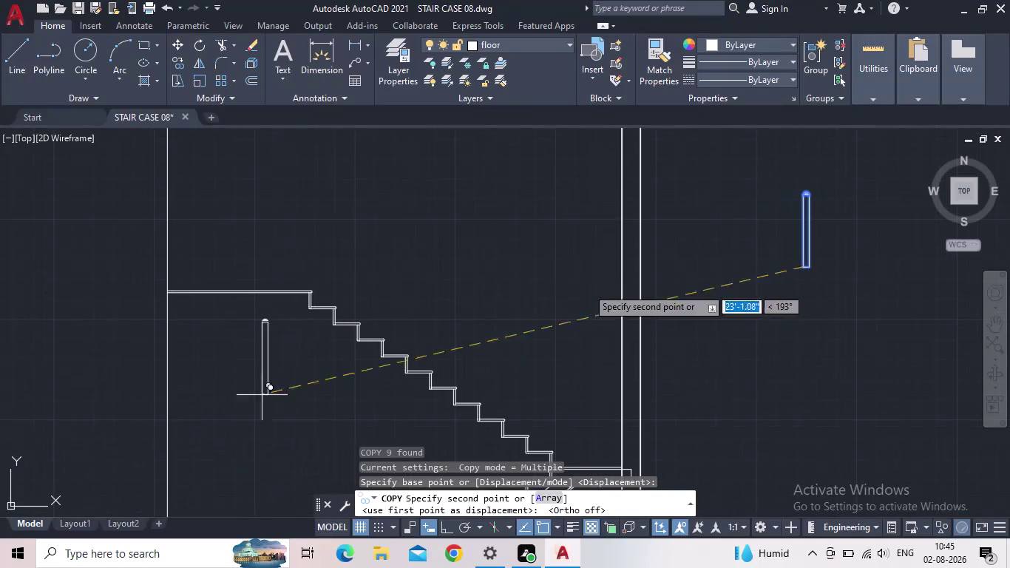
middle_drag(506, 367, 516, 244)
middle_drag(470, 377, 632, 263)
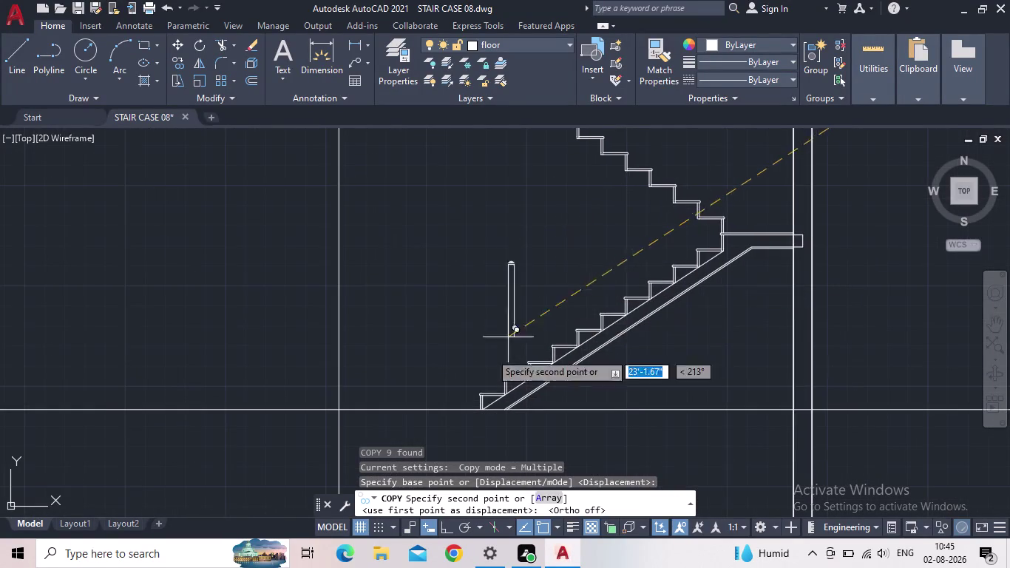
scroll(up, 3)
middle_drag(498, 404, 521, 360)
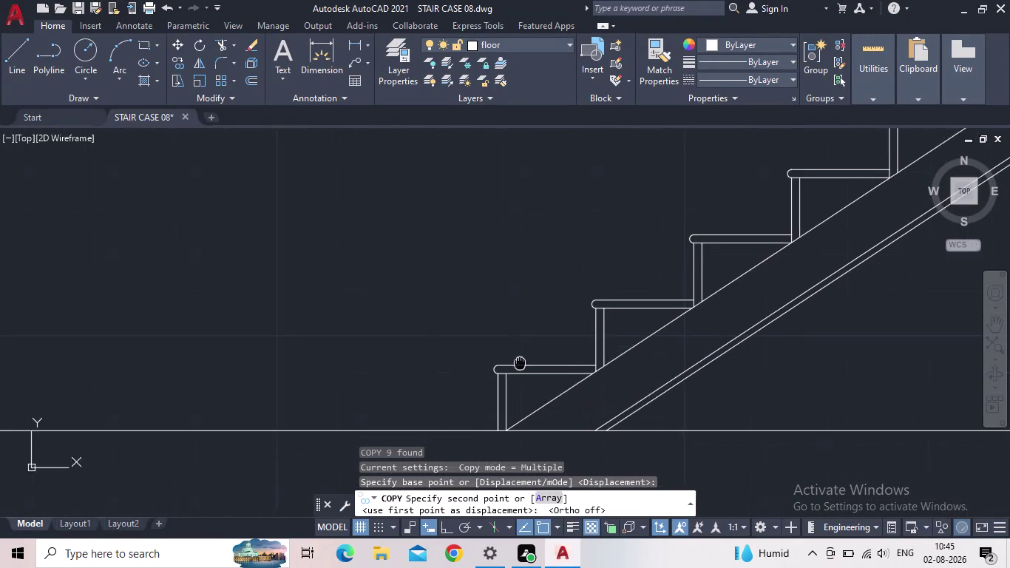
middle_drag(521, 360, 530, 344)
scroll(up, 3)
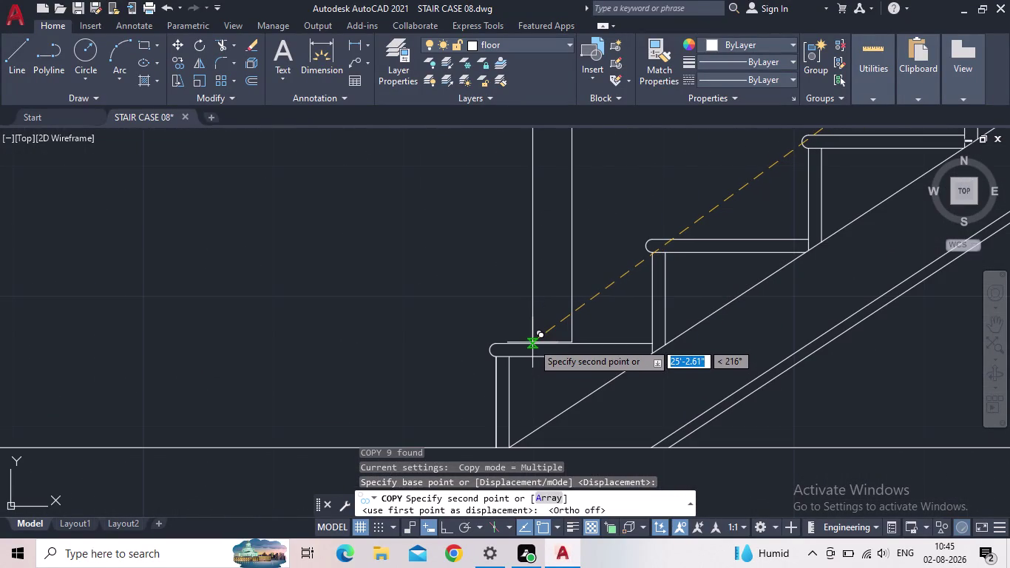
scroll(up, 3)
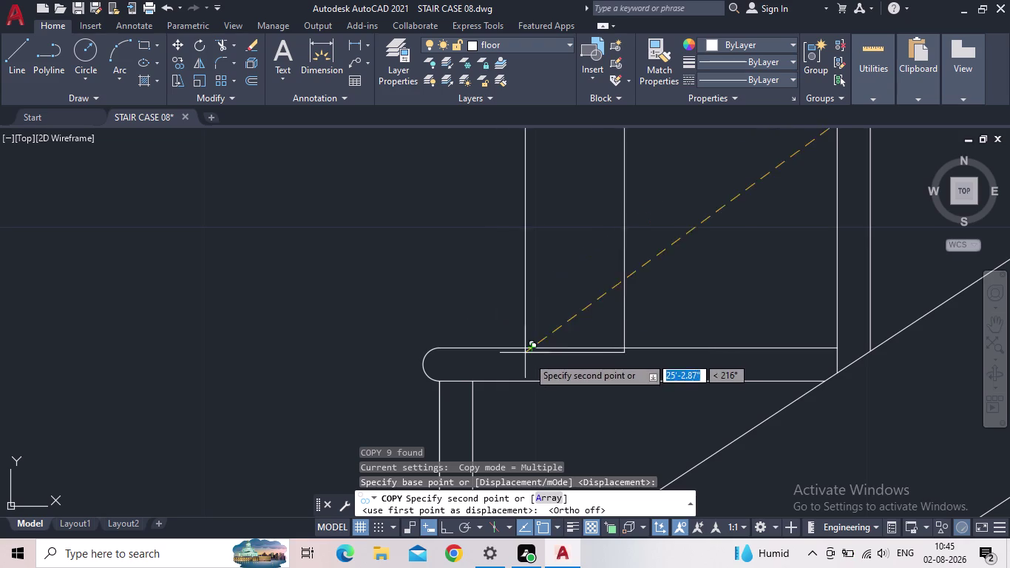
scroll(up, 3)
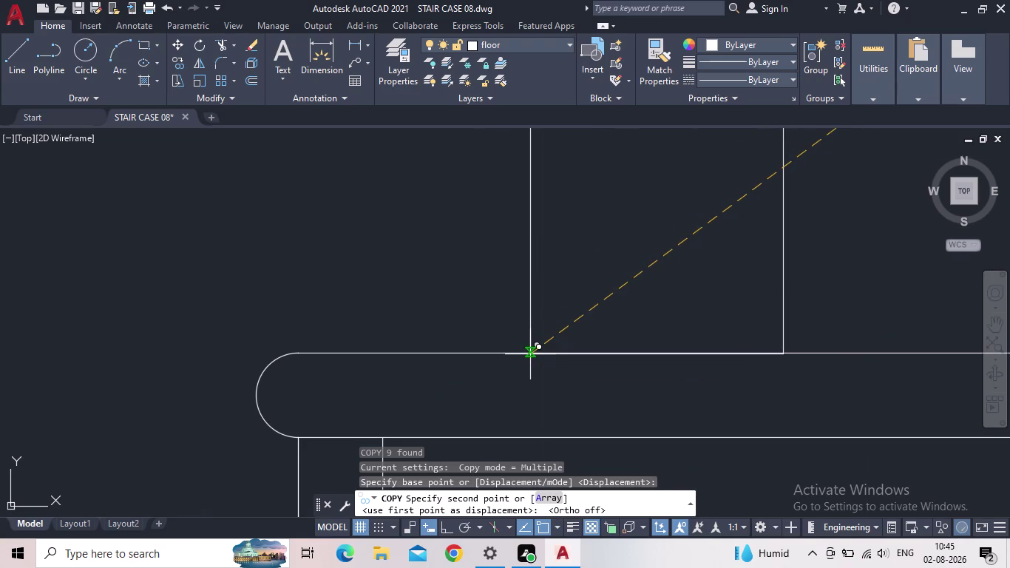
click(531, 352)
Place another copy of the capped post on the middle landing.
middle_drag(673, 281, 437, 304)
scroll(down, 3)
scroll(down, 3)
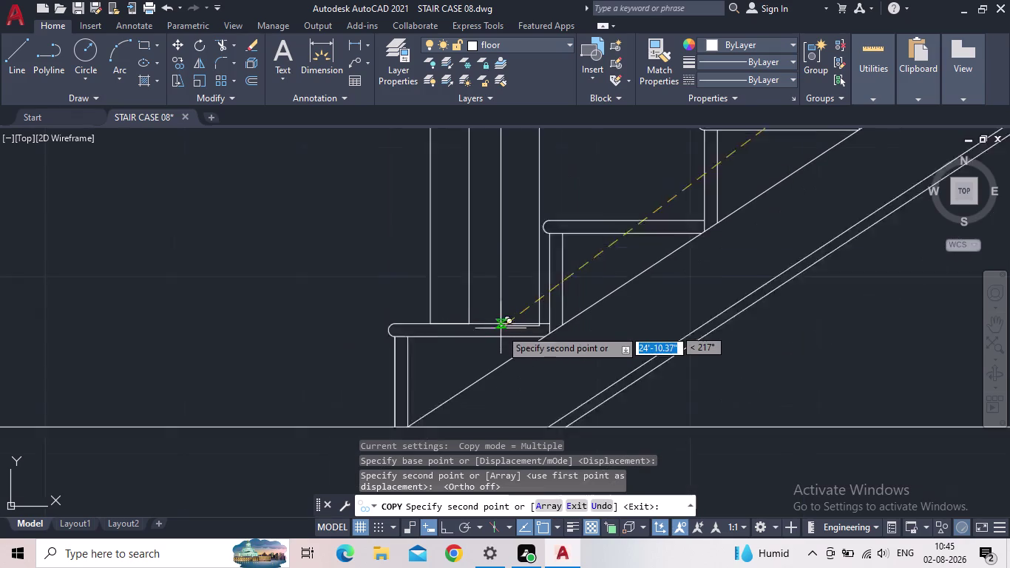
middle_drag(656, 318, 558, 326)
middle_click(558, 326)
scroll(down, 3)
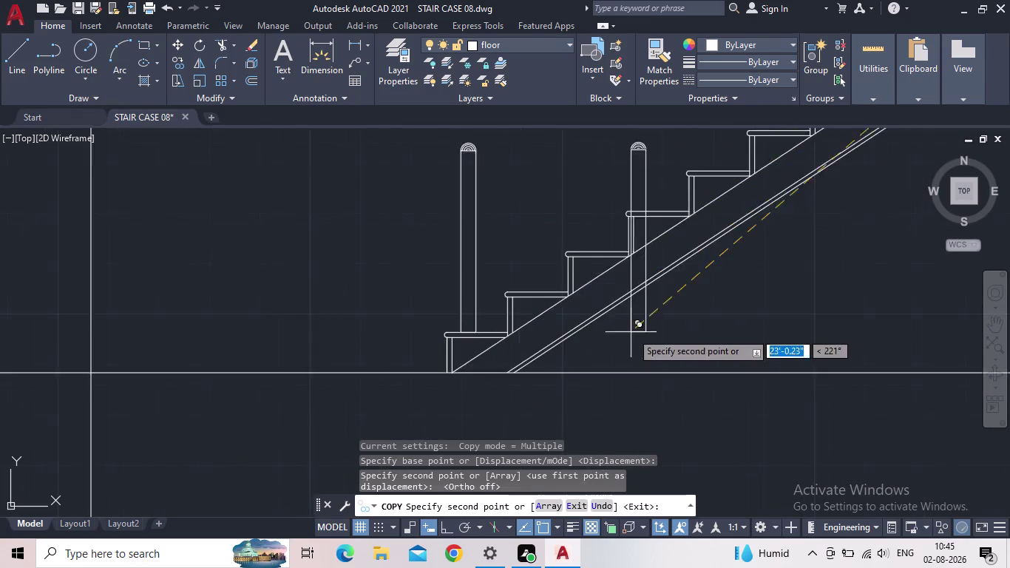
scroll(up, 3)
middle_drag(797, 271, 605, 348)
scroll(down, 3)
middle_drag(646, 327, 597, 432)
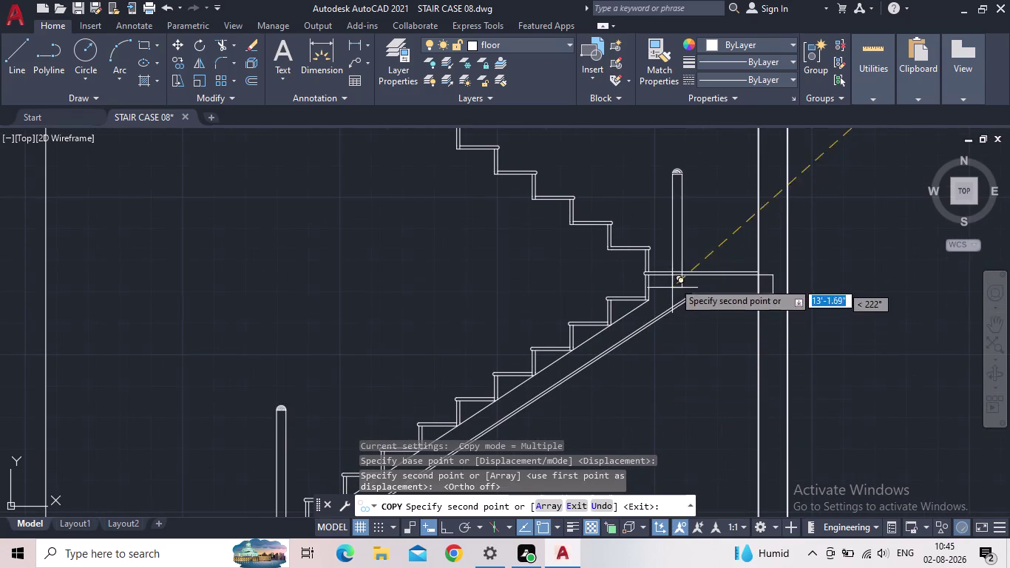
scroll(up, 3)
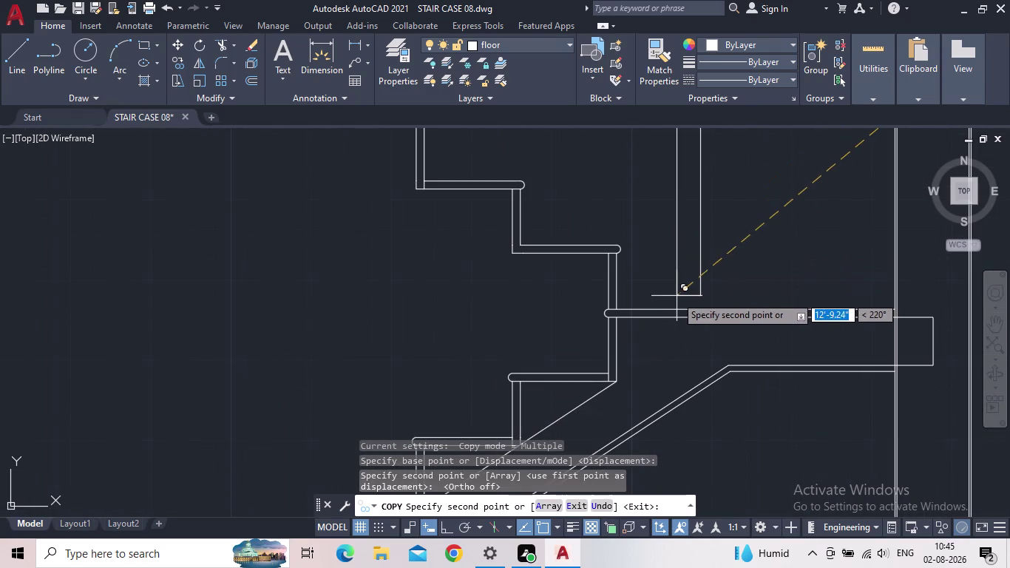
scroll(up, 3)
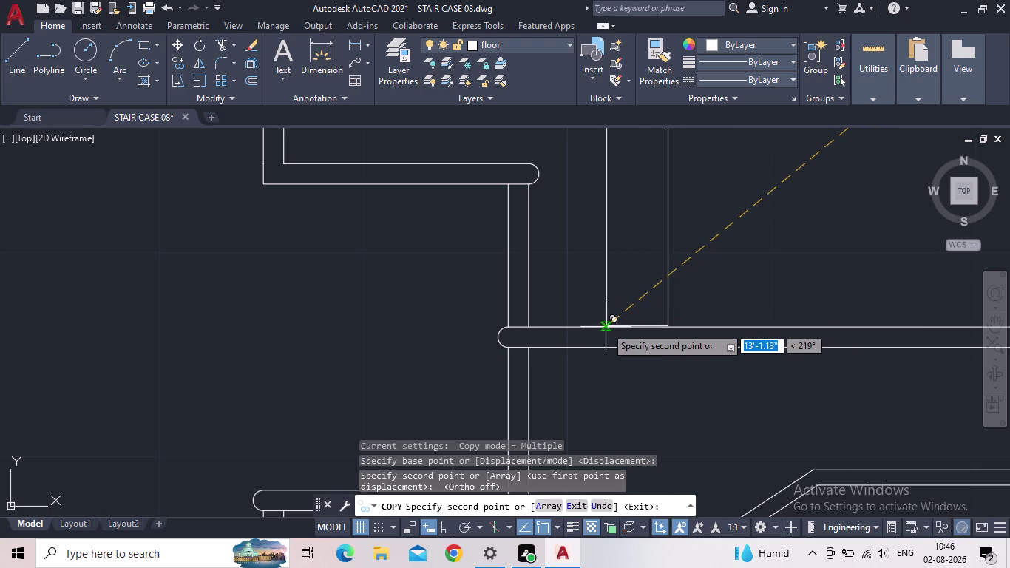
scroll(up, 3)
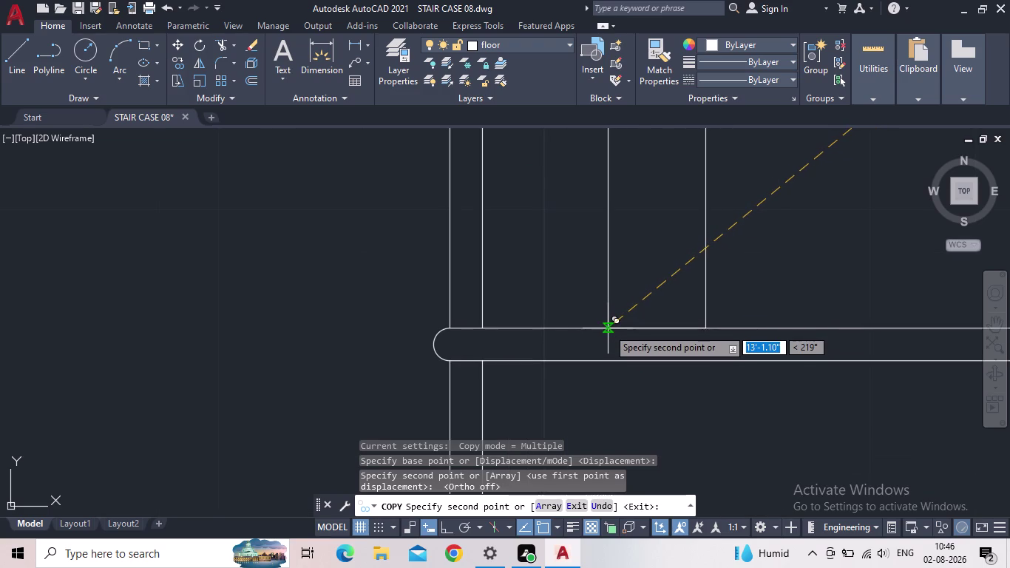
click(608, 328)
Drop the last post copy onto the top landing and end the copy command.
scroll(down, 3)
scroll(down, 3)
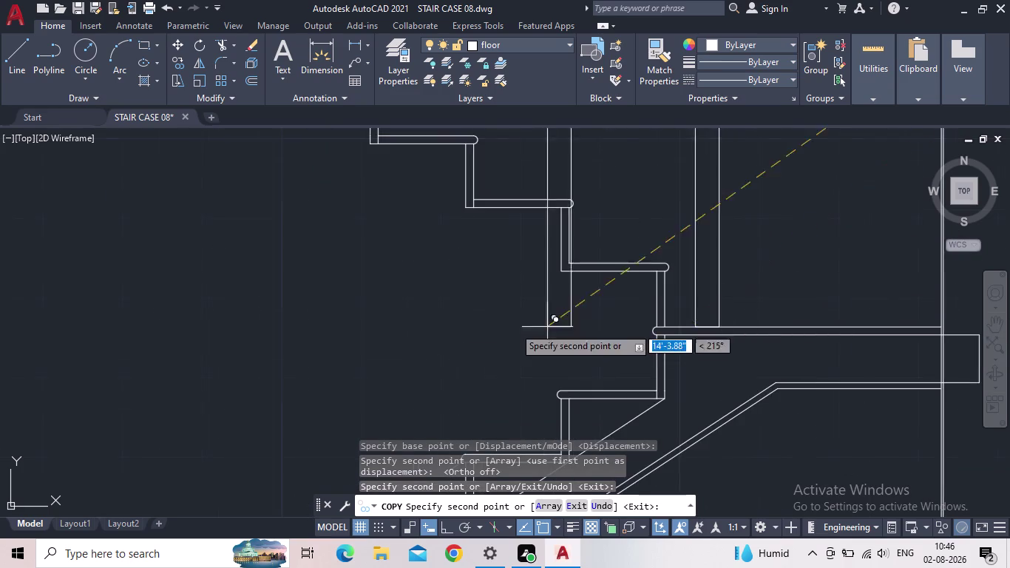
middle_drag(425, 332, 600, 413)
scroll(down, 3)
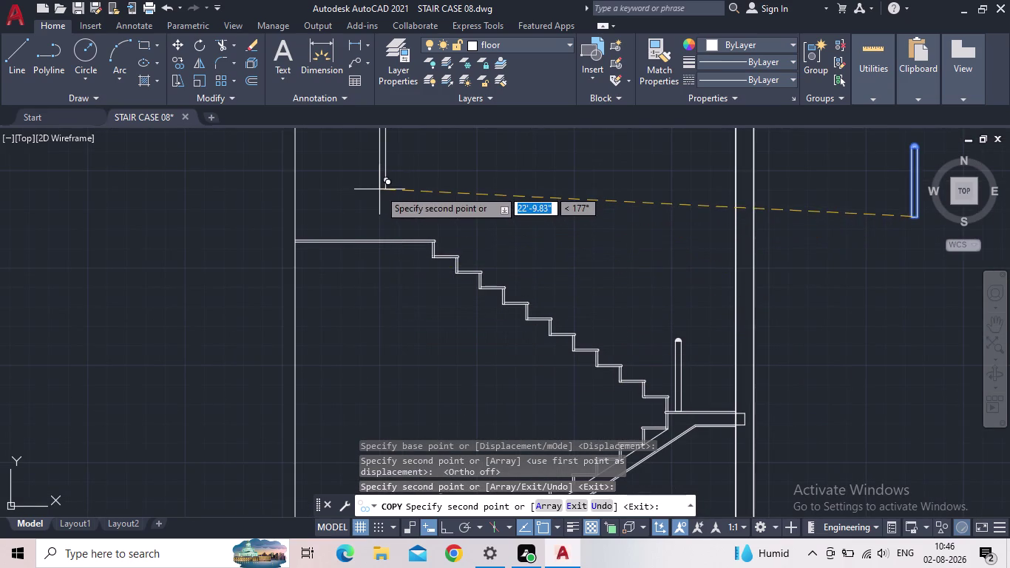
scroll(up, 3)
scroll(up, 3)
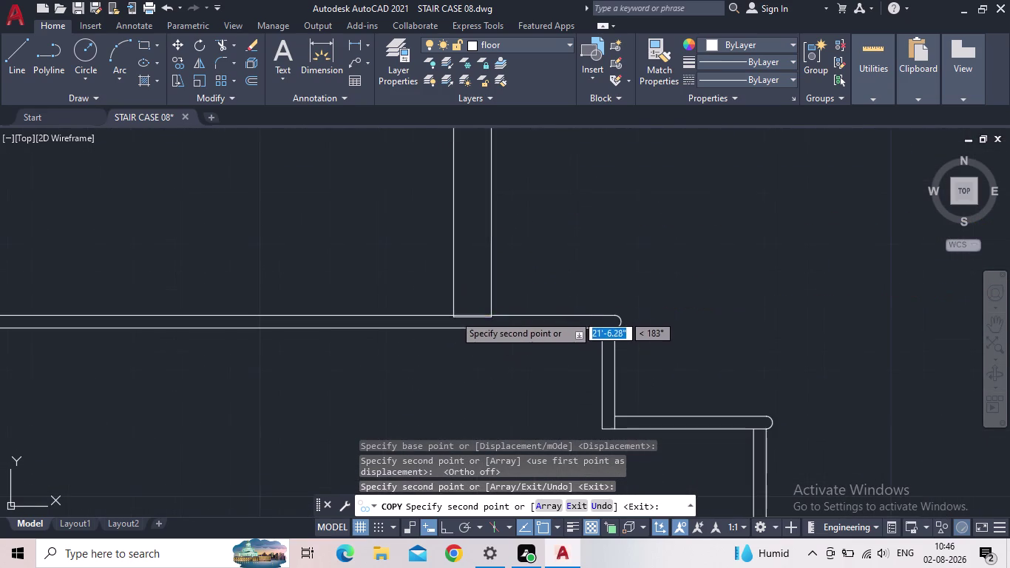
scroll(up, 3)
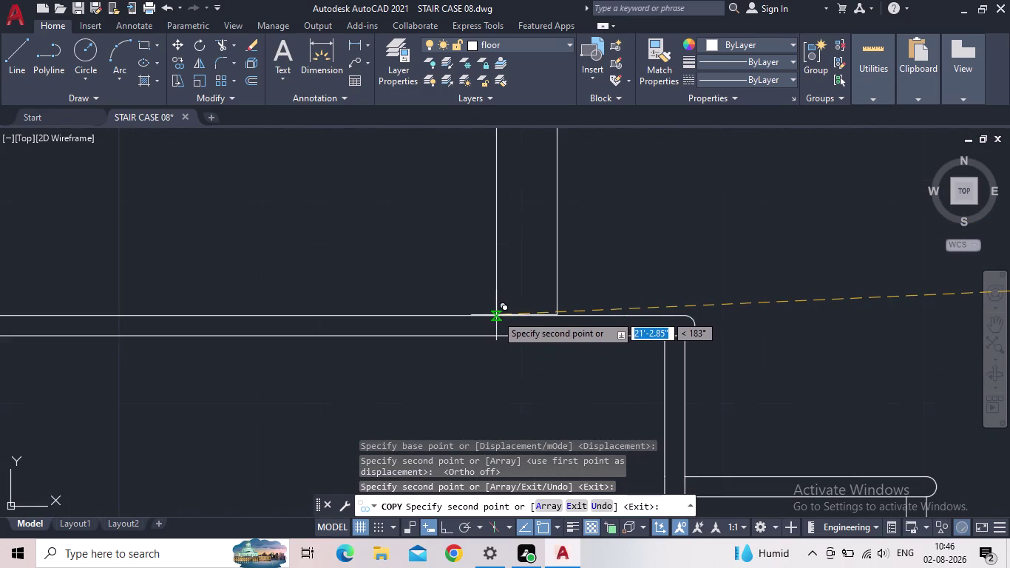
click(499, 315)
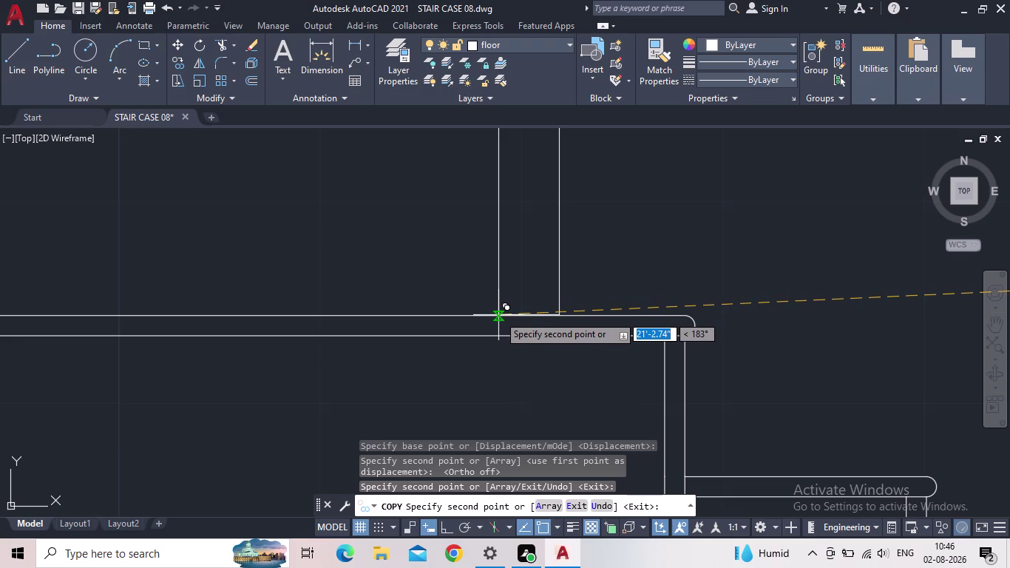
key(Escape)
scroll(down, 3)
middle_drag(597, 233, 571, 290)
scroll(down, 3)
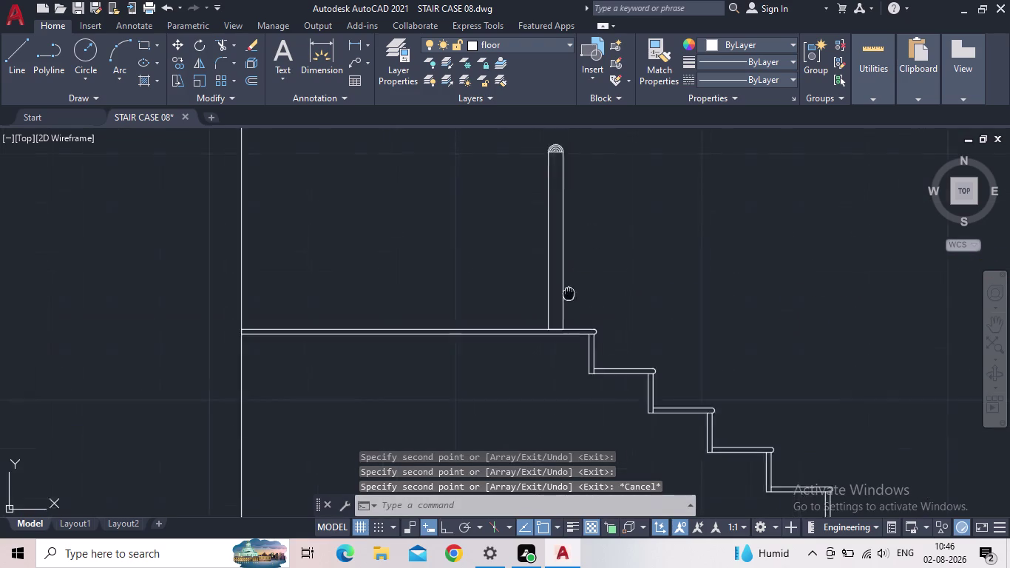
Window-select the copied post on the top landing.
scroll(down, 3)
middle_drag(614, 276, 476, 222)
scroll(down, 3)
middle_drag(527, 231, 566, 210)
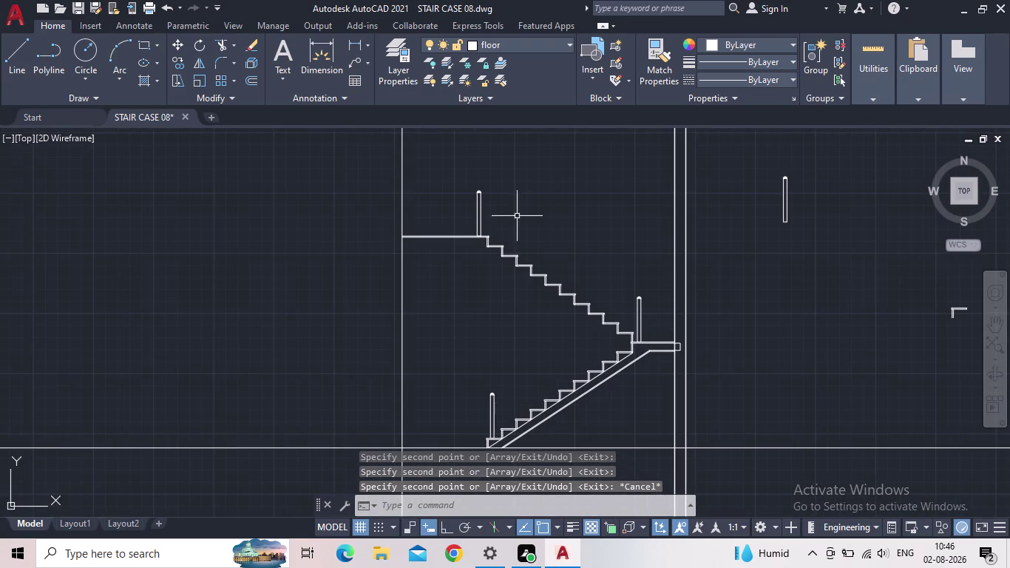
scroll(up, 3)
scroll(down, 3)
drag(548, 238, 540, 228)
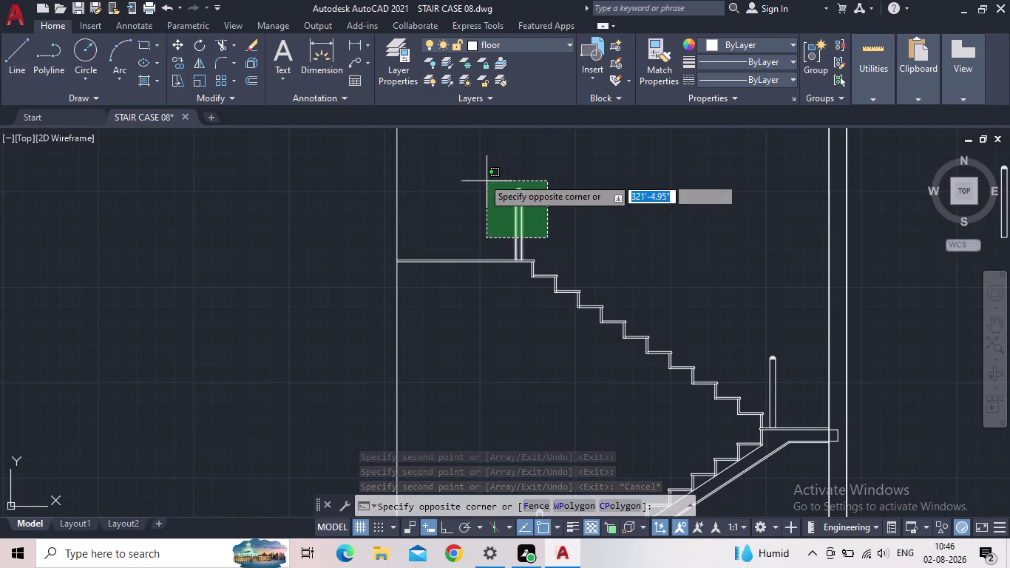
click(471, 166)
Add the post on the middle landing to the selection.
scroll(up, 3)
scroll(down, 3)
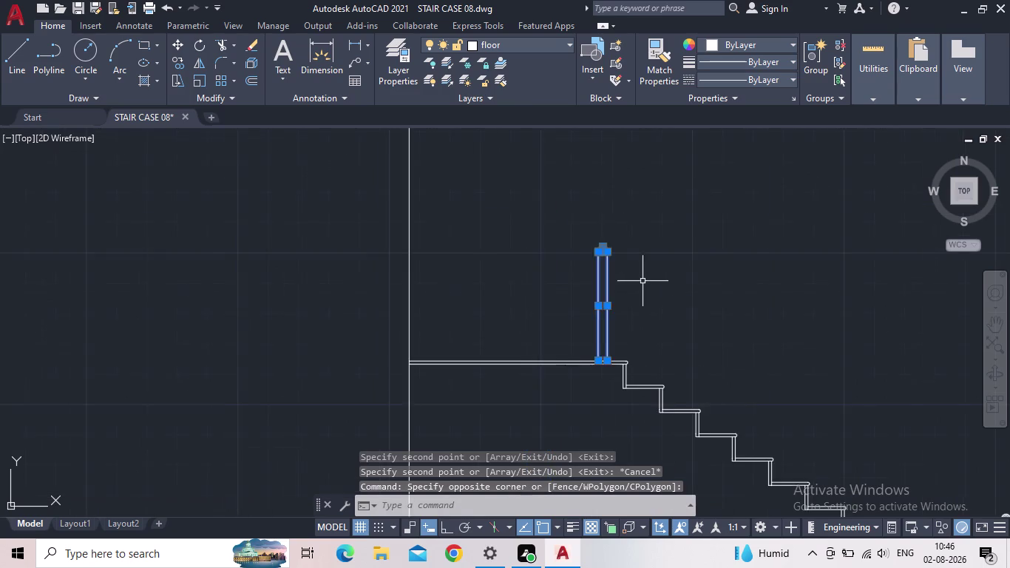
middle_drag(600, 260, 352, 170)
scroll(down, 3)
scroll(up, 3)
drag(690, 257, 683, 241)
drag(568, 147, 568, 154)
Add the post at the foot of the staircase to the selection.
scroll(up, 3)
middle_drag(369, 323, 562, 202)
scroll(down, 3)
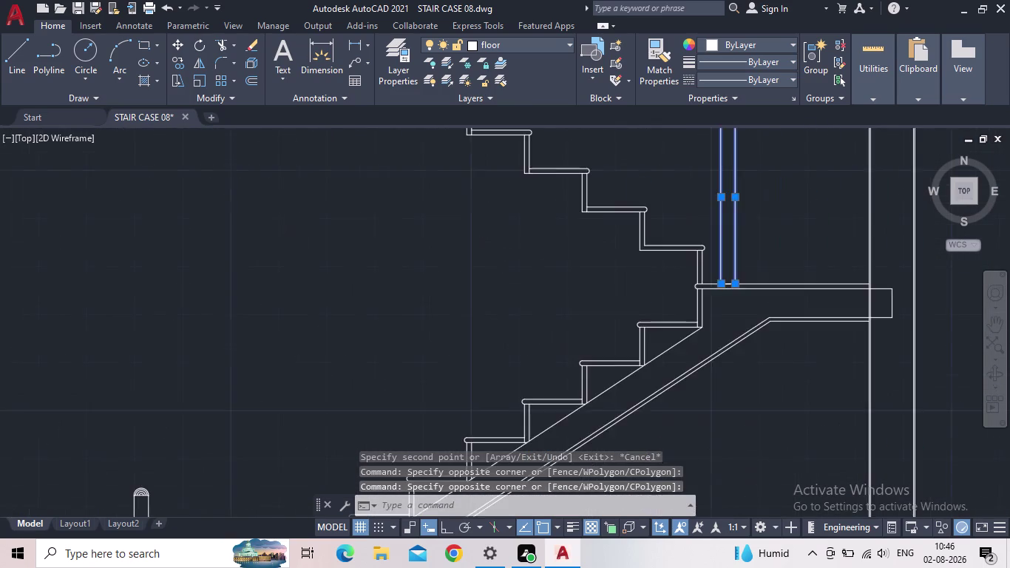
scroll(down, 3)
middle_drag(506, 320, 656, 250)
scroll(up, 3)
click(534, 318)
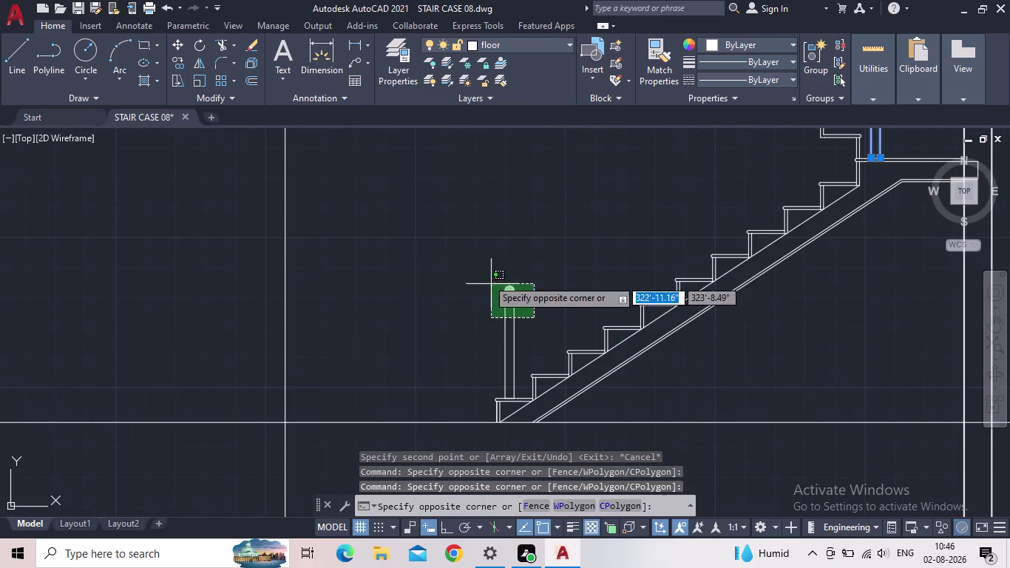
click(443, 246)
Make BALLAUSTER the current layer in the Layer Properties Manager.
click(534, 48)
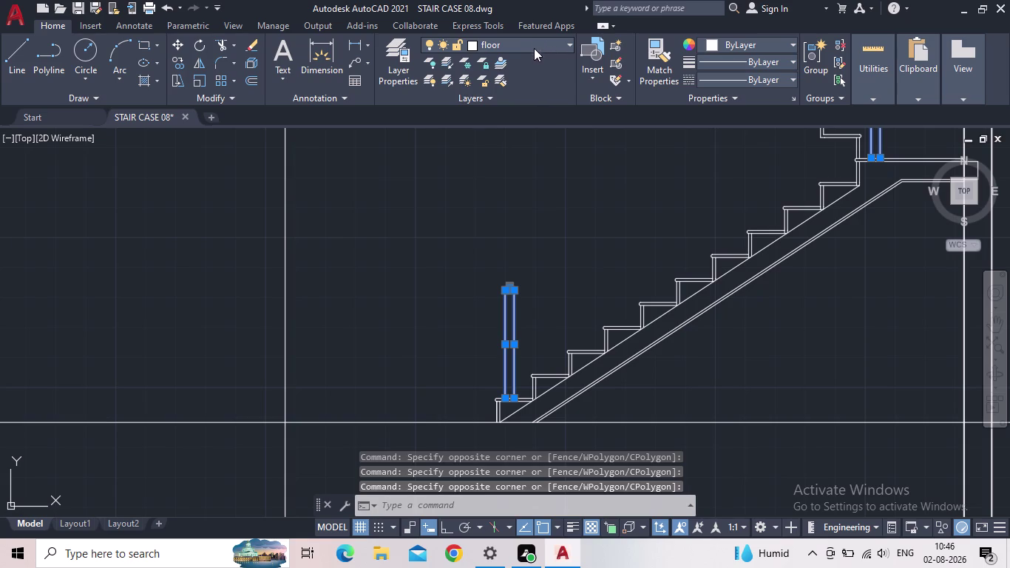
click(522, 49)
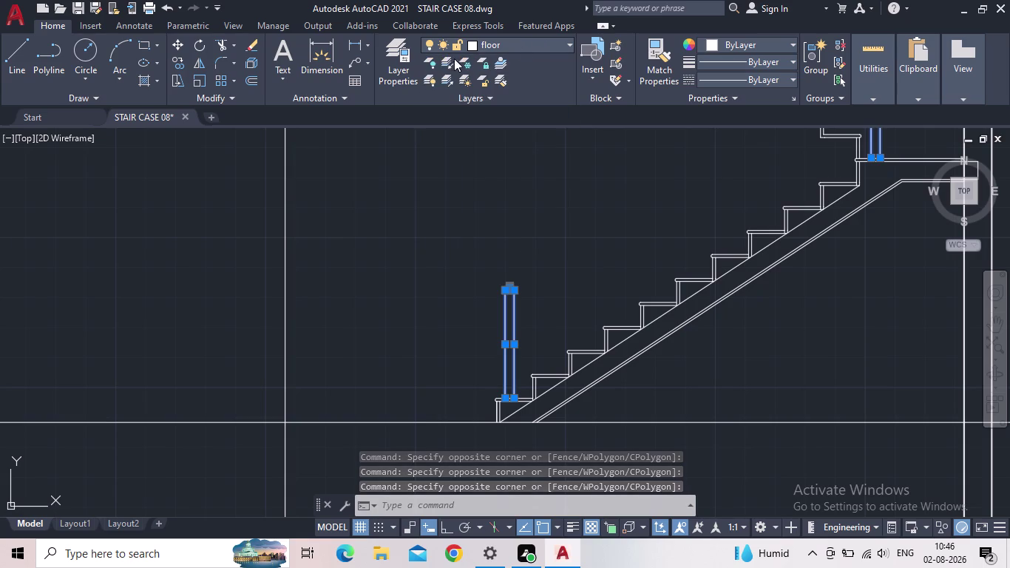
click(409, 74)
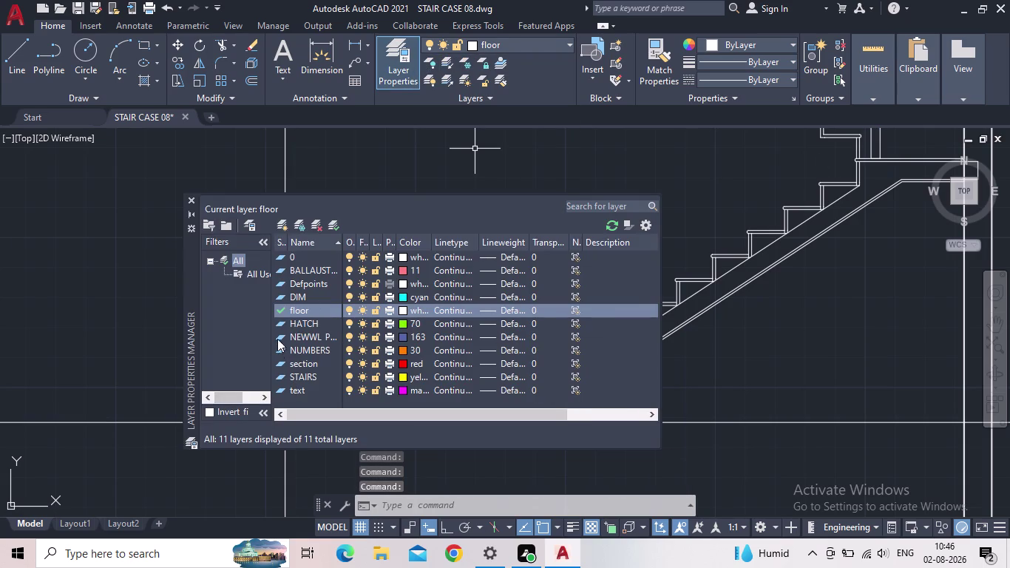
double_click(280, 271)
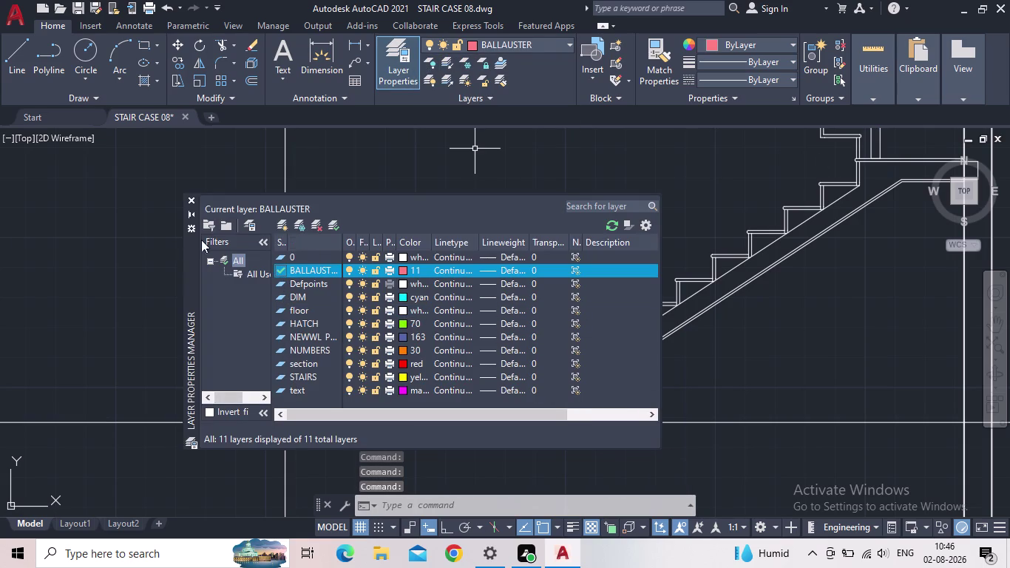
click(189, 194)
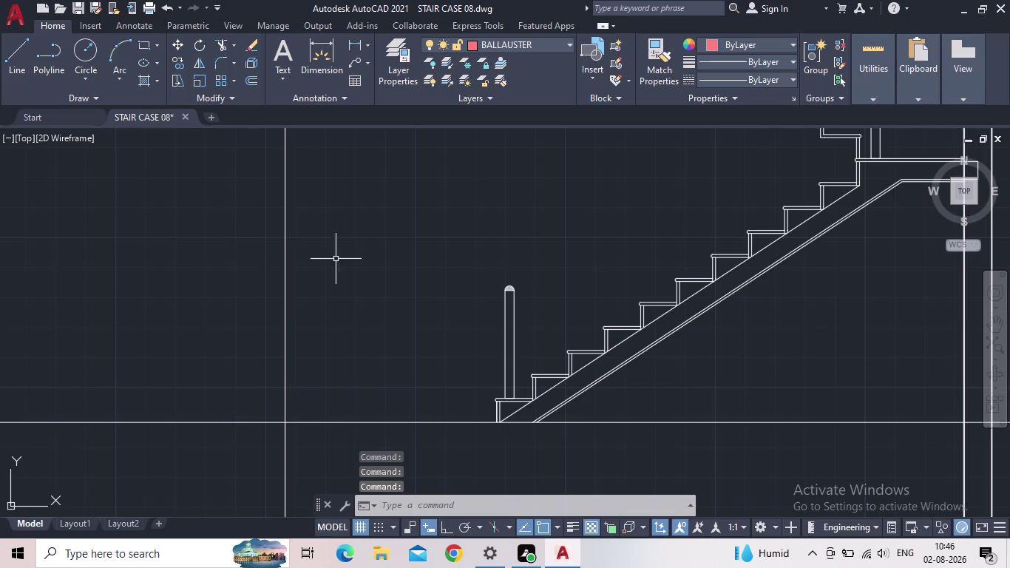
Select the staircase posts, including the landing post and top-landing post.
click(534, 321)
click(446, 256)
scroll(up, 3)
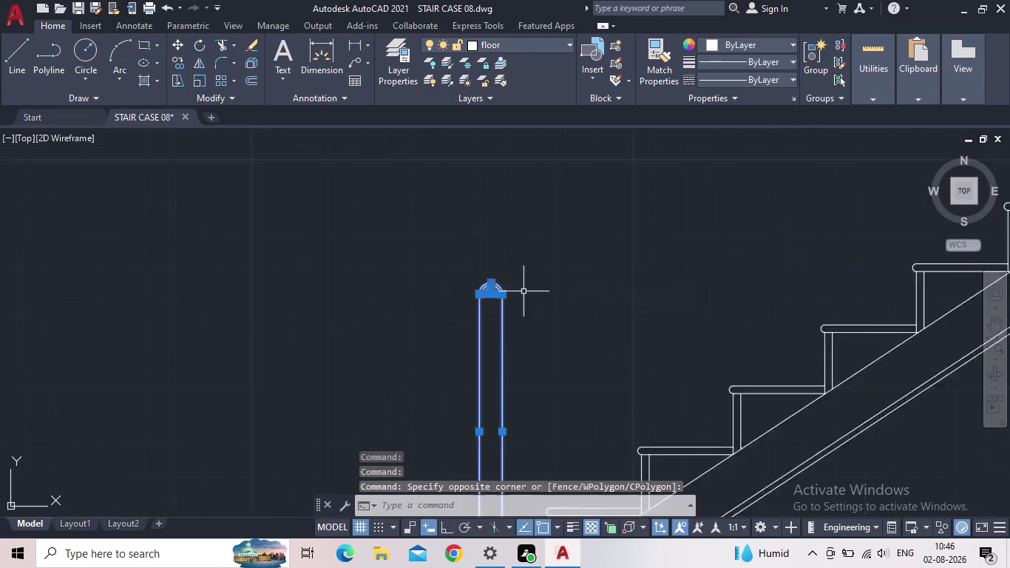
scroll(up, 3)
middle_drag(595, 298, 269, 404)
scroll(down, 3)
click(625, 214)
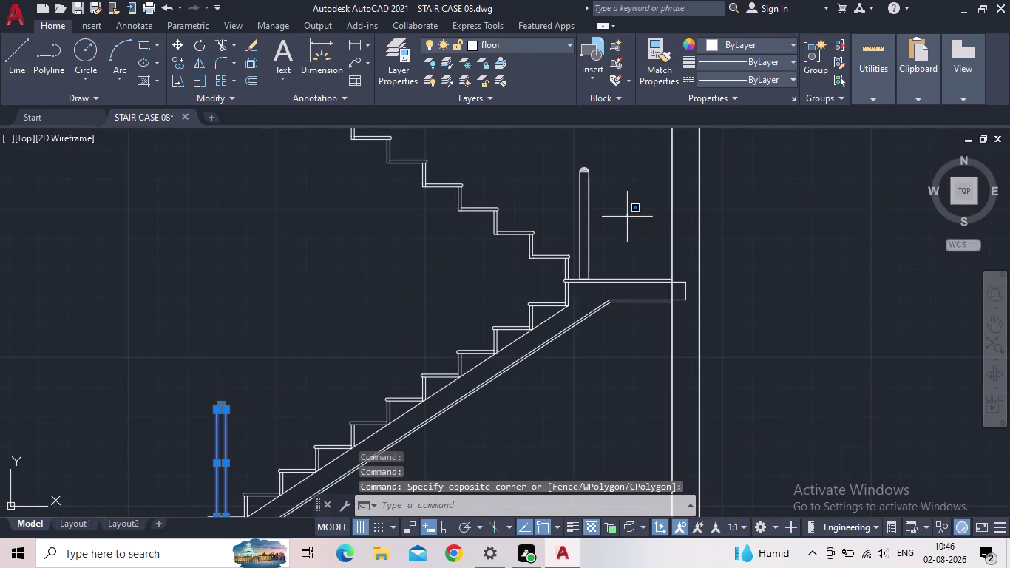
click(533, 152)
middle_drag(565, 197, 701, 417)
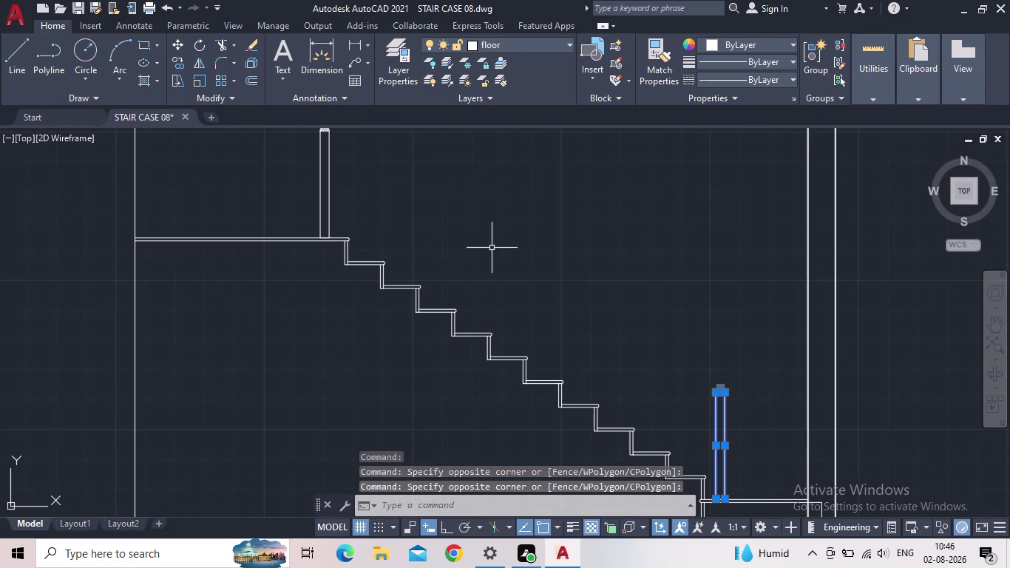
middle_drag(386, 181, 458, 304)
drag(432, 284, 392, 256)
click(305, 194)
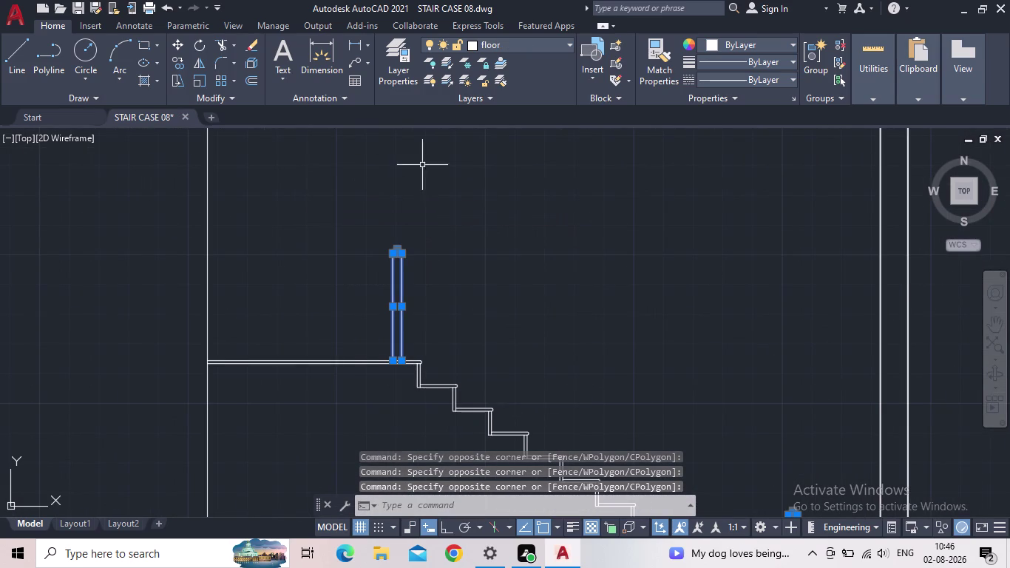
Move the selected posts onto the BALLAUSTER layer and clear the selection.
click(538, 44)
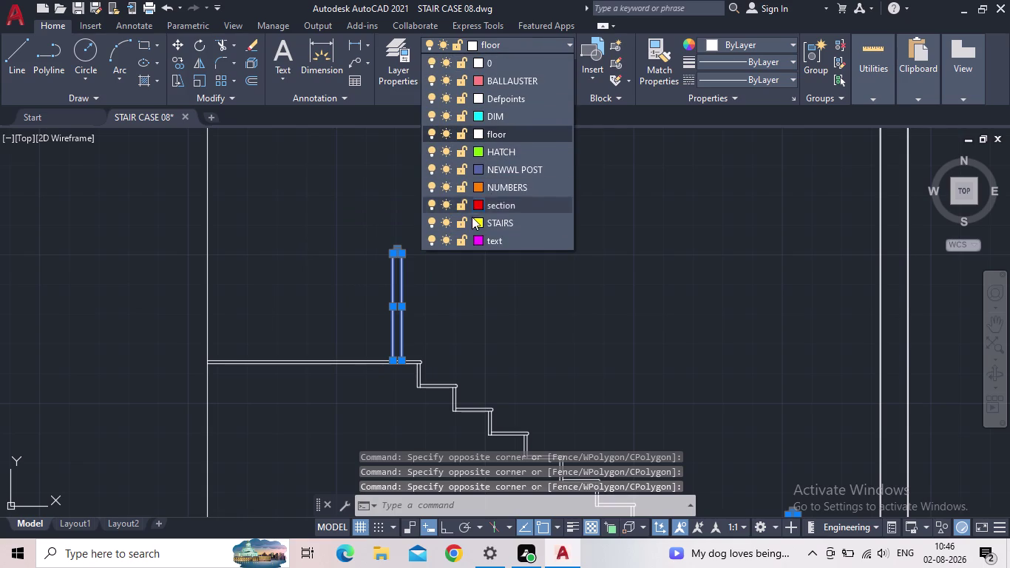
click(480, 80)
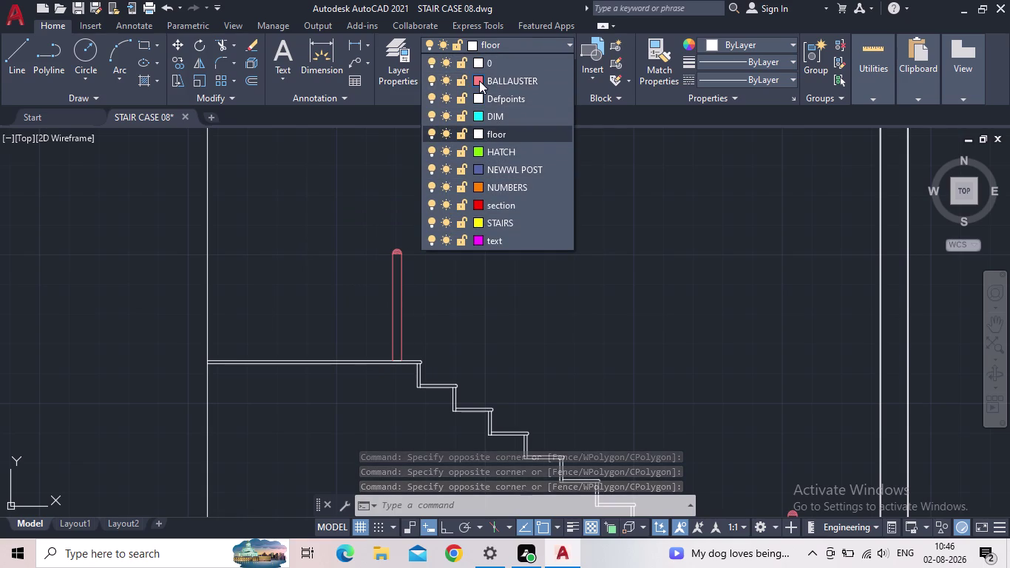
click(706, 387)
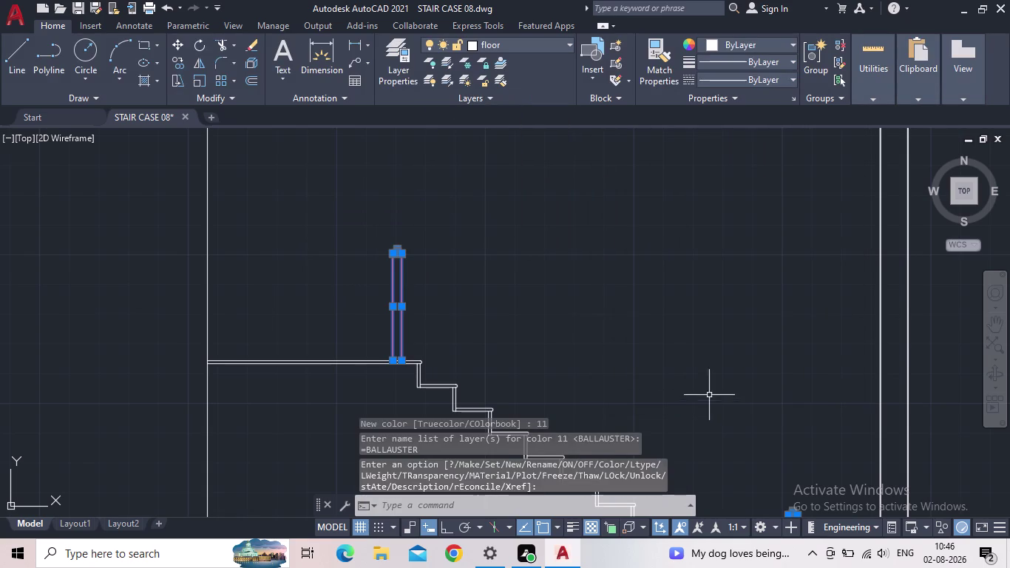
key(Escape)
Zoom out over the staircase and select the standalone post on the right.
scroll(down, 3)
middle_drag(664, 361, 514, 236)
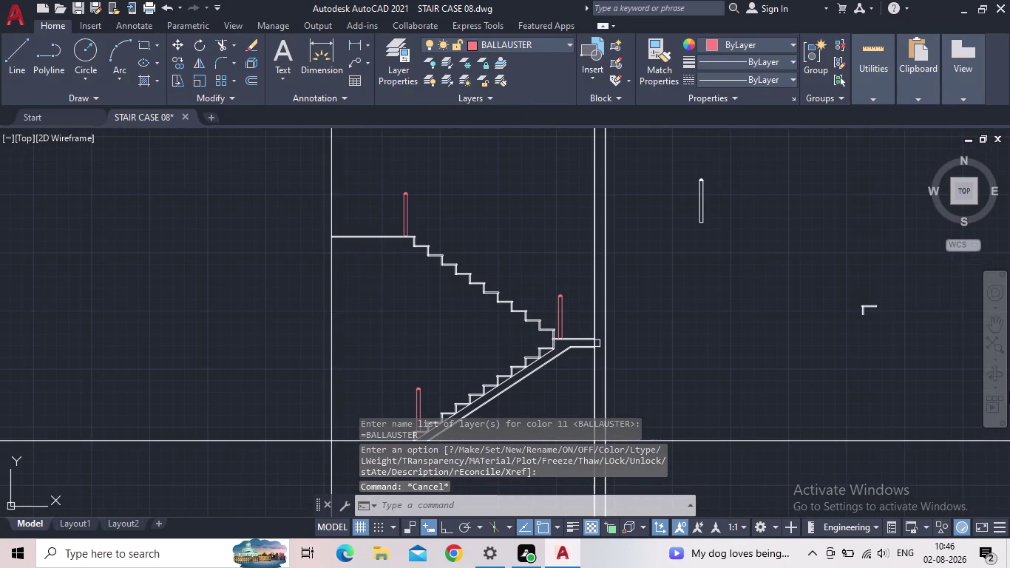
drag(730, 220, 719, 214)
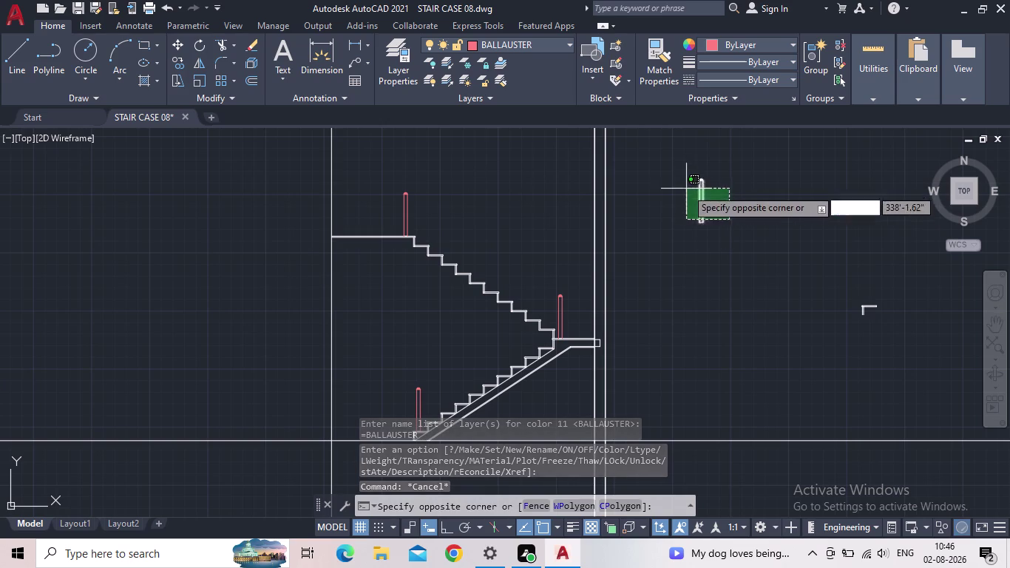
click(711, 253)
scroll(down, 3)
middle_click(739, 301)
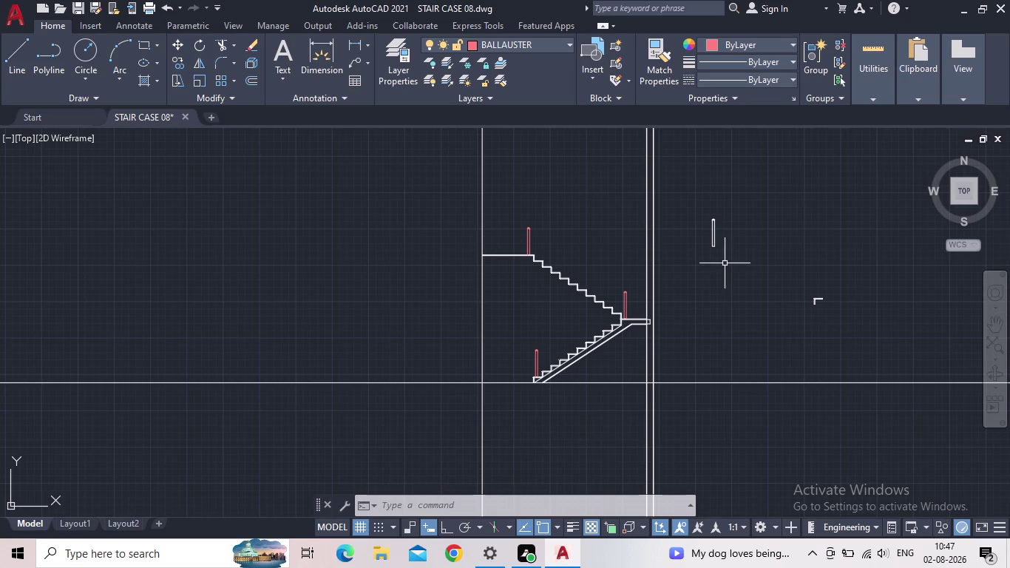
Make NEWWL POST the current layer in Layer Properties.
scroll(up, 3)
click(659, 387)
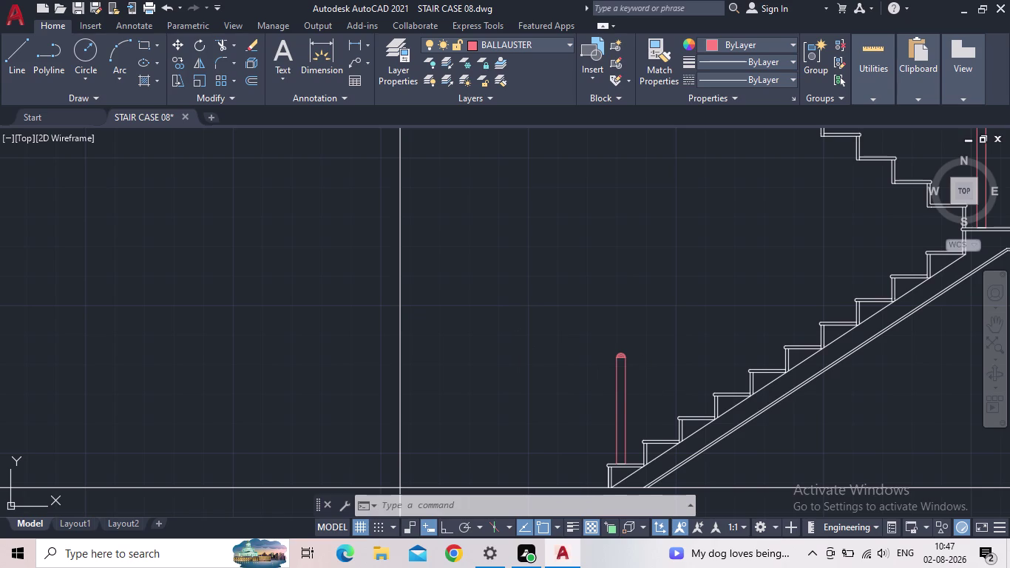
click(659, 387)
click(396, 72)
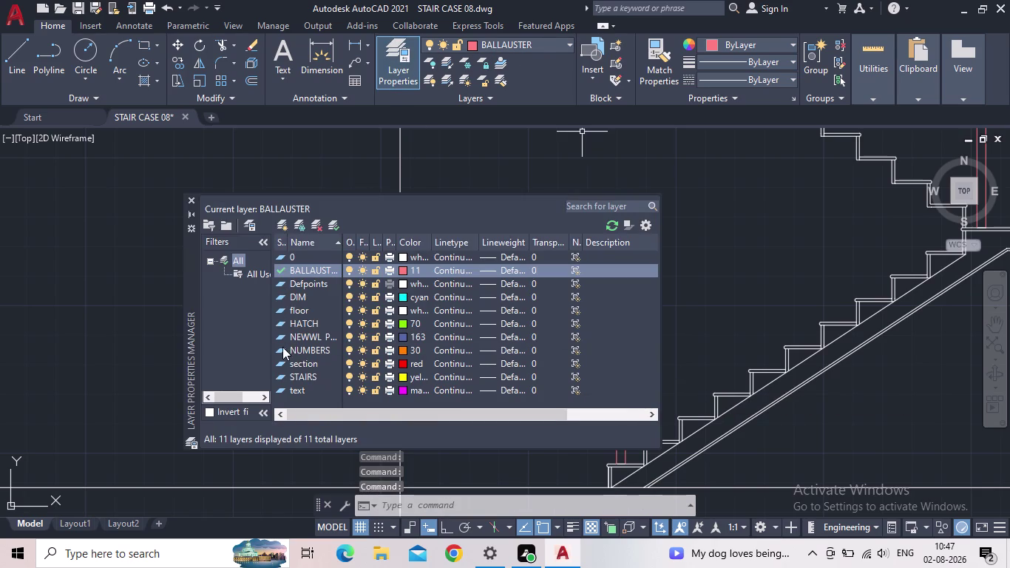
double_click(279, 335)
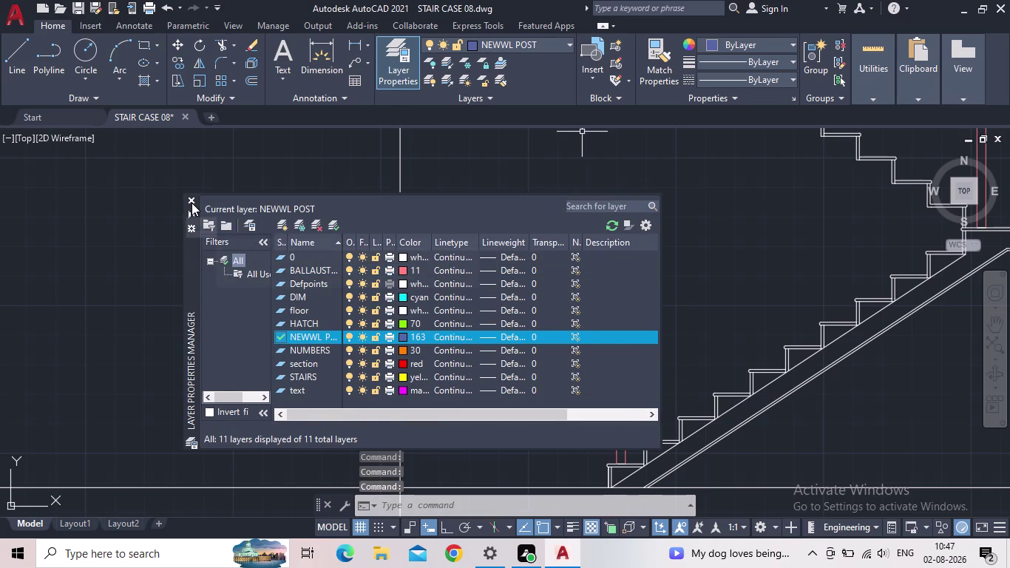
click(192, 203)
Select the newel posts at the foot and along the staircase.
click(651, 375)
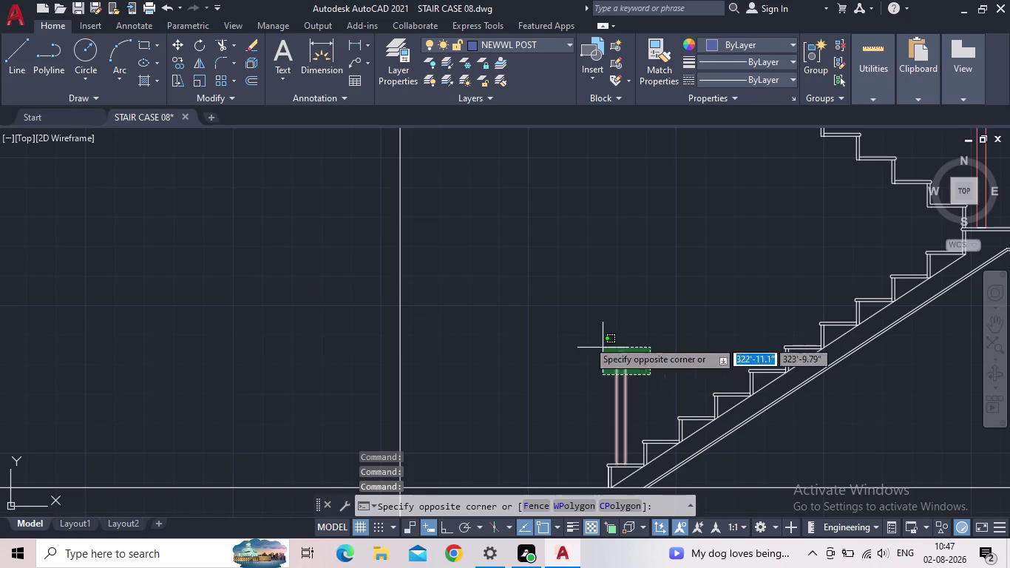
click(568, 323)
scroll(up, 3)
middle_drag(633, 355, 233, 383)
scroll(down, 3)
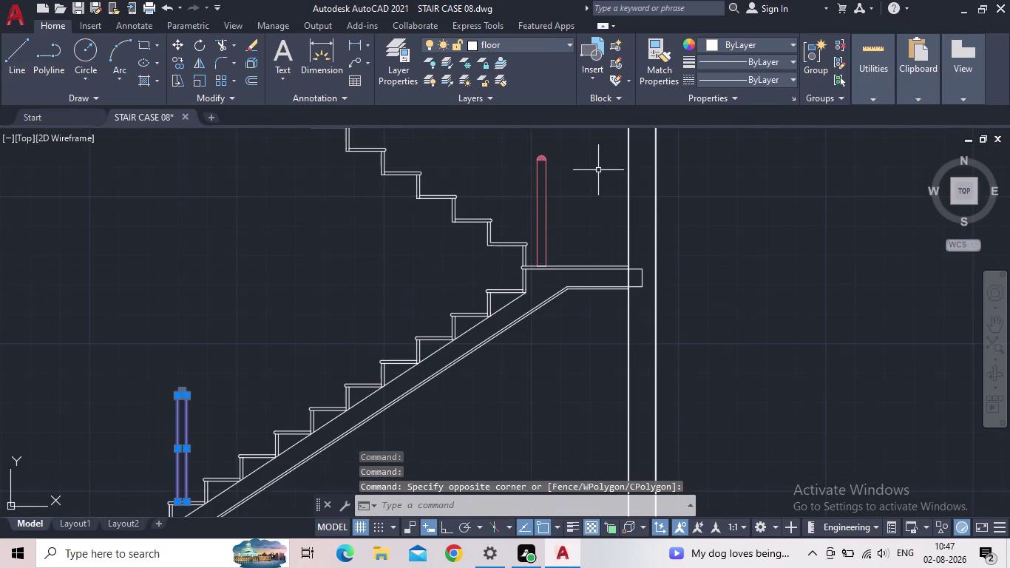
drag(586, 178, 568, 172)
click(505, 142)
middle_drag(529, 213, 661, 473)
scroll(down, 3)
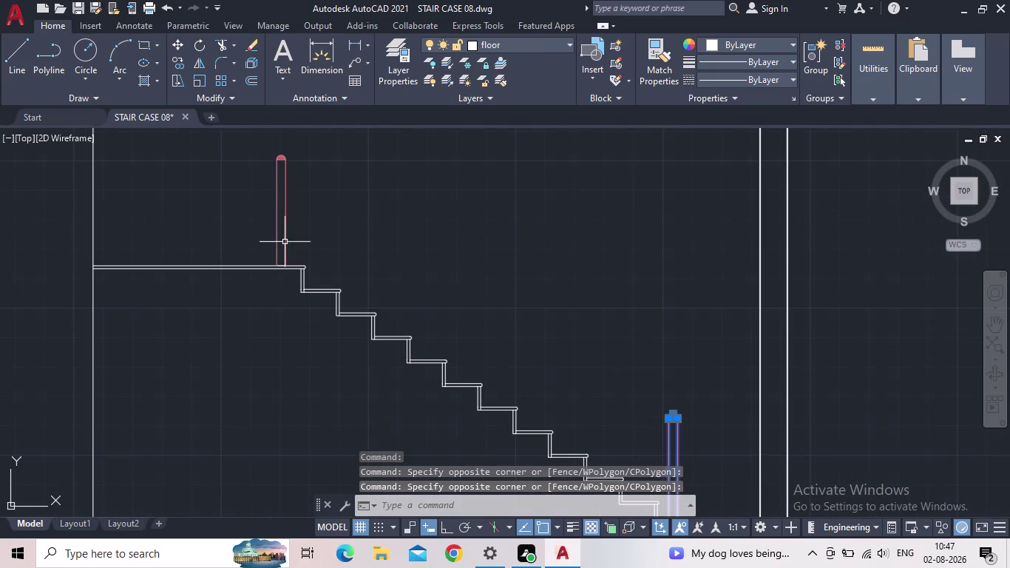
drag(324, 195, 307, 182)
click(213, 141)
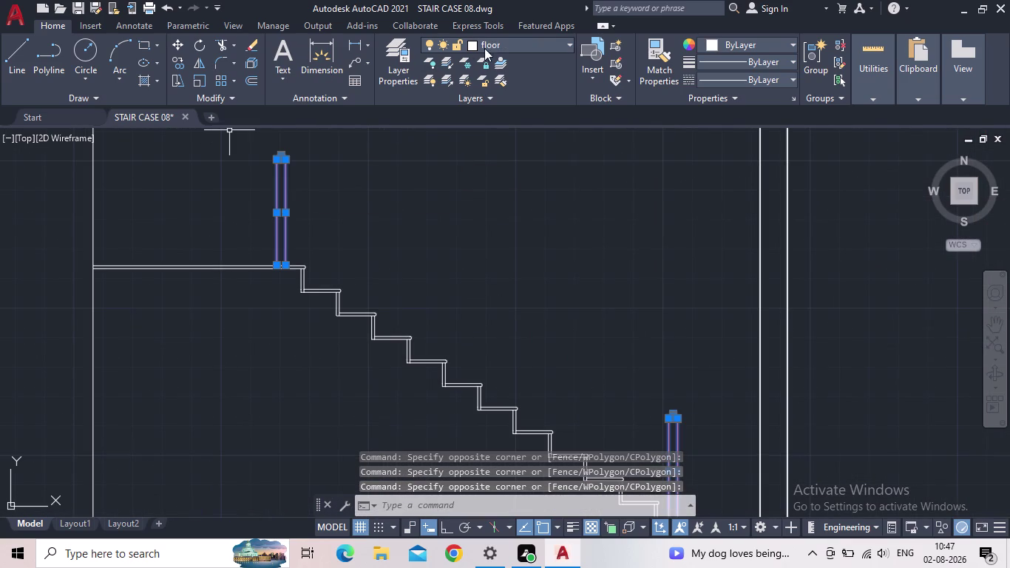
Put the selected posts on NEWWL POST and give that layer colour 163.
click(502, 46)
click(476, 168)
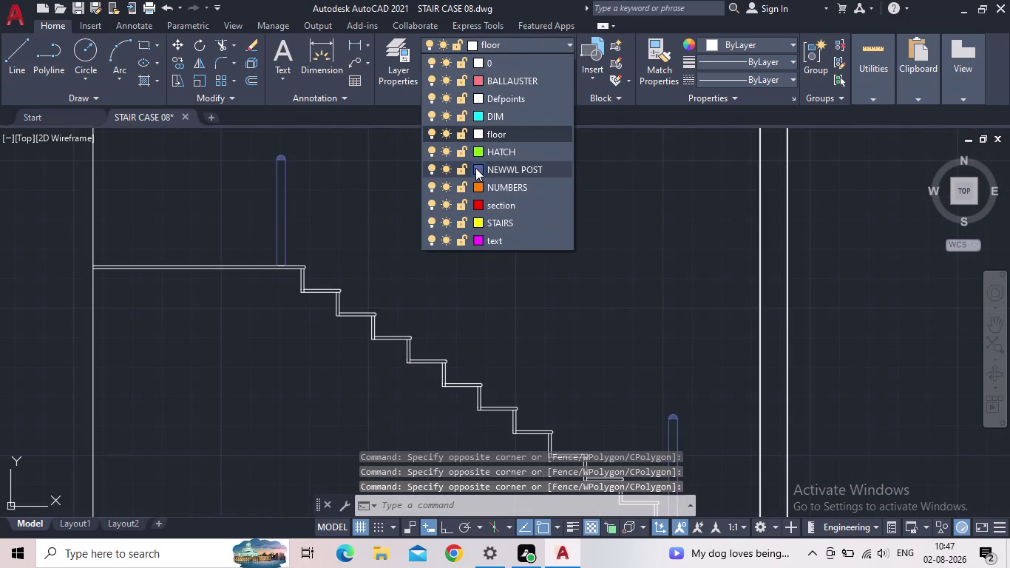
click(712, 399)
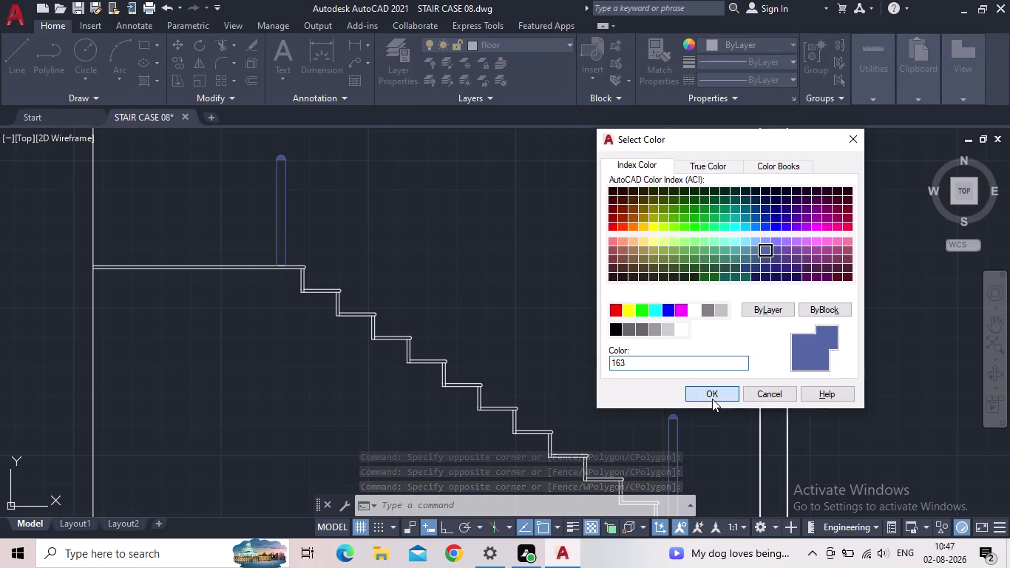
key(Escape)
scroll(down, 3)
middle_drag(553, 324, 540, 295)
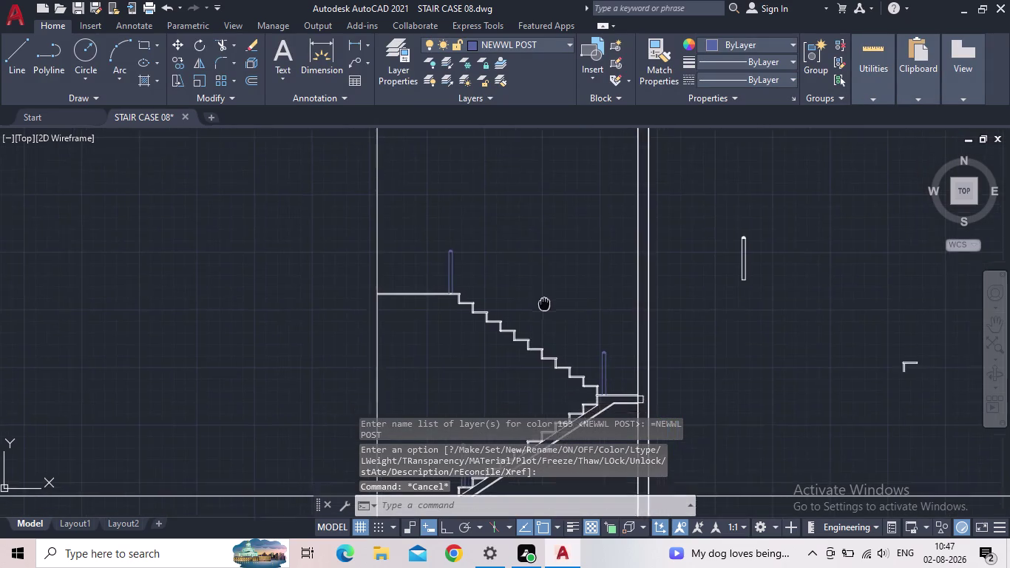
middle_drag(540, 295, 533, 284)
Make BALLAUSTER the current layer in Layer Properties.
click(390, 72)
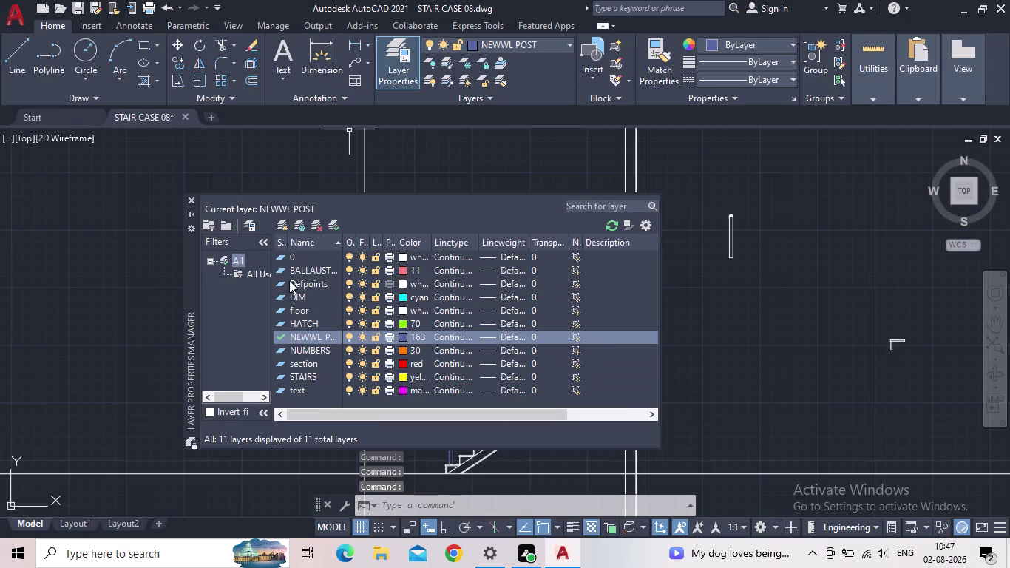
double_click(283, 270)
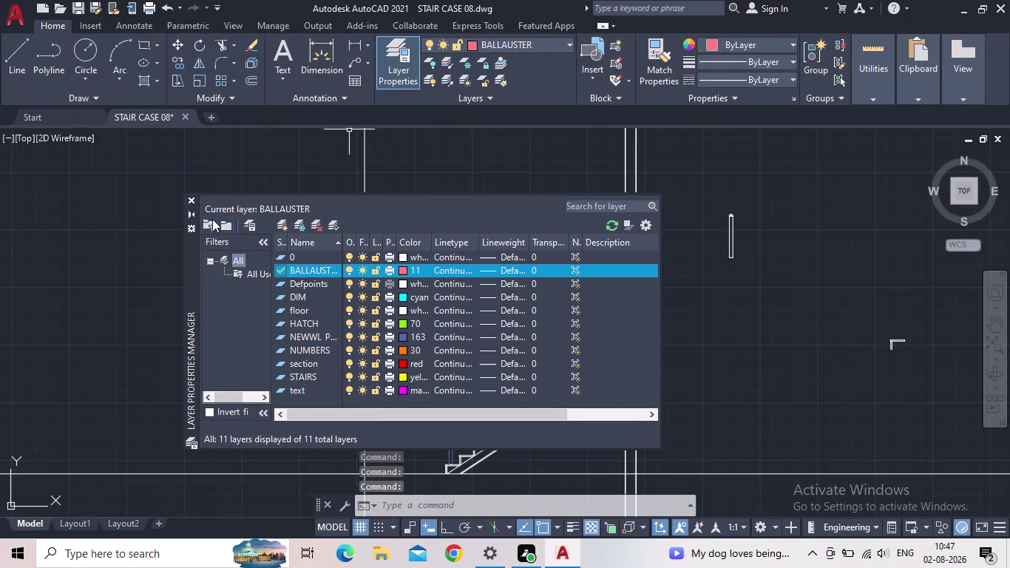
click(188, 197)
middle_drag(714, 343, 493, 302)
scroll(down, 3)
scroll(up, 3)
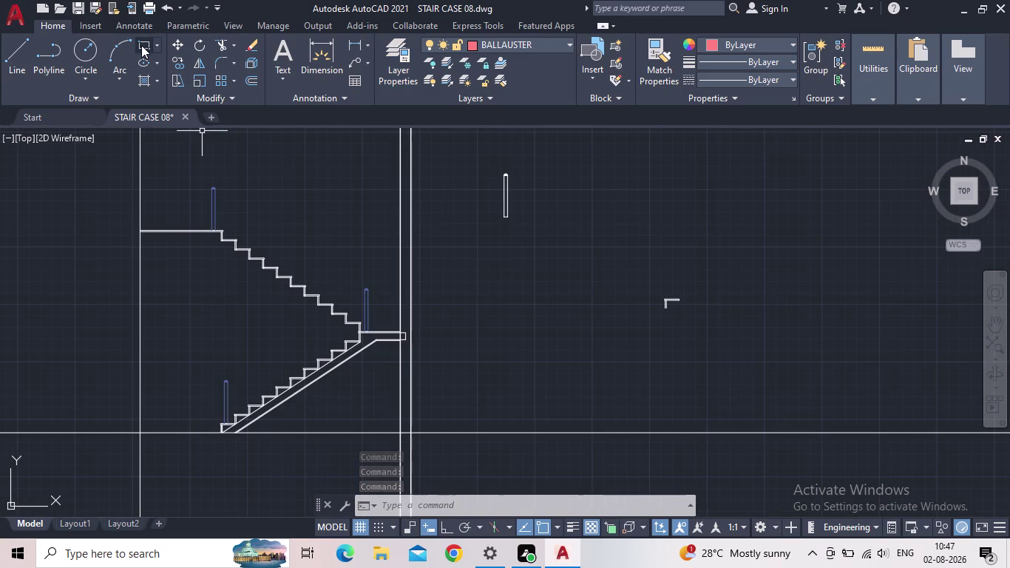
Draw a 1" by 3' baluster rectangle right of the staircase with RECTANG Dimensions.
click(142, 46)
drag(515, 270, 528, 288)
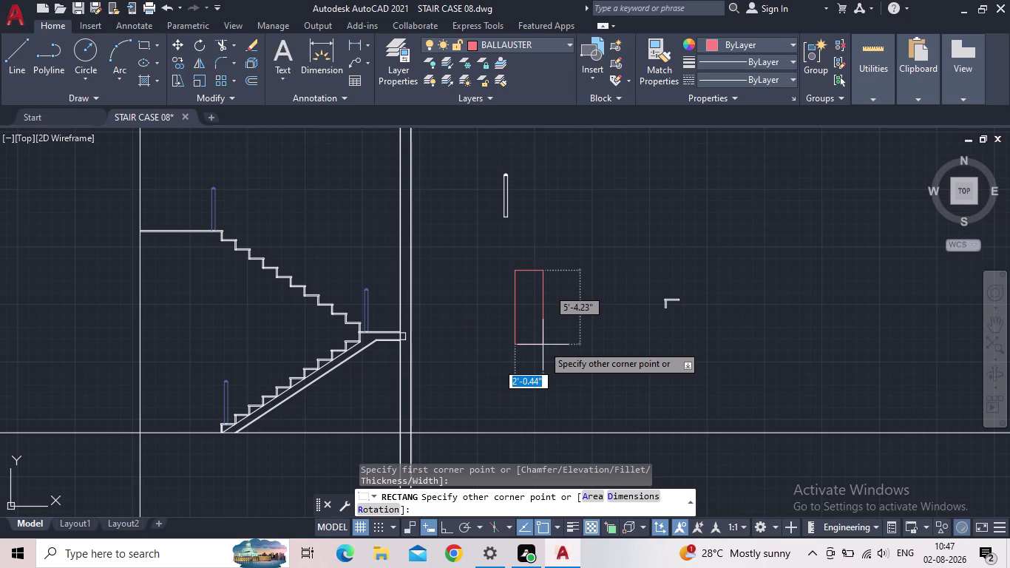
text(1)
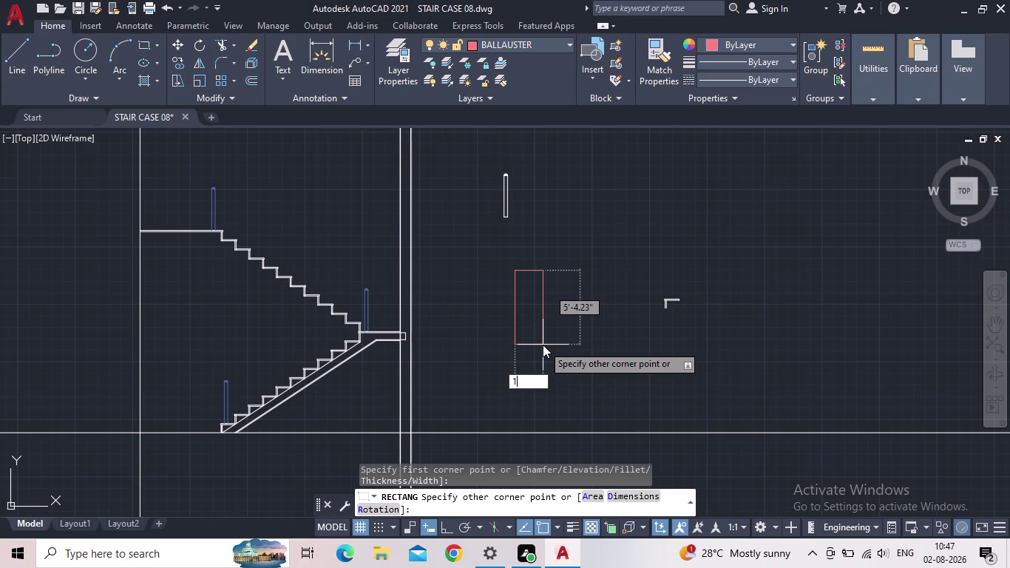
text(")
key(BackSpace)
key(BackSpace)
key(d)
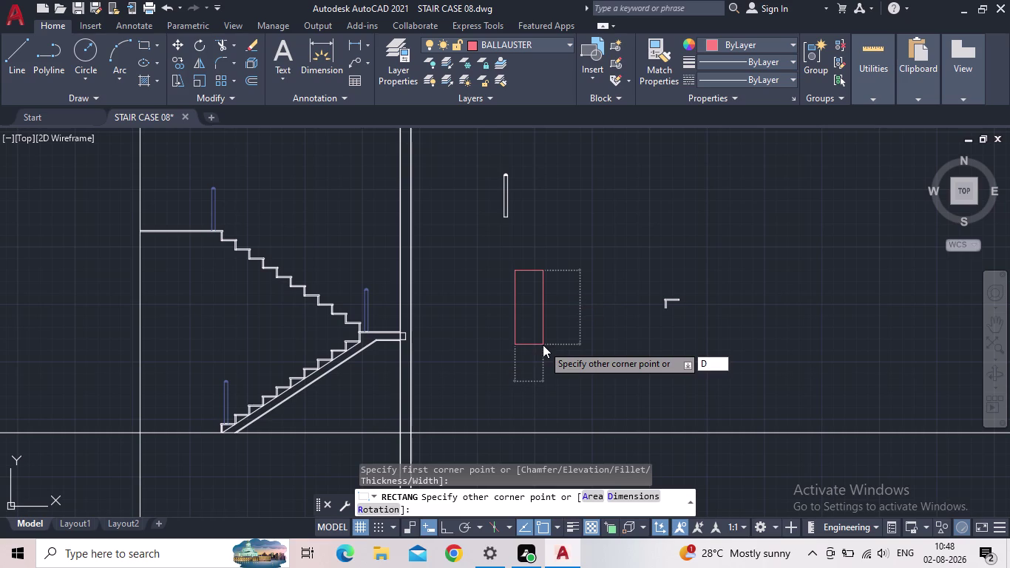
key(Return)
text(1)
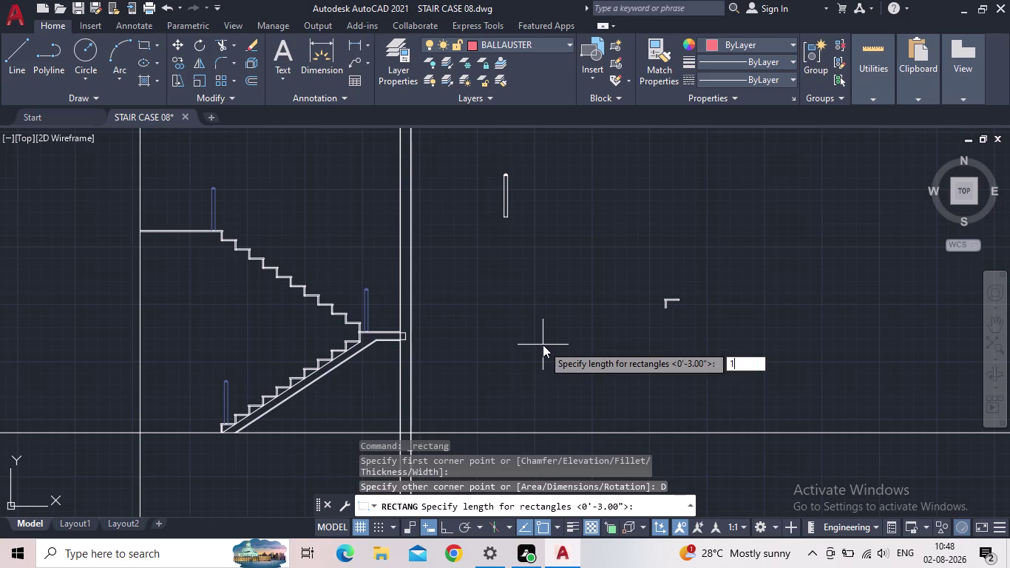
text(")
key(Return)
key(3)
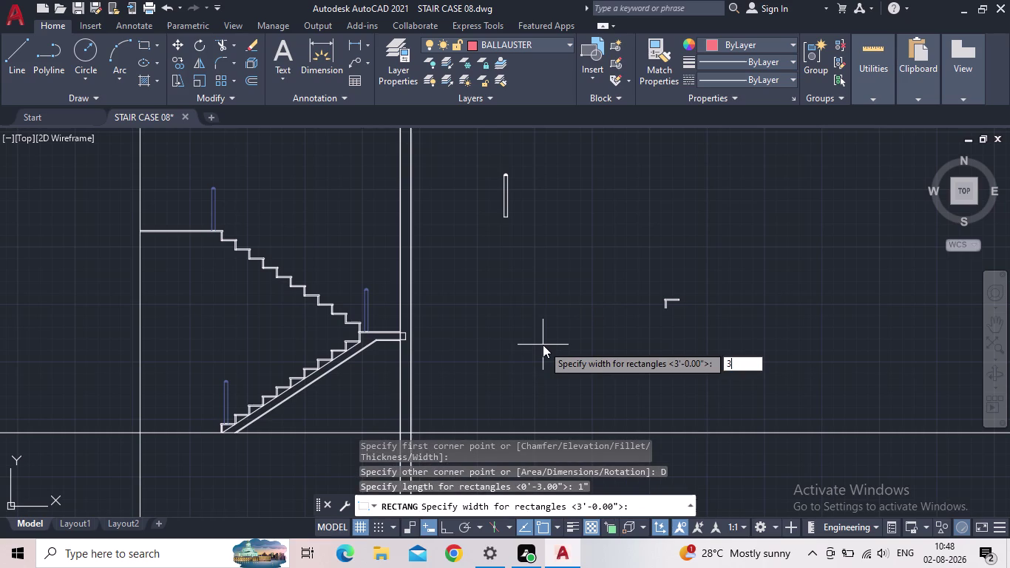
key(apostrophe)
key(Return)
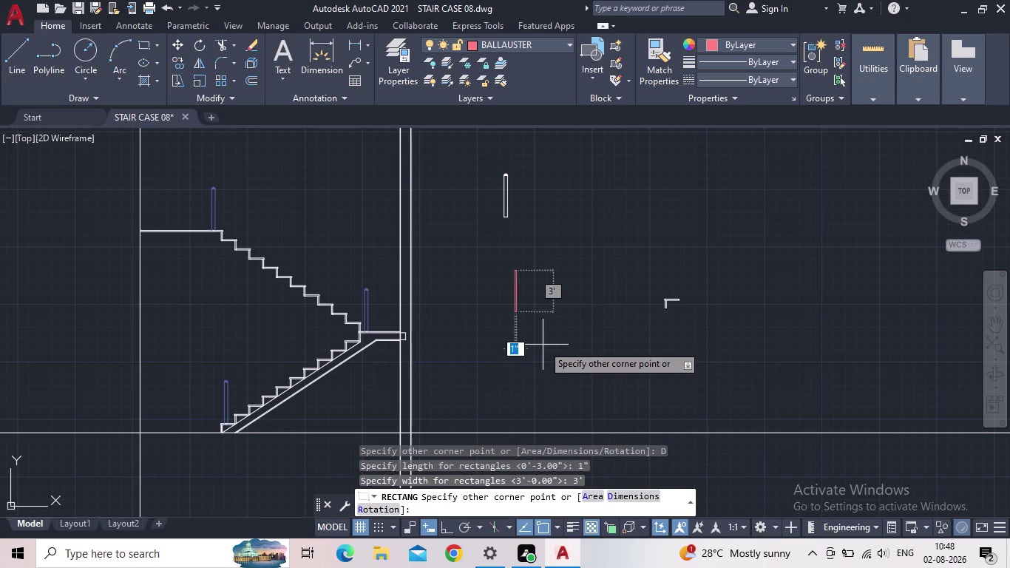
scroll(up, 3)
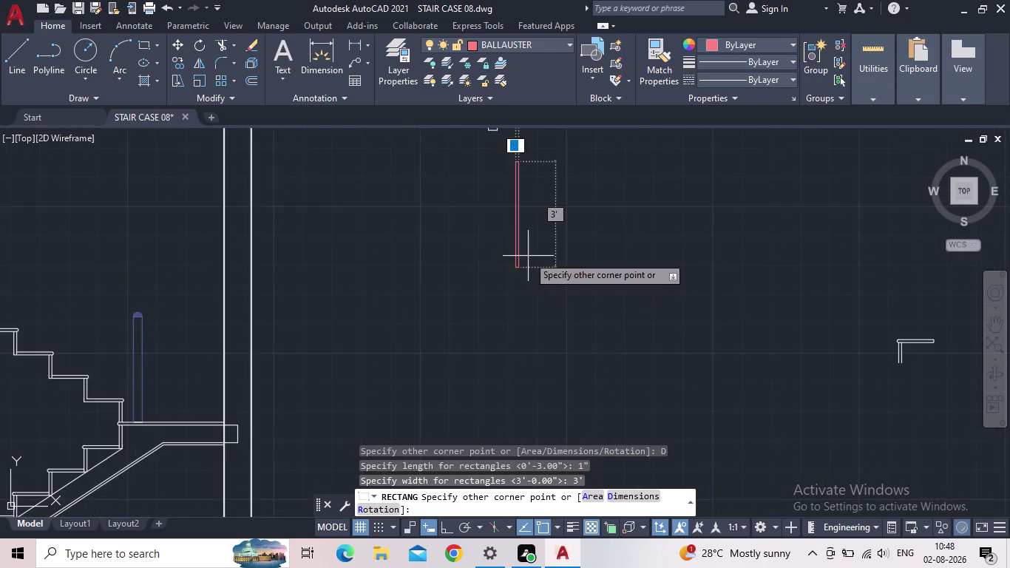
scroll(up, 3)
click(543, 337)
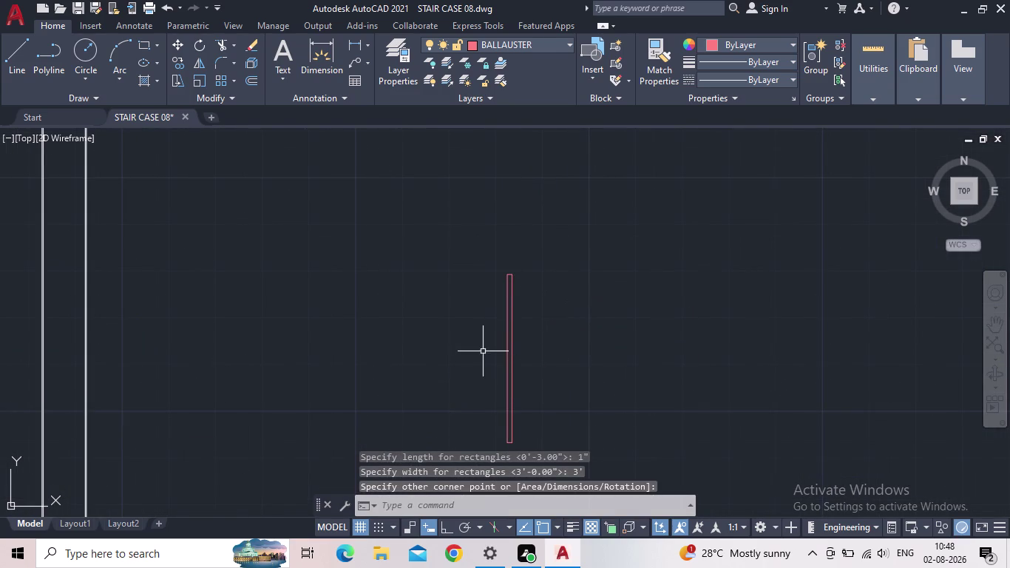
Select the new baluster rectangle.
scroll(down, 3)
middle_drag(525, 362, 529, 345)
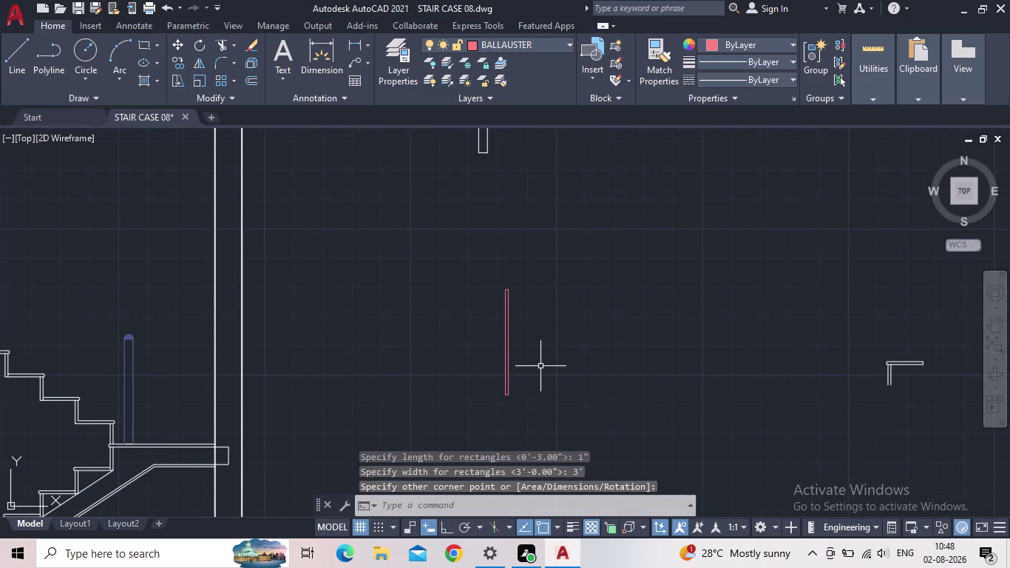
drag(541, 367, 495, 340)
drag(368, 285, 397, 293)
scroll(up, 3)
middle_drag(462, 316, 499, 293)
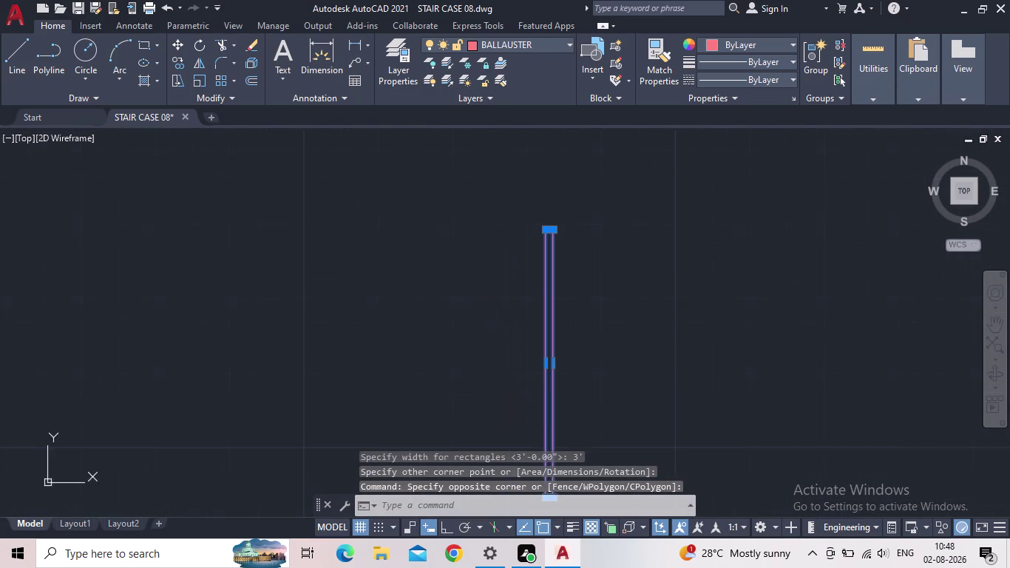
COPY the baluster from its bottom corner and place the first copy on a tread.
middle_drag(498, 293, 501, 292)
key(c)
key(o)
key(Return)
middle_drag(548, 361, 570, 233)
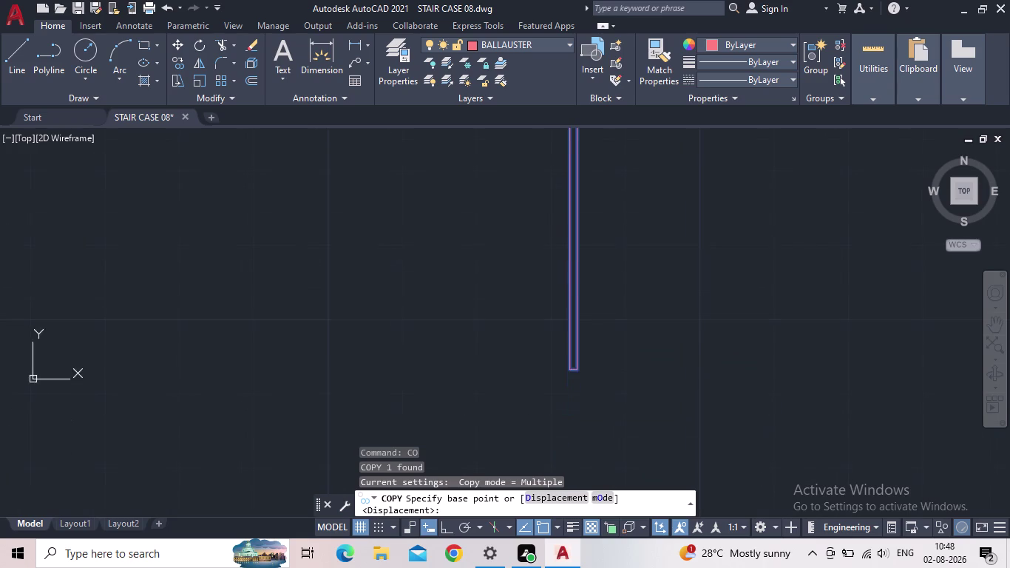
scroll(up, 3)
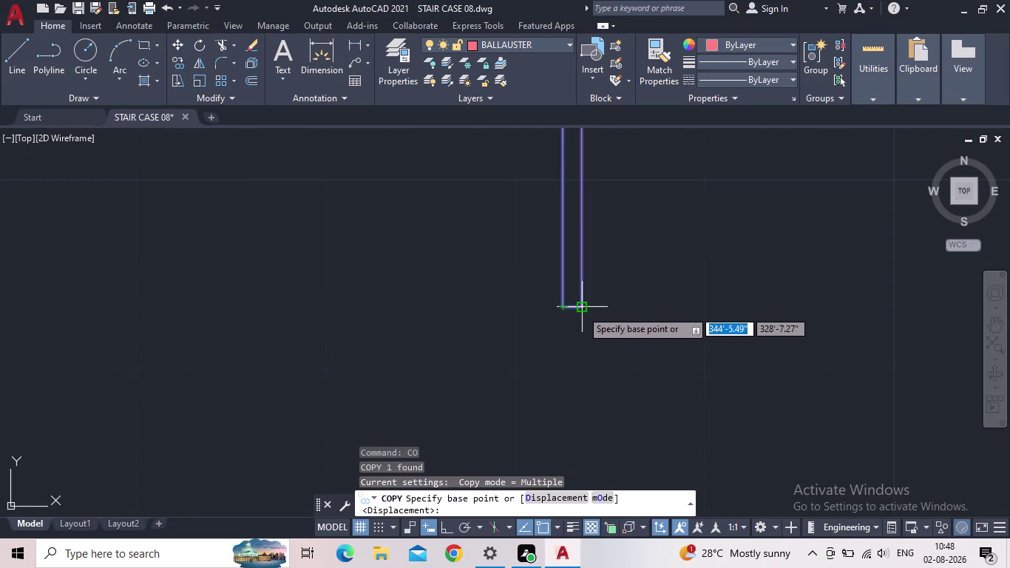
click(571, 307)
middle_drag(355, 328, 509, 350)
scroll(down, 3)
middle_drag(486, 348, 663, 271)
middle_drag(309, 412, 600, 276)
scroll(up, 3)
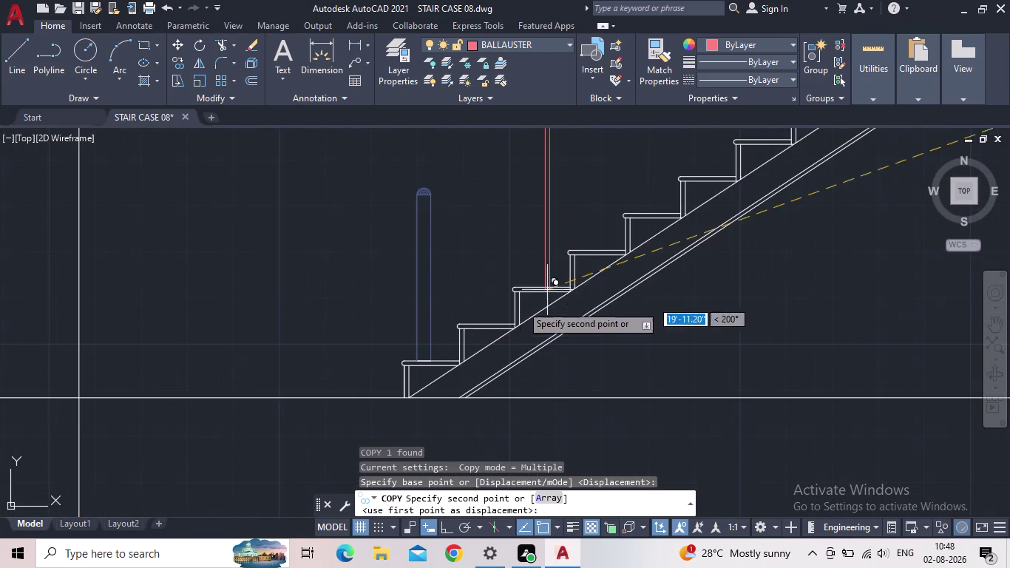
scroll(up, 3)
scroll(up, 3)
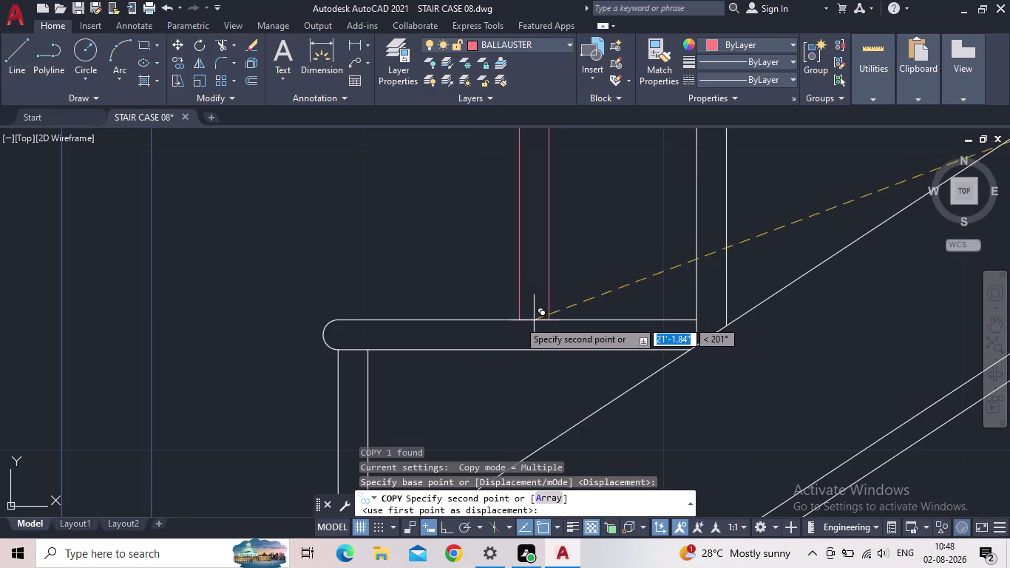
click(515, 322)
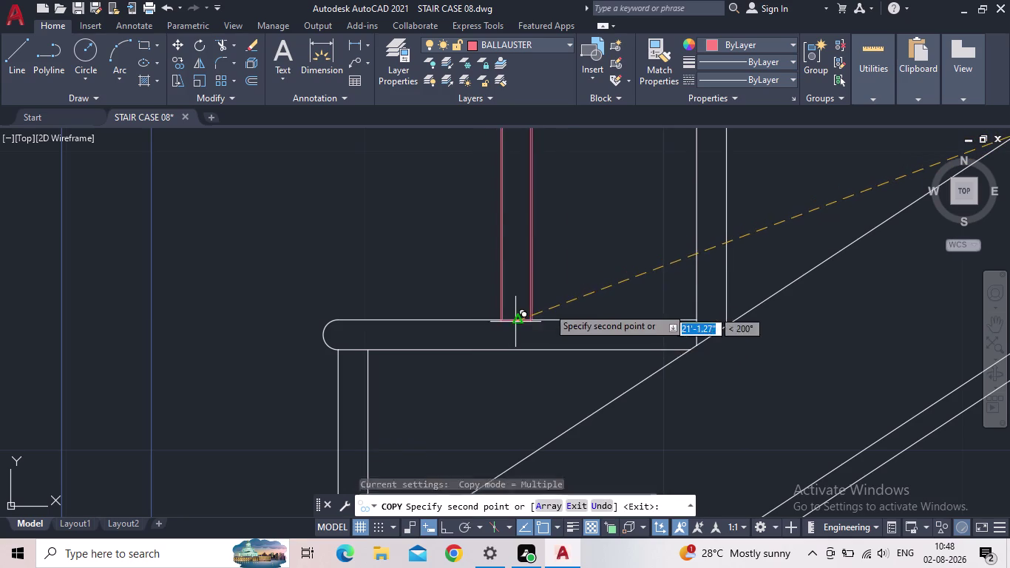
Place baluster copies on the next four treads up the stair.
scroll(down, 3)
middle_drag(534, 339, 367, 401)
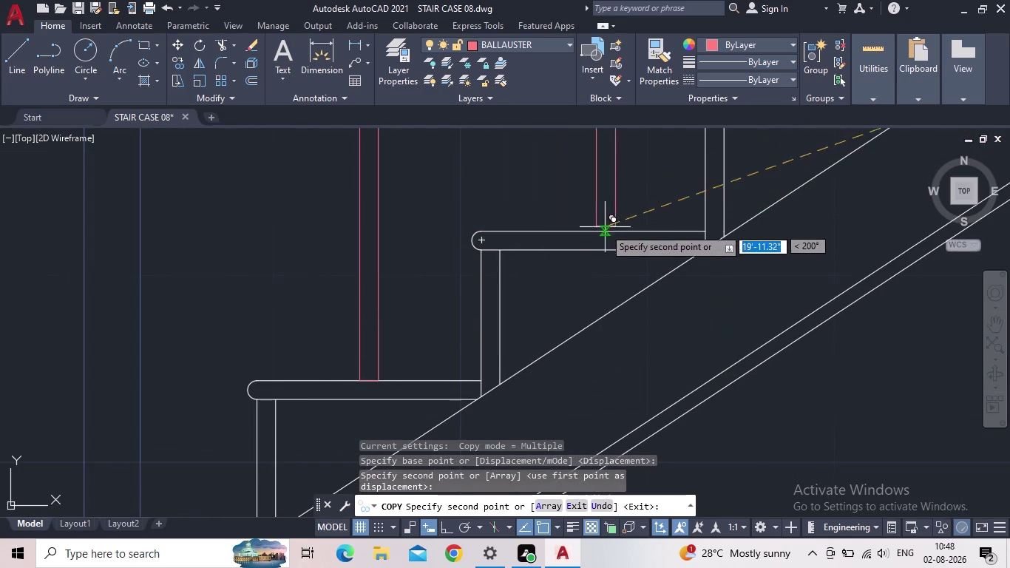
middle_drag(604, 231, 543, 248)
scroll(up, 3)
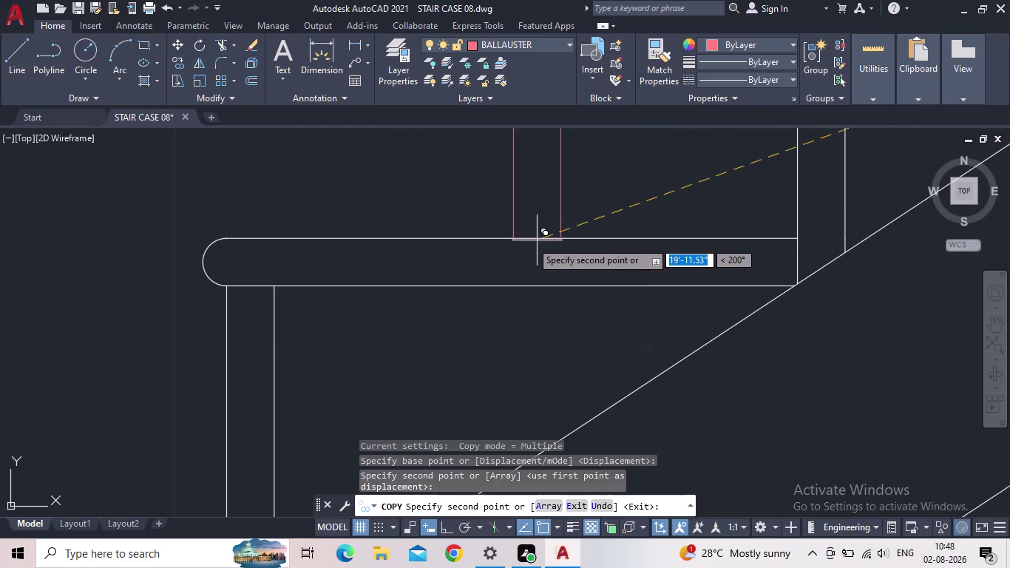
scroll(up, 3)
click(507, 236)
middle_drag(638, 246, 609, 274)
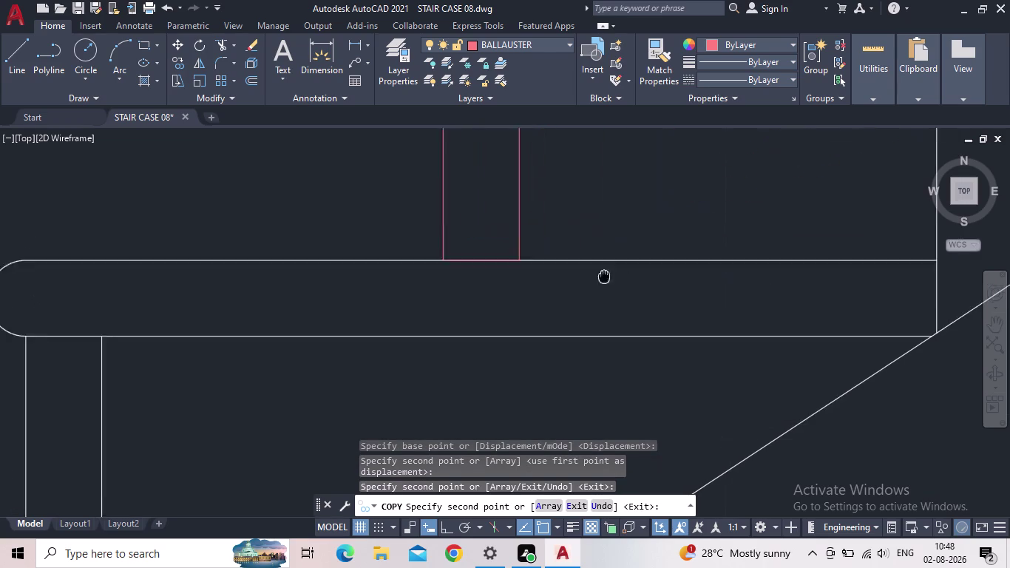
middle_drag(609, 274, 477, 346)
scroll(down, 3)
scroll(down, 3)
middle_drag(530, 276, 439, 314)
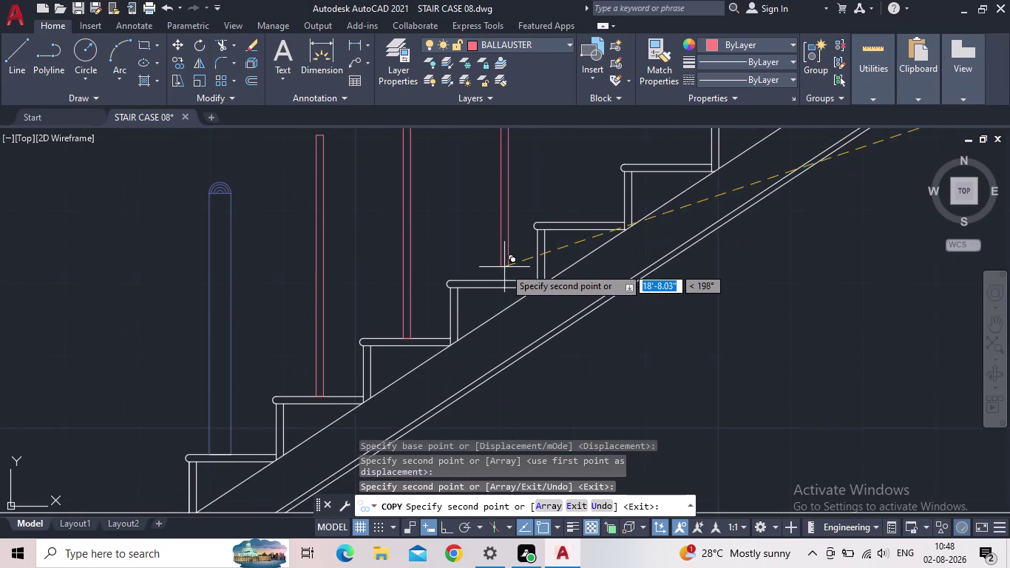
scroll(up, 3)
scroll(up, 3)
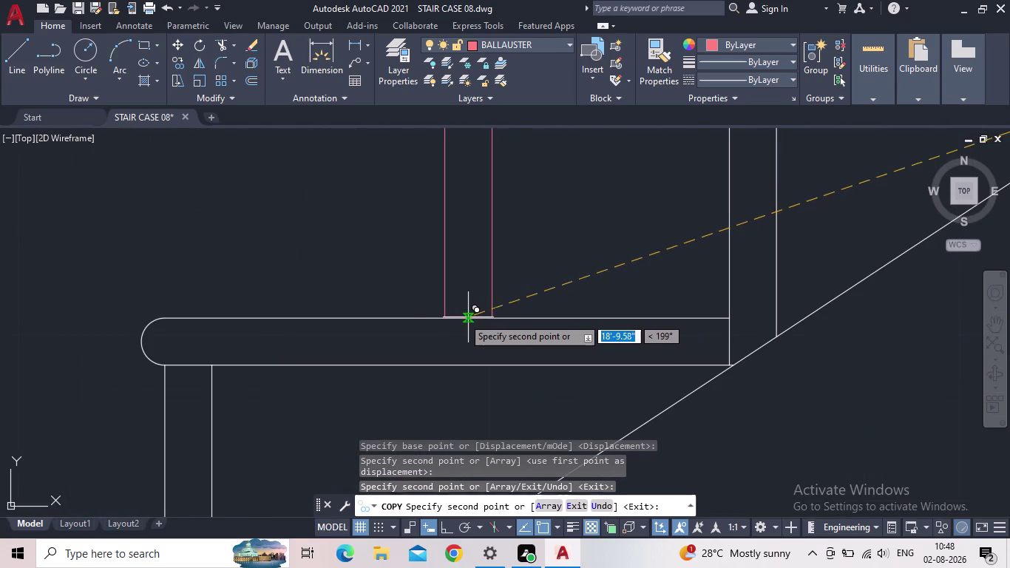
click(449, 318)
middle_drag(553, 267, 415, 420)
scroll(down, 3)
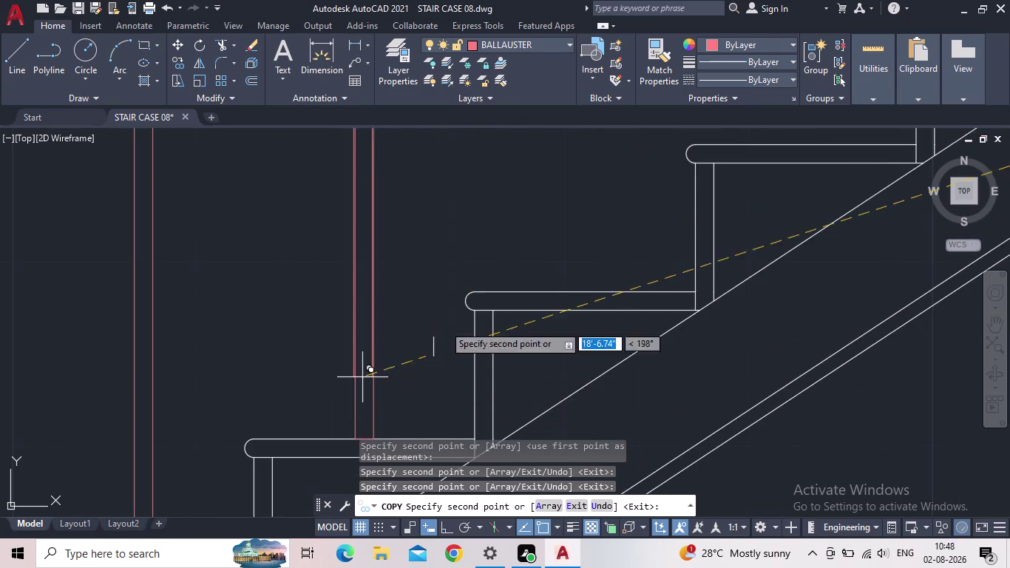
middle_drag(470, 306, 320, 371)
scroll(up, 3)
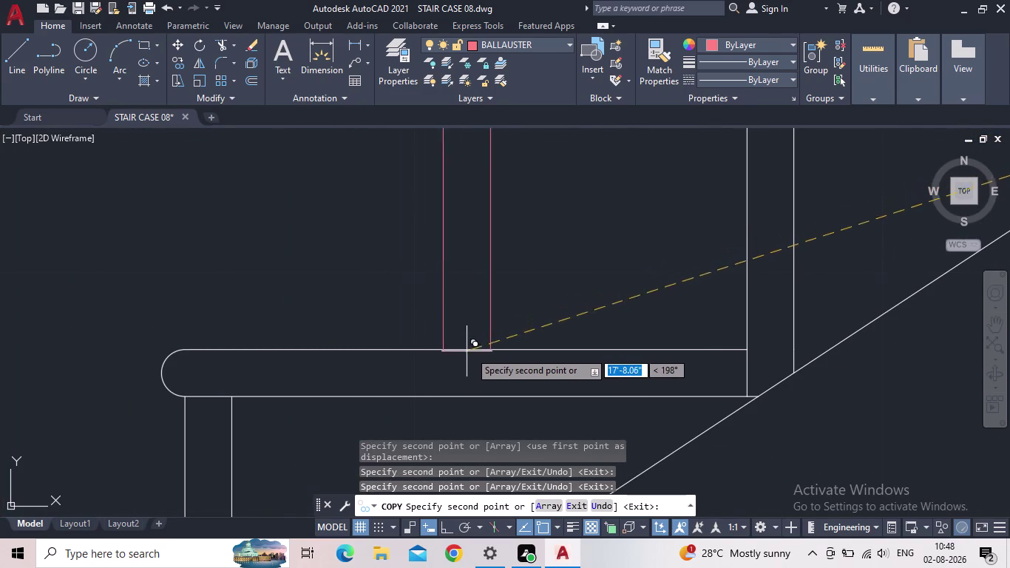
click(468, 351)
scroll(down, 3)
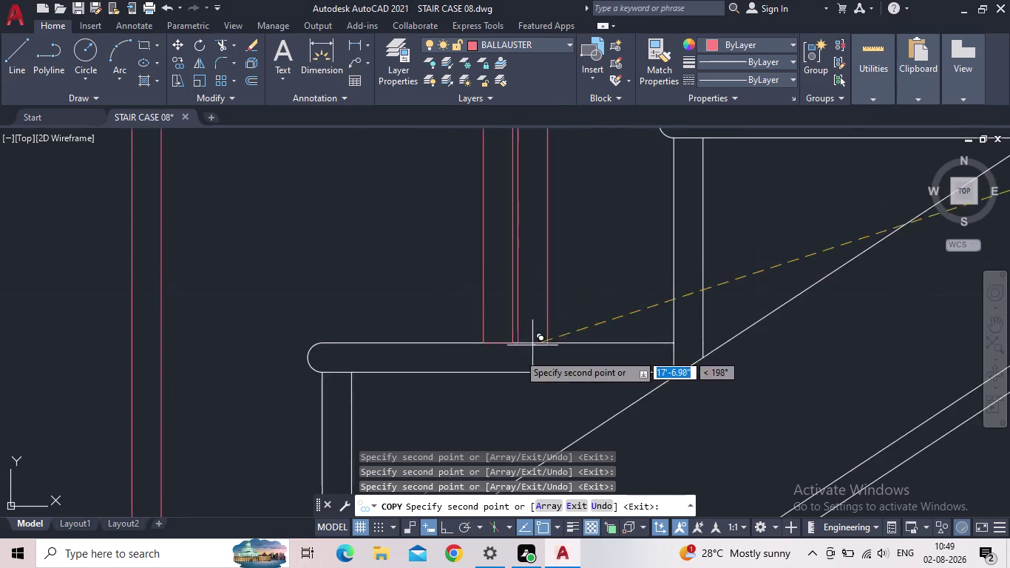
scroll(down, 3)
scroll(up, 3)
scroll(up, 3)
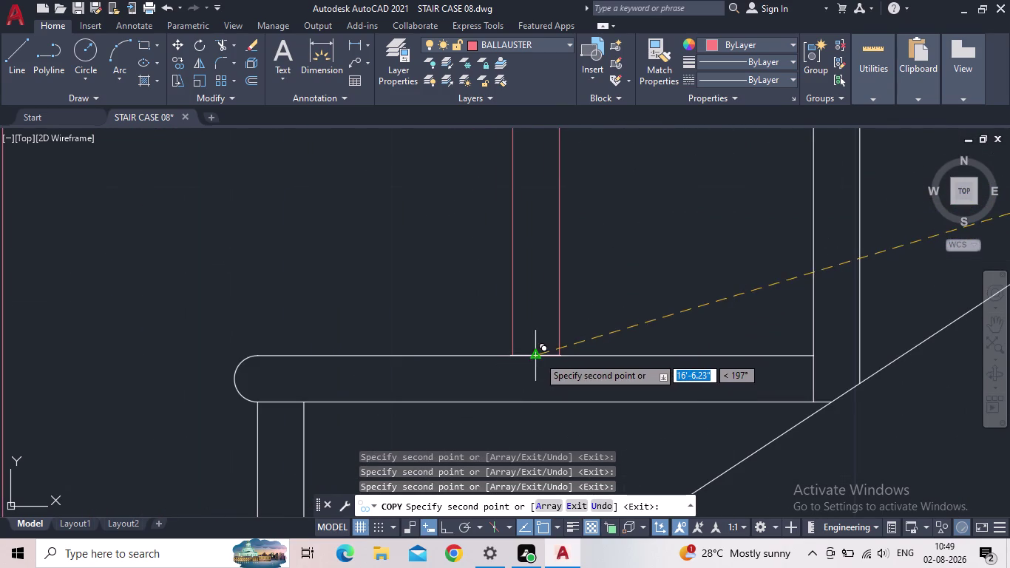
click(538, 357)
Place baluster copies on four more treads further along the stair.
middle_drag(640, 295, 465, 339)
scroll(down, 3)
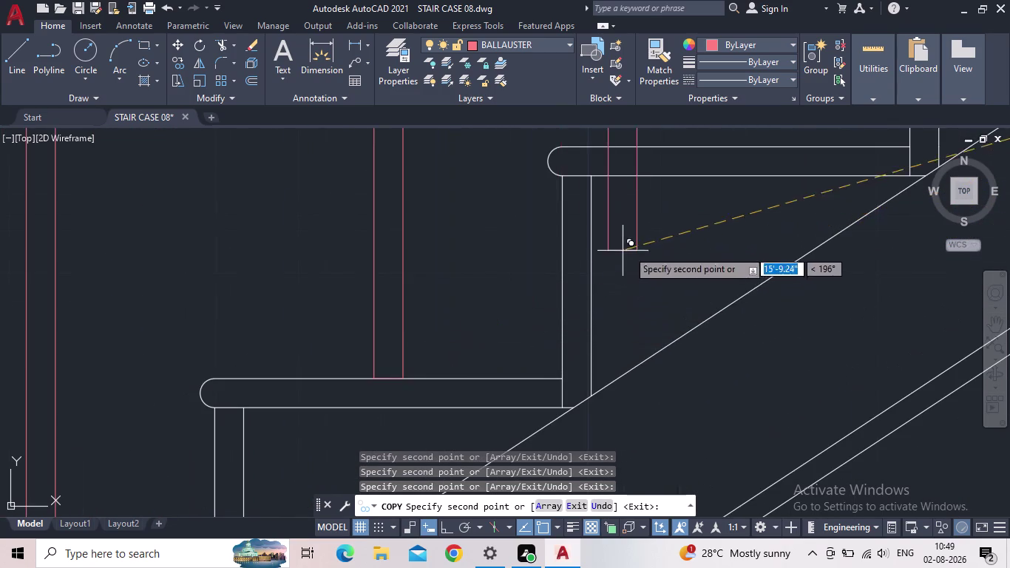
middle_drag(629, 260, 374, 434)
scroll(down, 3)
scroll(up, 3)
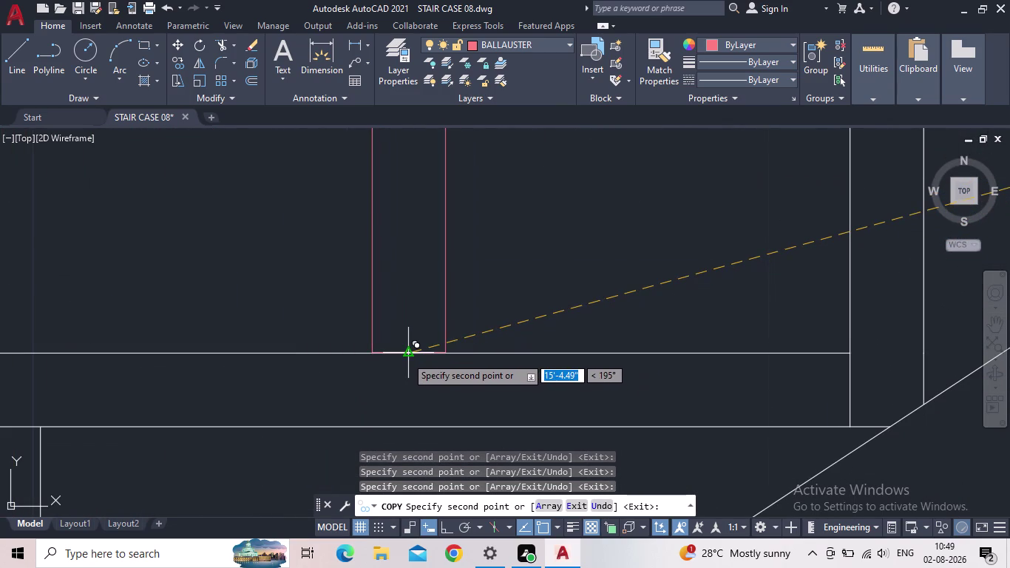
click(407, 354)
middle_drag(533, 330, 460, 461)
scroll(down, 3)
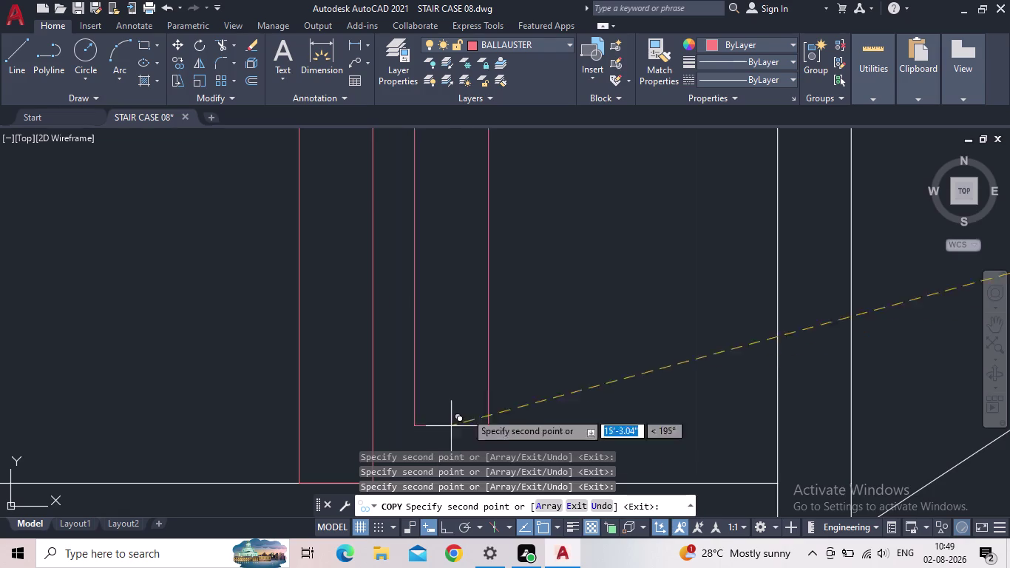
scroll(down, 3)
middle_drag(548, 353, 397, 491)
scroll(down, 3)
scroll(up, 3)
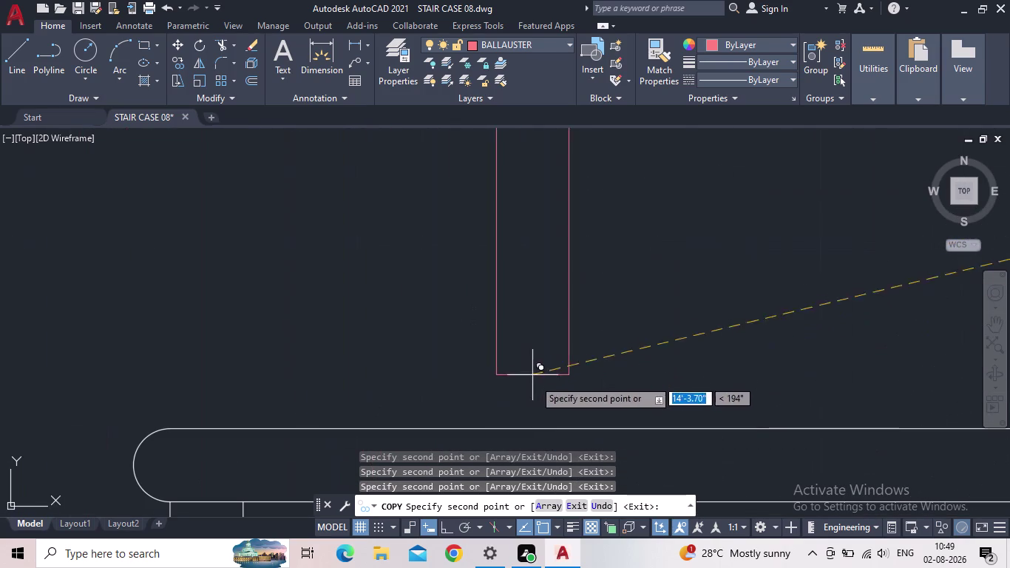
click(605, 429)
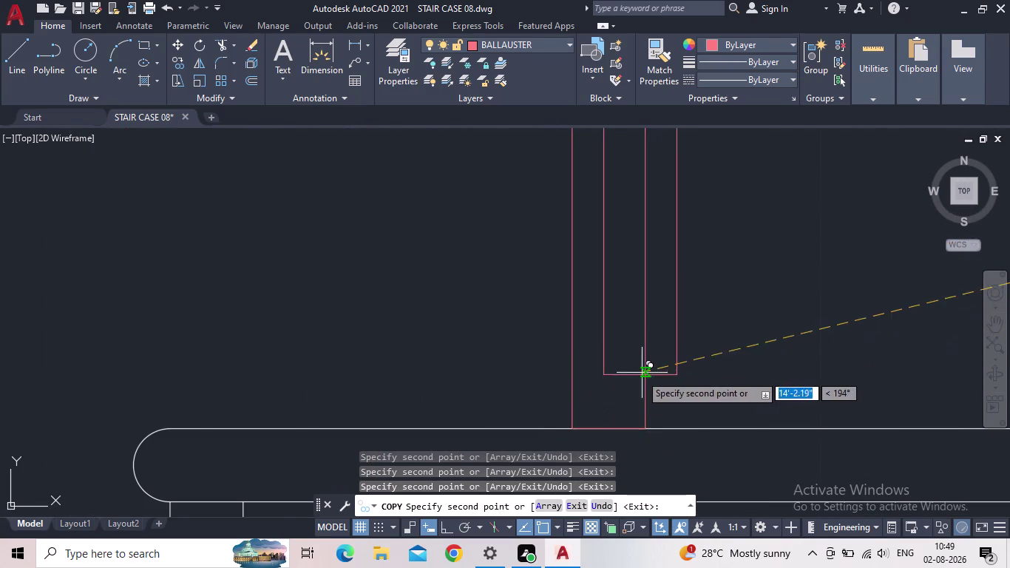
middle_drag(614, 394, 454, 436)
scroll(down, 3)
scroll(up, 3)
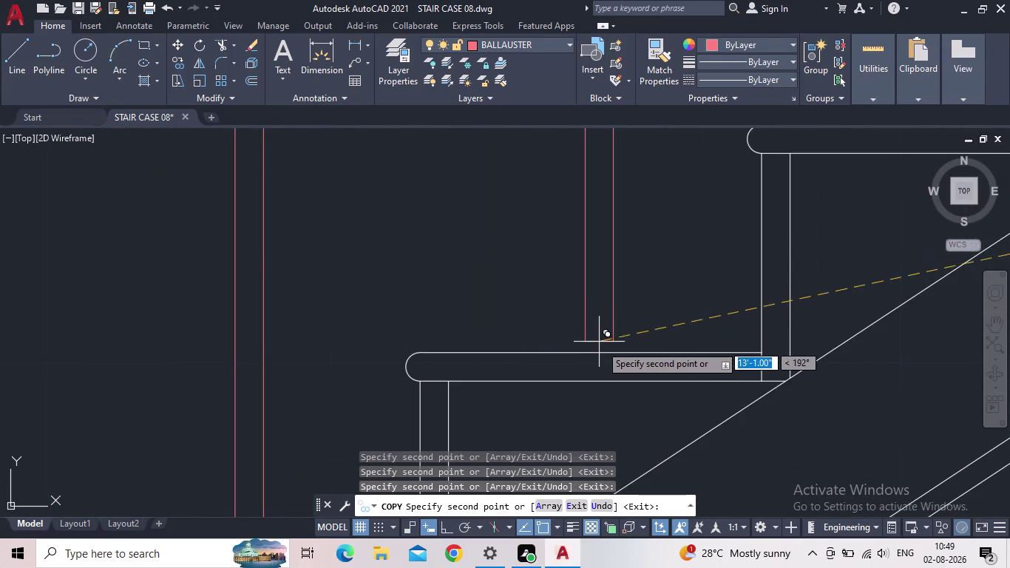
scroll(up, 3)
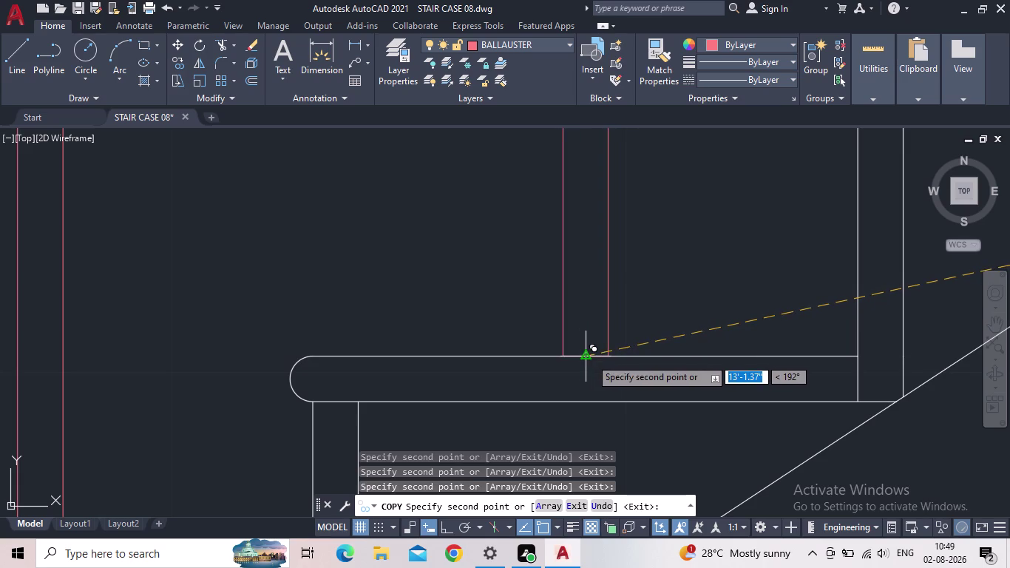
click(590, 358)
middle_drag(627, 339, 432, 433)
scroll(down, 3)
scroll(down, 3)
scroll(up, 3)
scroll(up, 3)
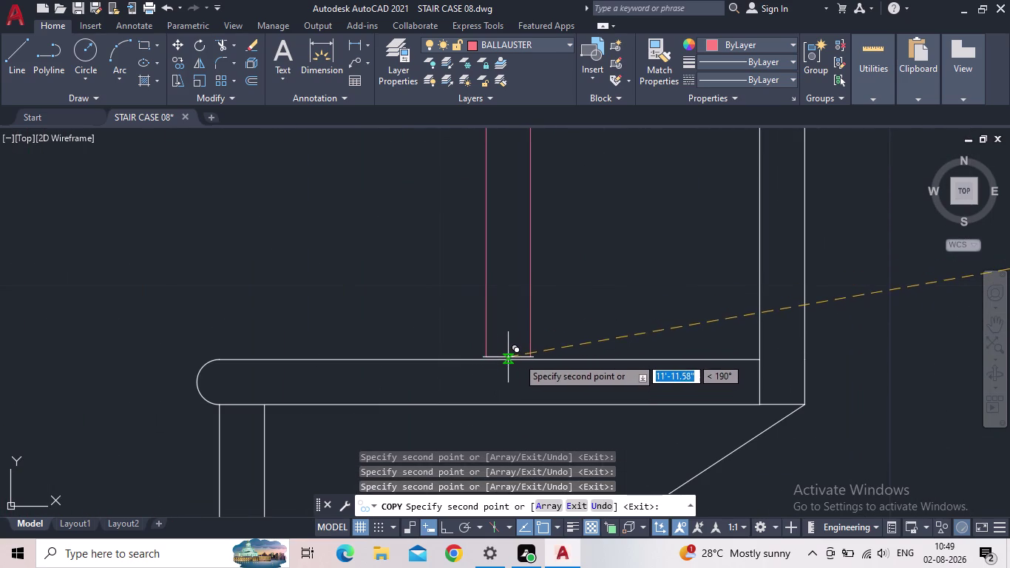
click(492, 360)
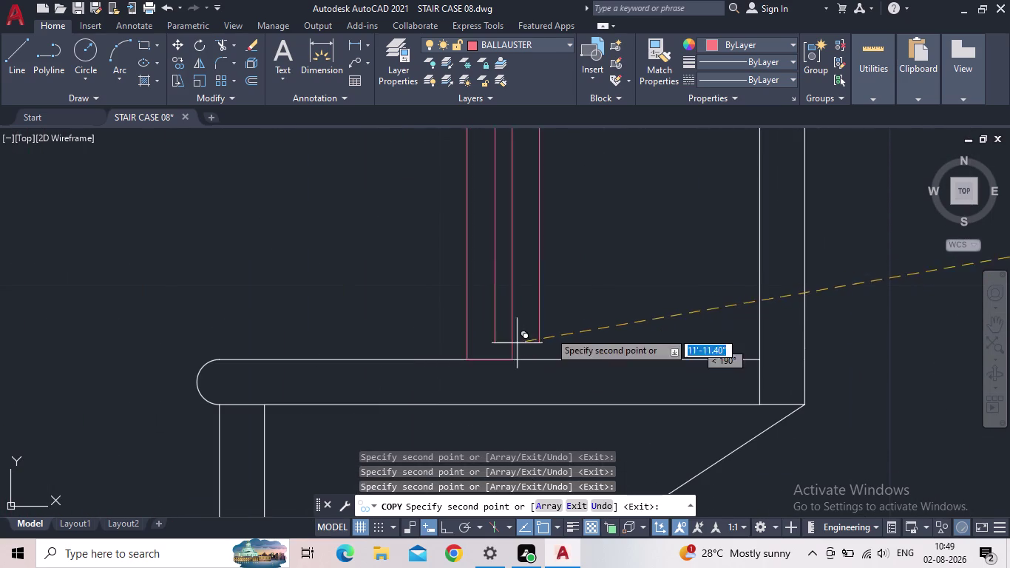
scroll(down, 3)
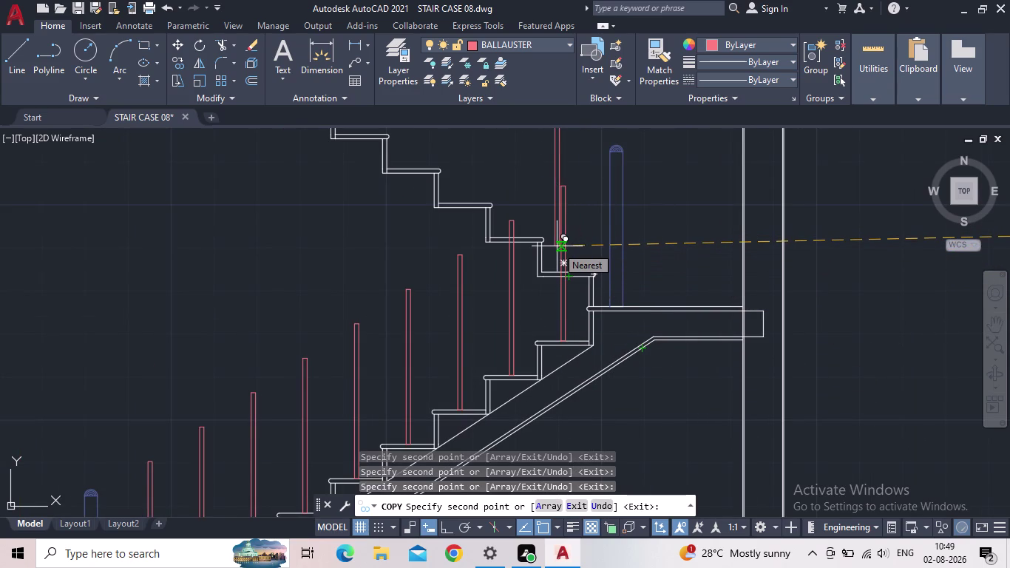
Copy red balusters onto the first two treads of the upper flight.
scroll(down, 3)
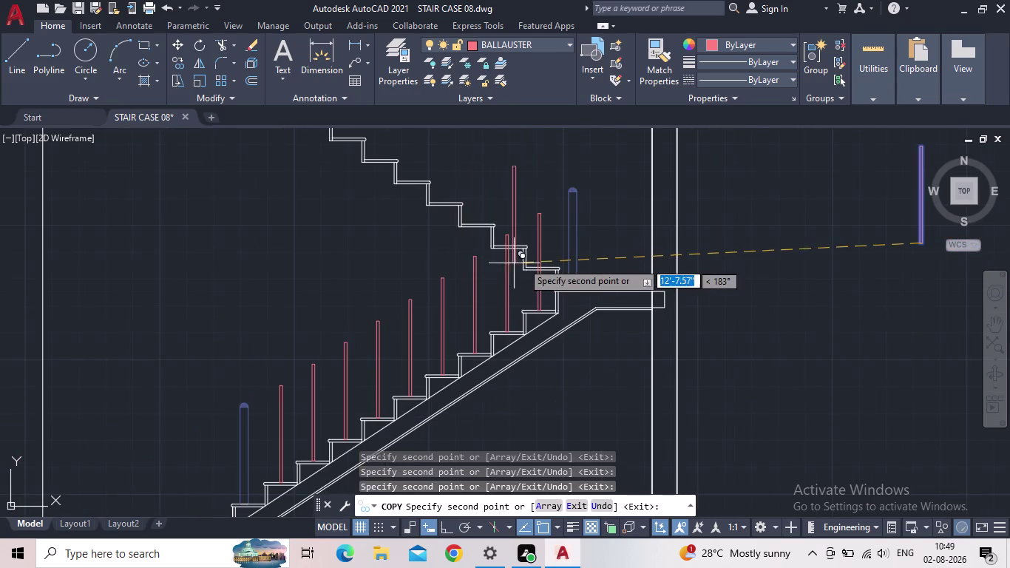
scroll(up, 3)
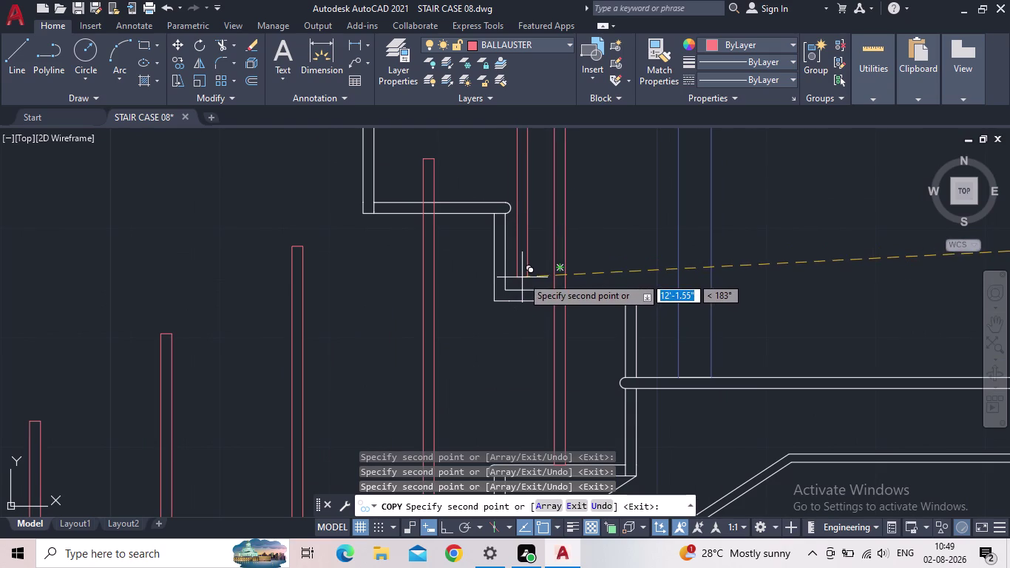
scroll(up, 3)
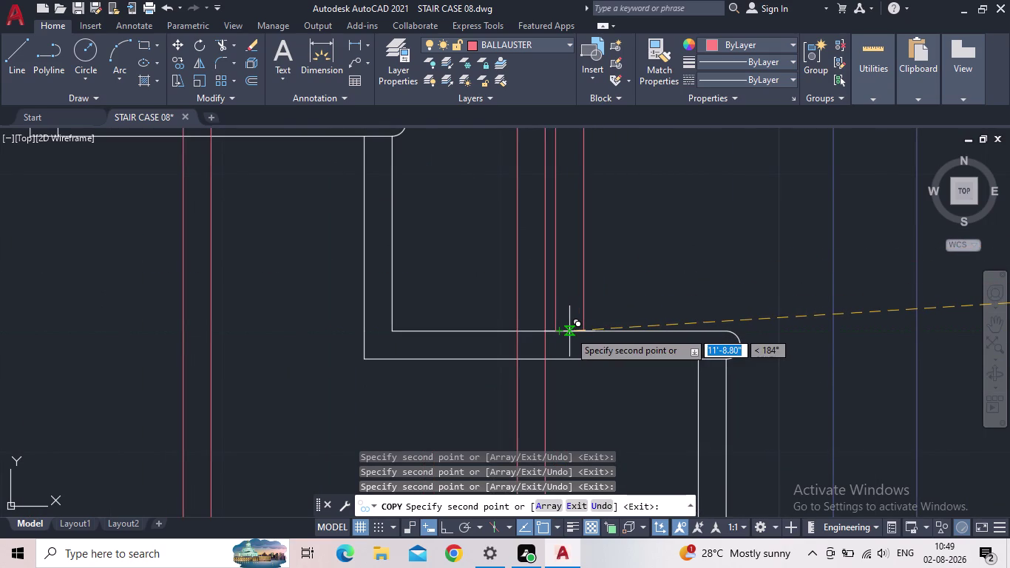
click(570, 331)
scroll(down, 3)
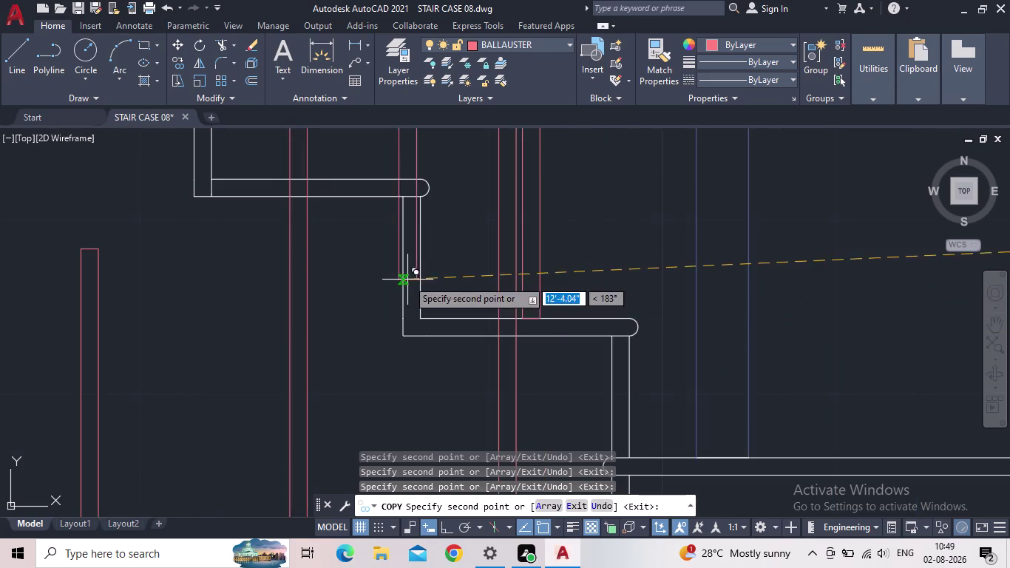
middle_drag(408, 280, 490, 479)
scroll(down, 3)
scroll(down, 3)
scroll(down, 3)
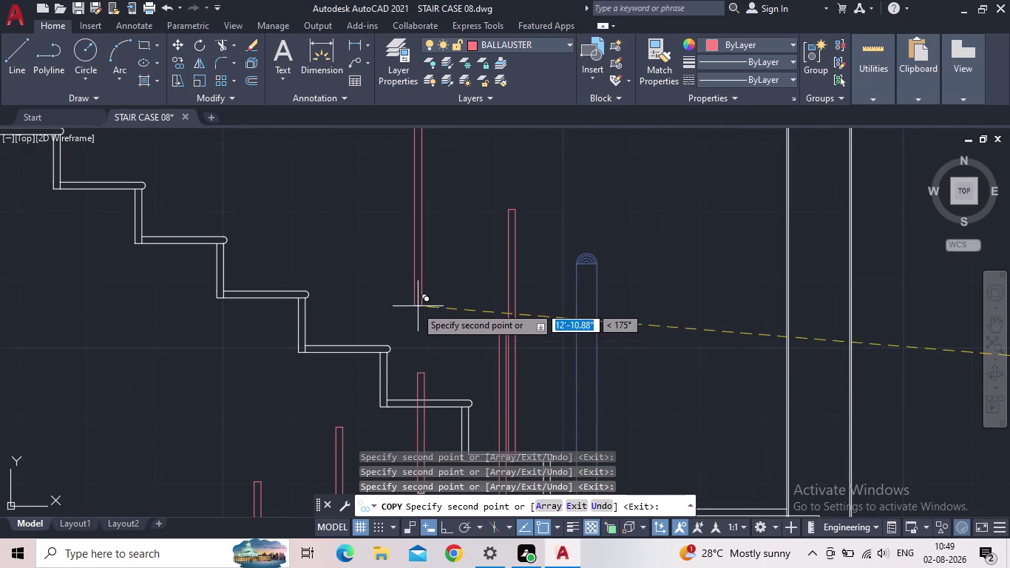
scroll(up, 3)
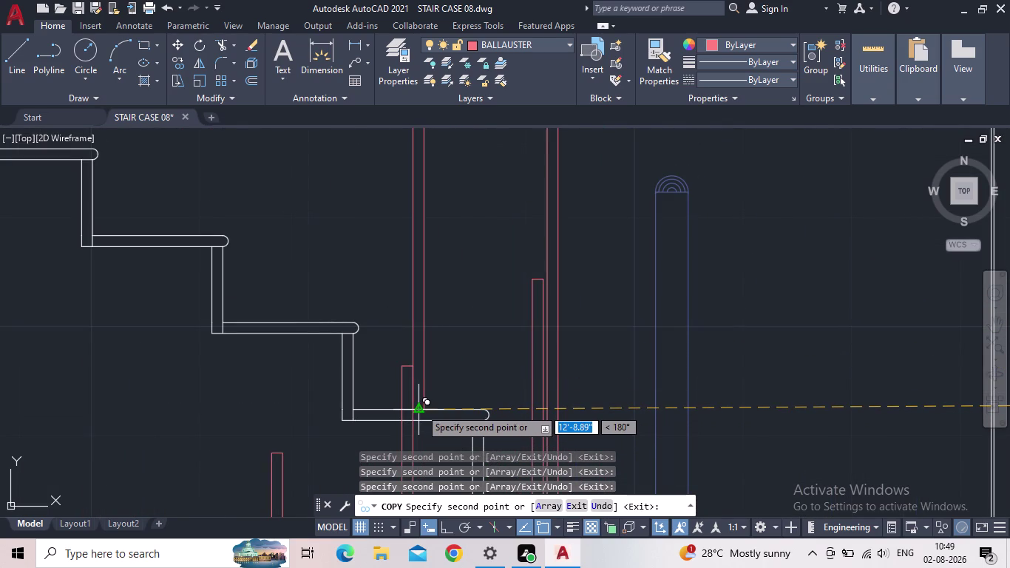
middle_drag(427, 407, 522, 375)
scroll(up, 3)
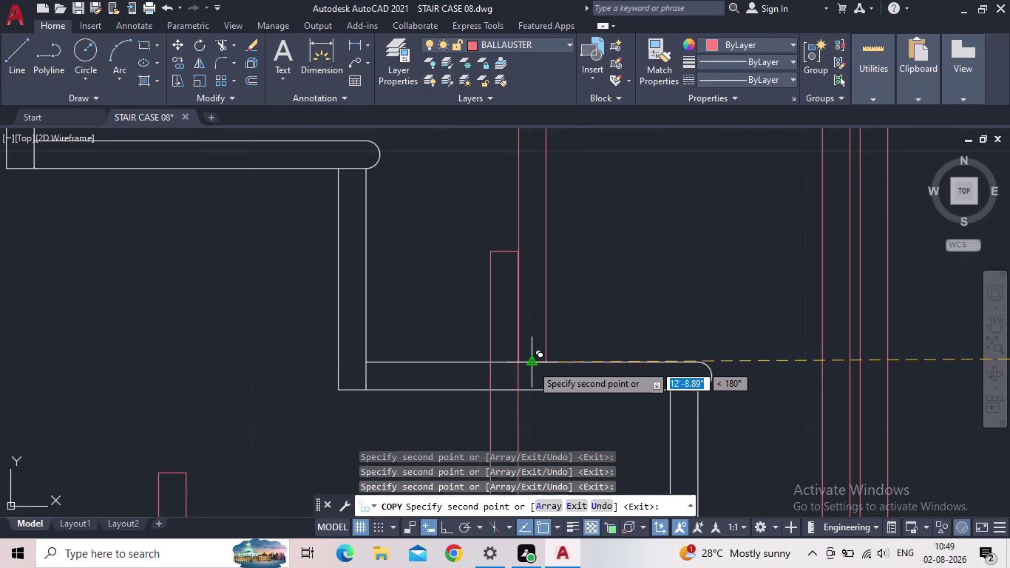
click(532, 365)
Place baluster copies on the remaining upper treads, zoom out, and cancel COPY.
scroll(down, 3)
middle_drag(352, 327, 520, 489)
scroll(down, 3)
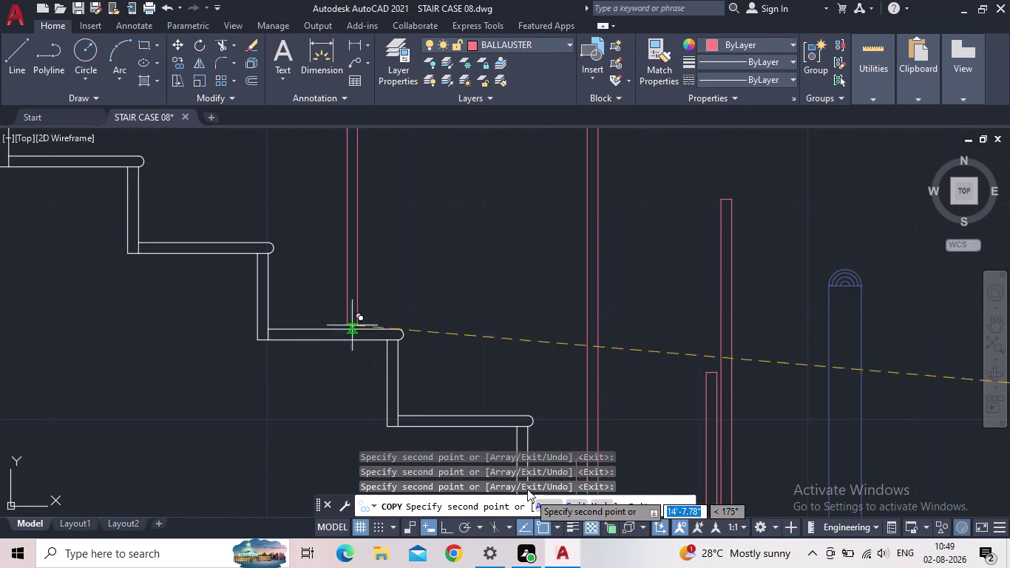
click(466, 418)
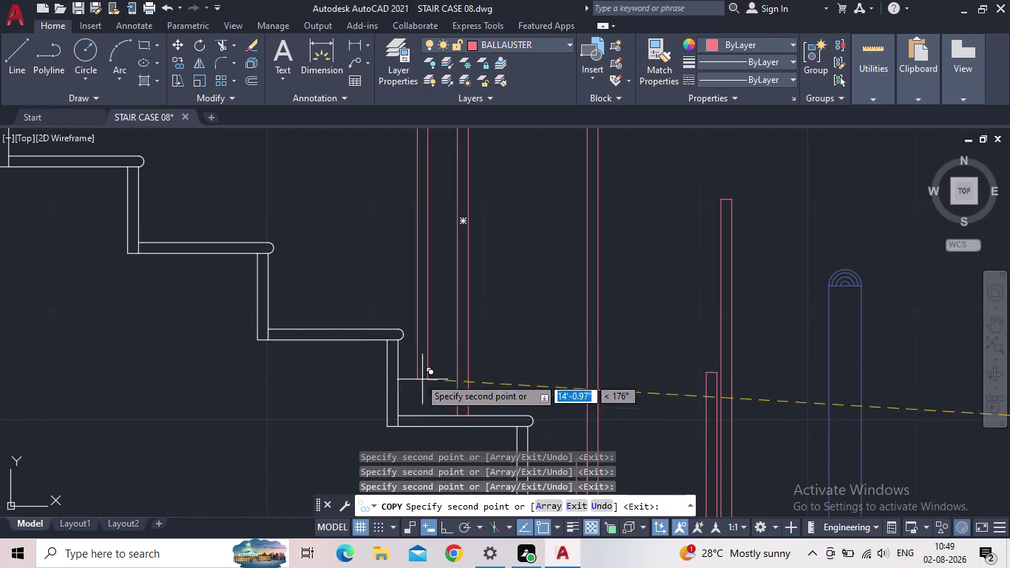
click(335, 328)
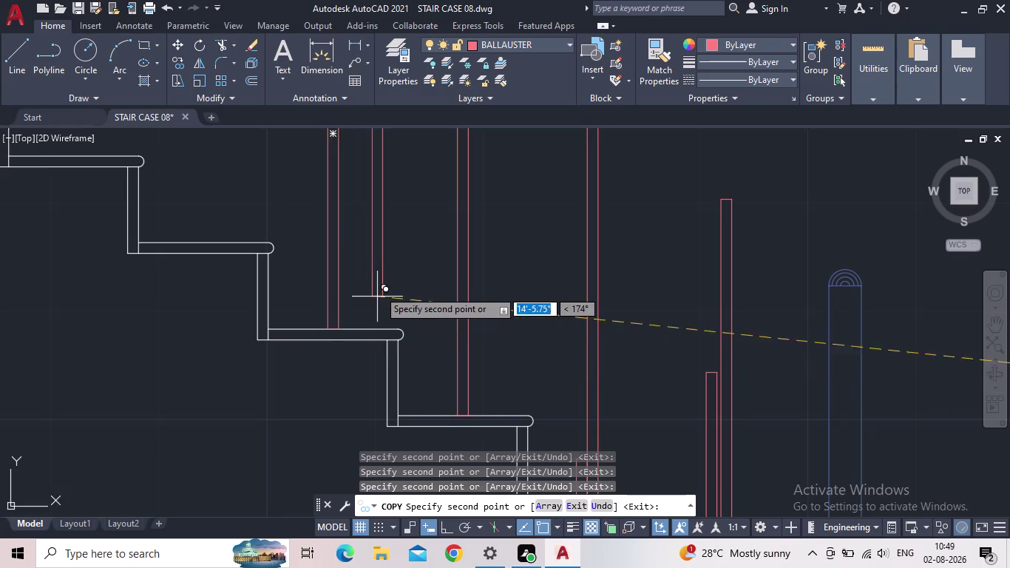
middle_drag(378, 283, 702, 395)
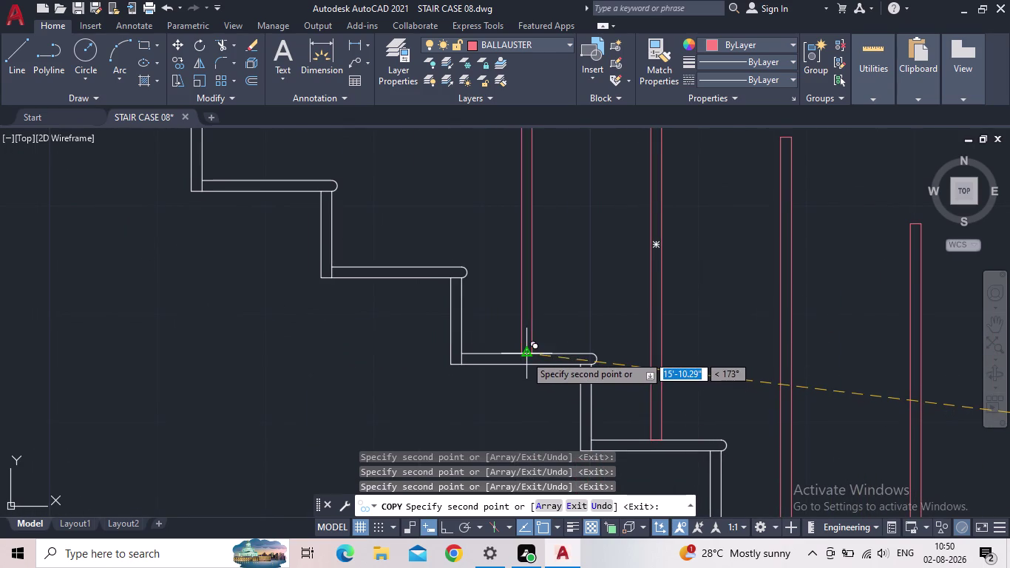
click(526, 355)
click(396, 263)
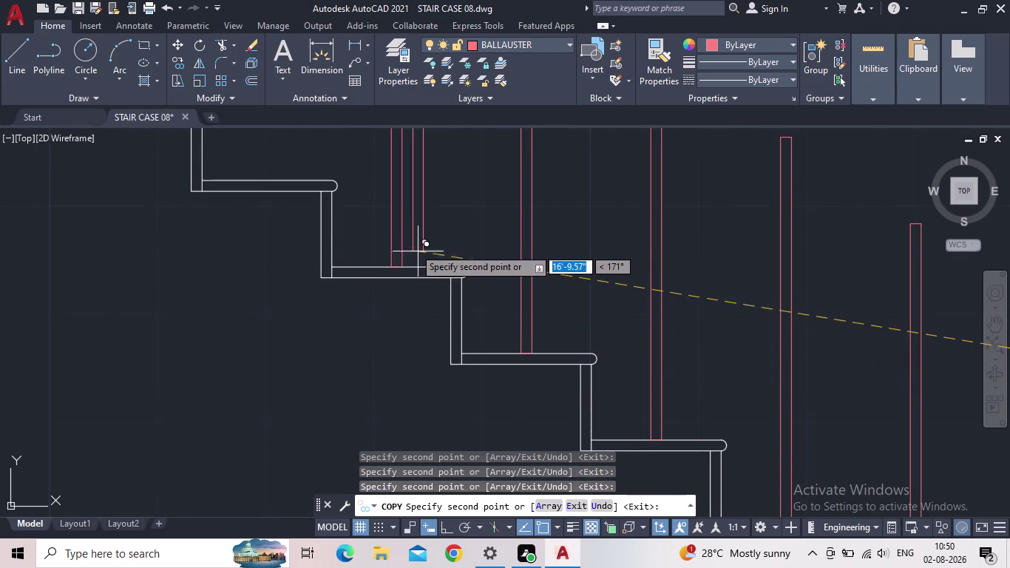
middle_drag(341, 242, 531, 437)
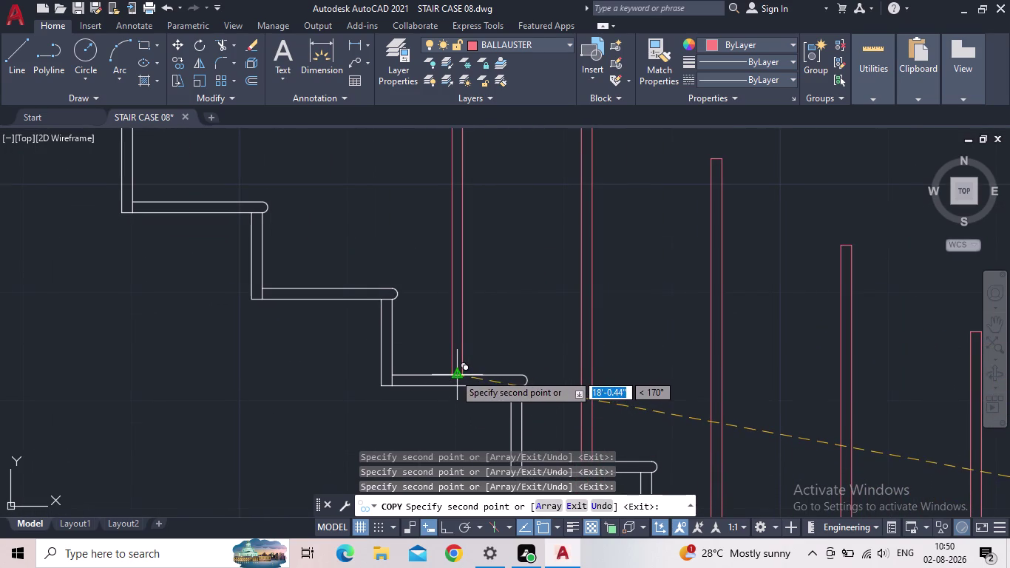
drag(455, 373, 454, 366)
click(327, 289)
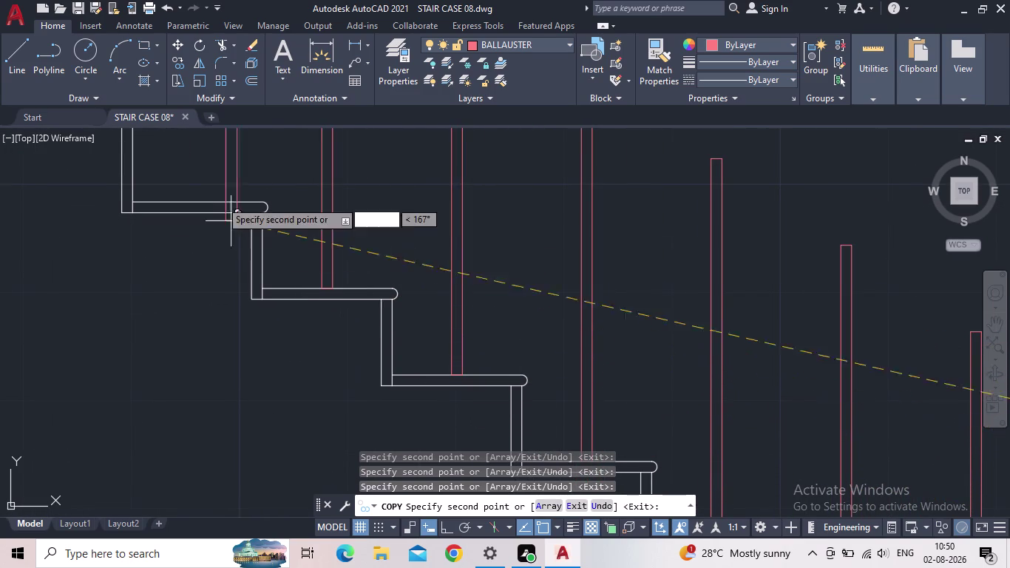
middle_drag(283, 239, 451, 358)
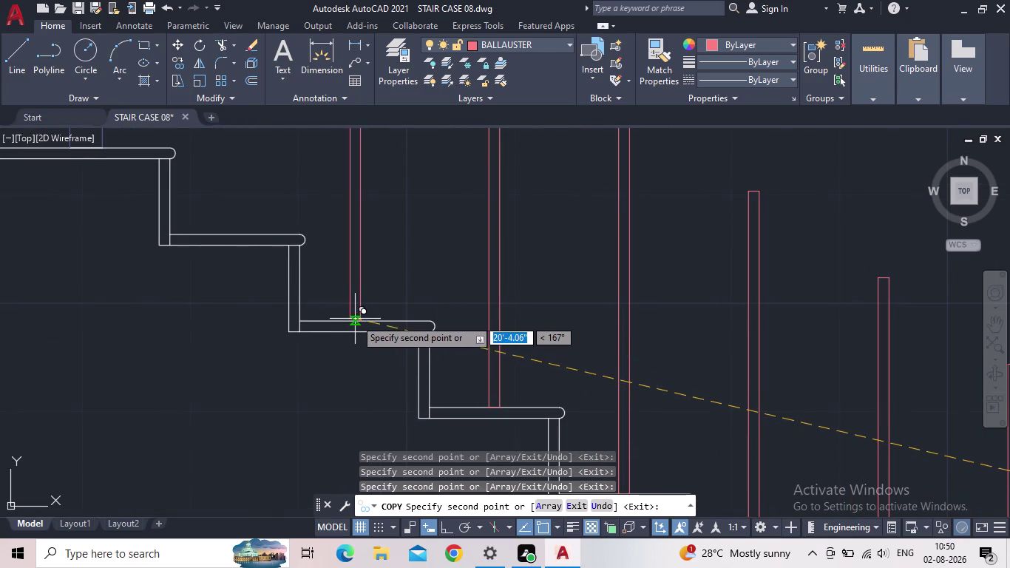
drag(366, 319, 367, 310)
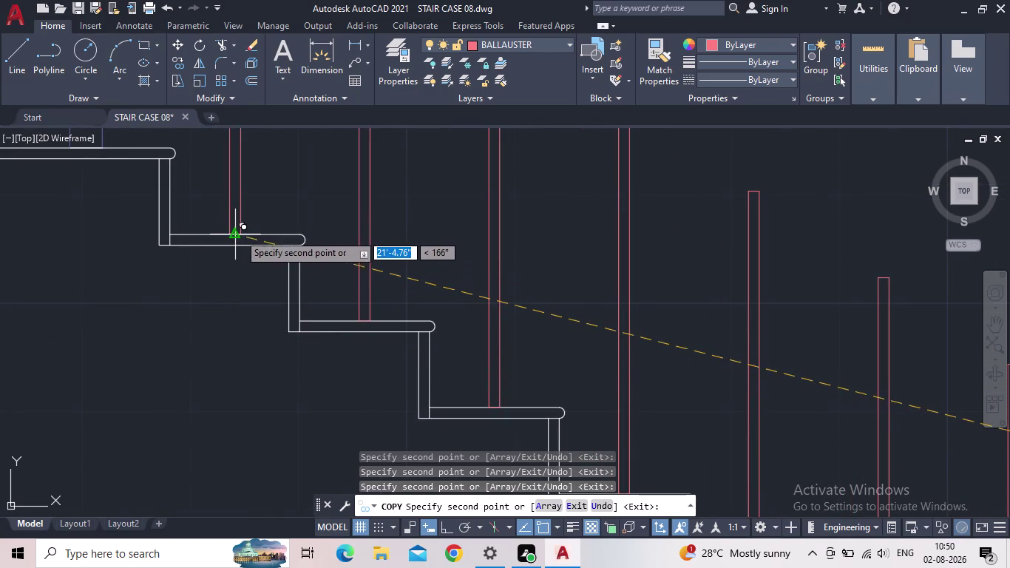
click(239, 234)
middle_drag(304, 254, 518, 385)
scroll(down, 3)
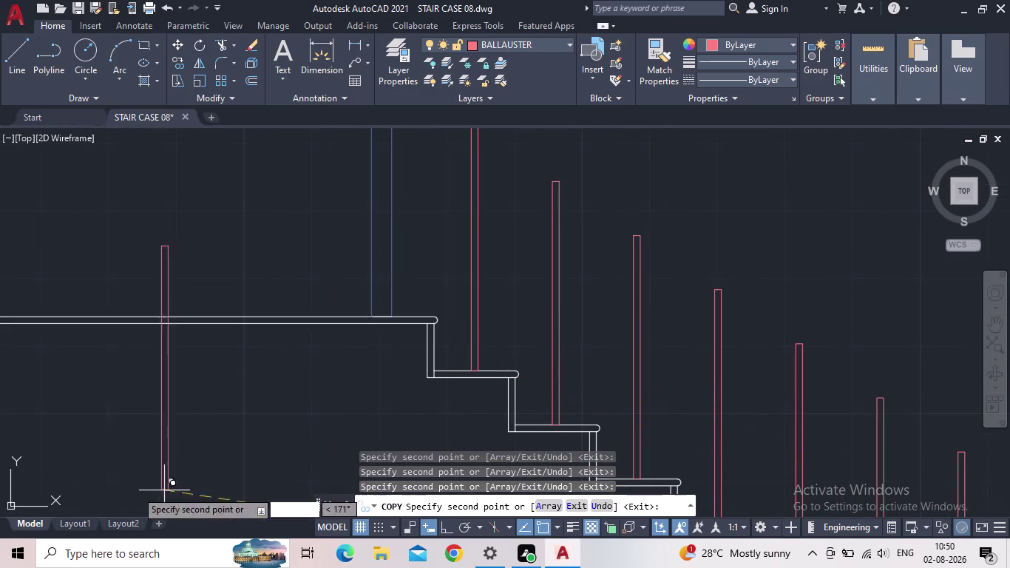
scroll(down, 3)
scroll(down, 3)
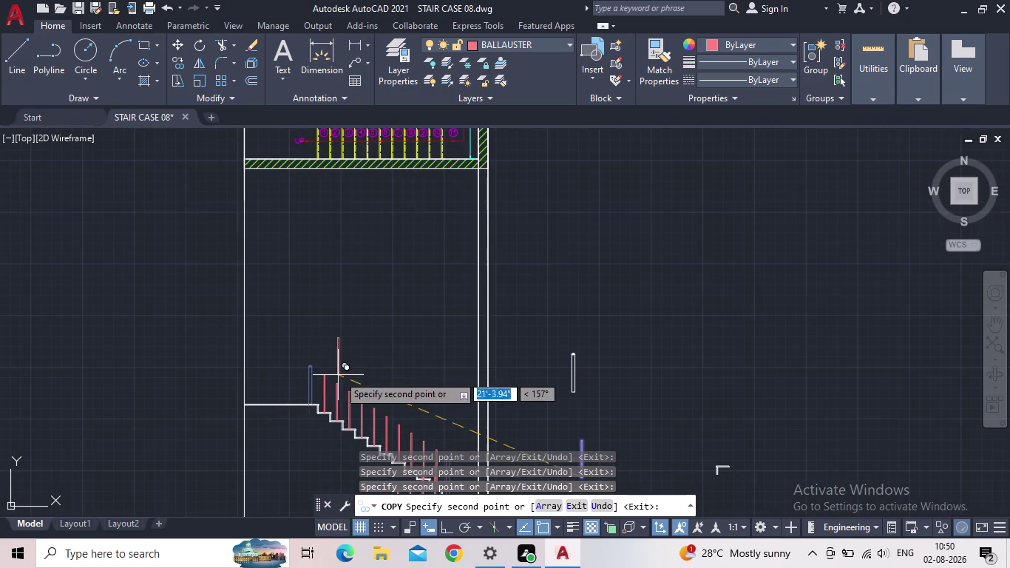
key(Escape)
Save the drawing and recentre the view on the staircase.
middle_drag(415, 375, 435, 218)
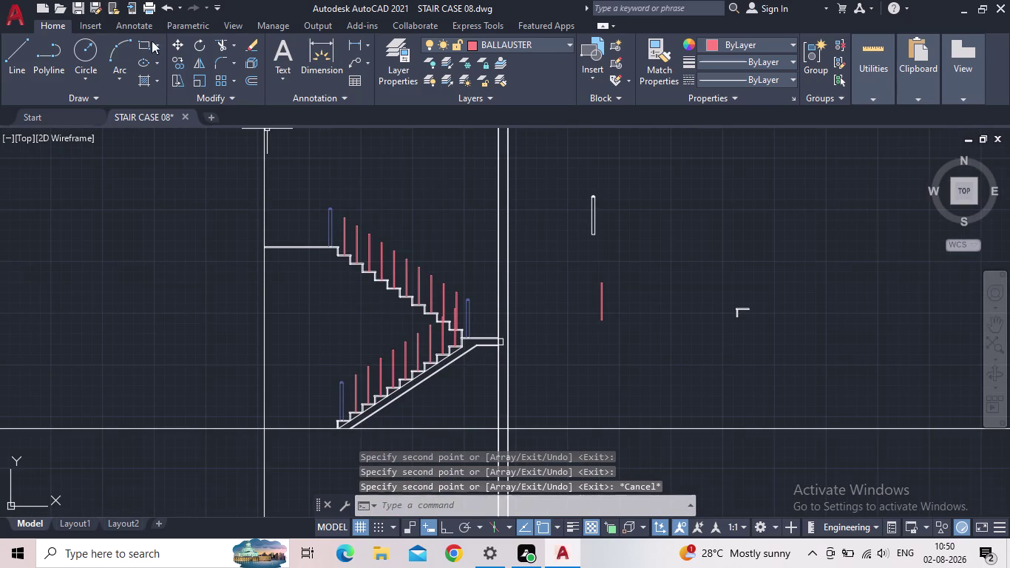
click(83, 12)
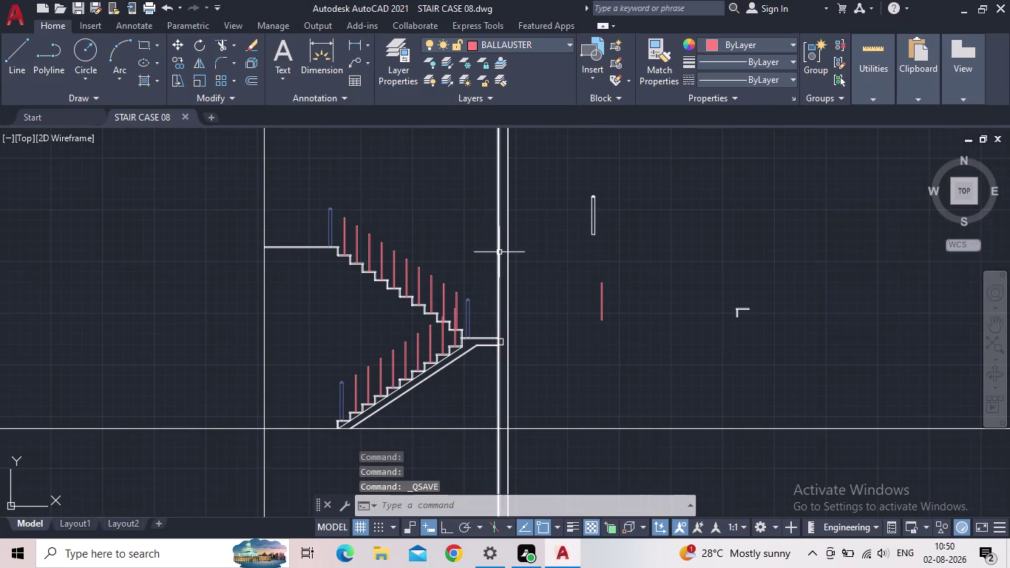
middle_drag(480, 355, 484, 329)
scroll(up, 3)
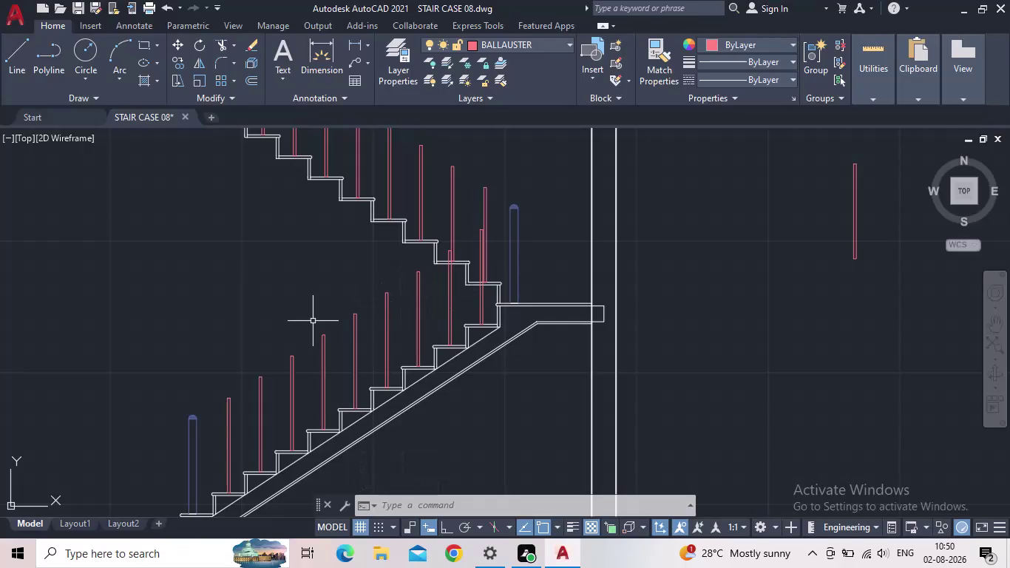
scroll(down, 3)
middle_drag(279, 302, 367, 363)
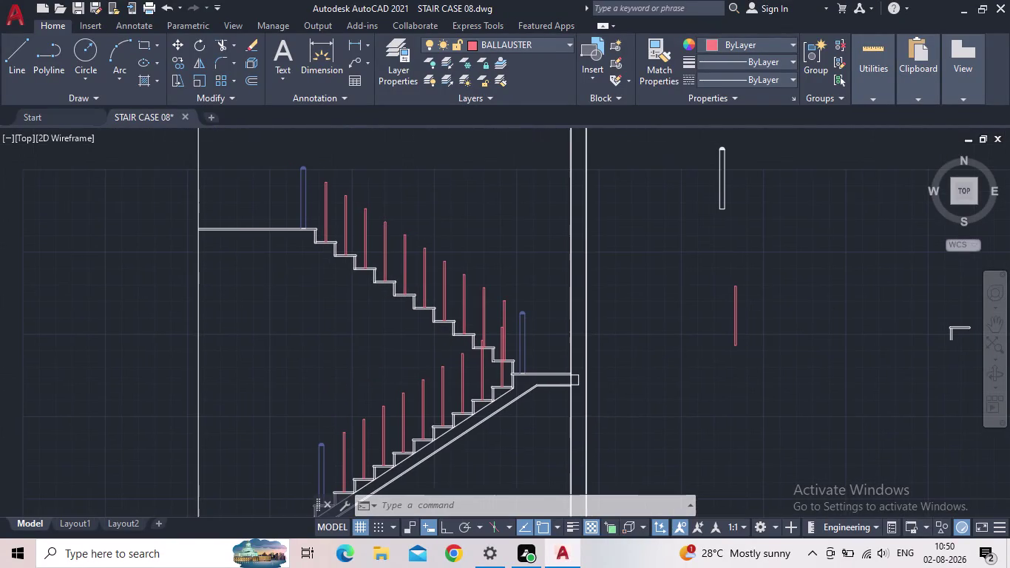
Create a layer named HANDRAIL with green colour, then close the layer list.
click(393, 66)
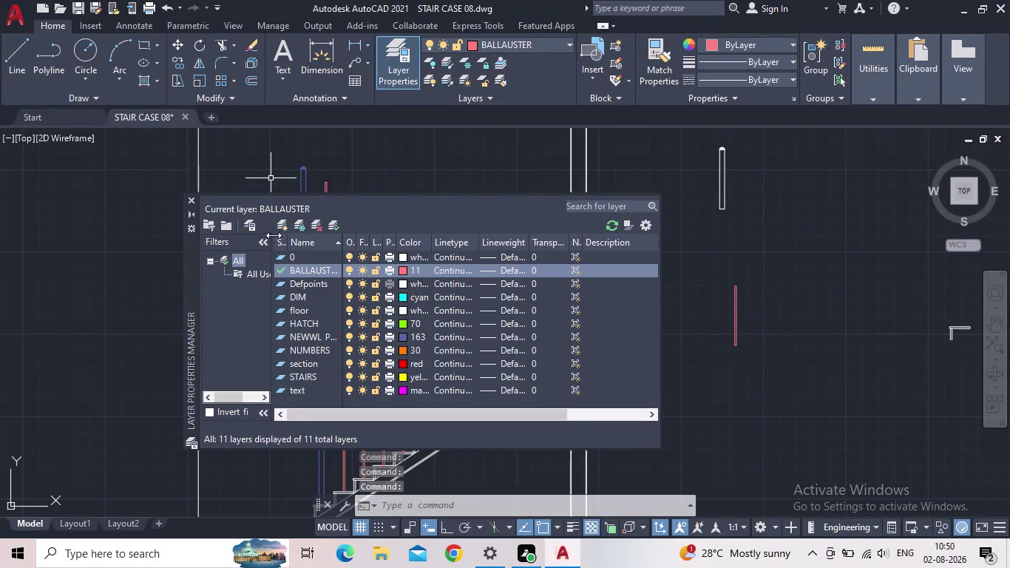
click(282, 225)
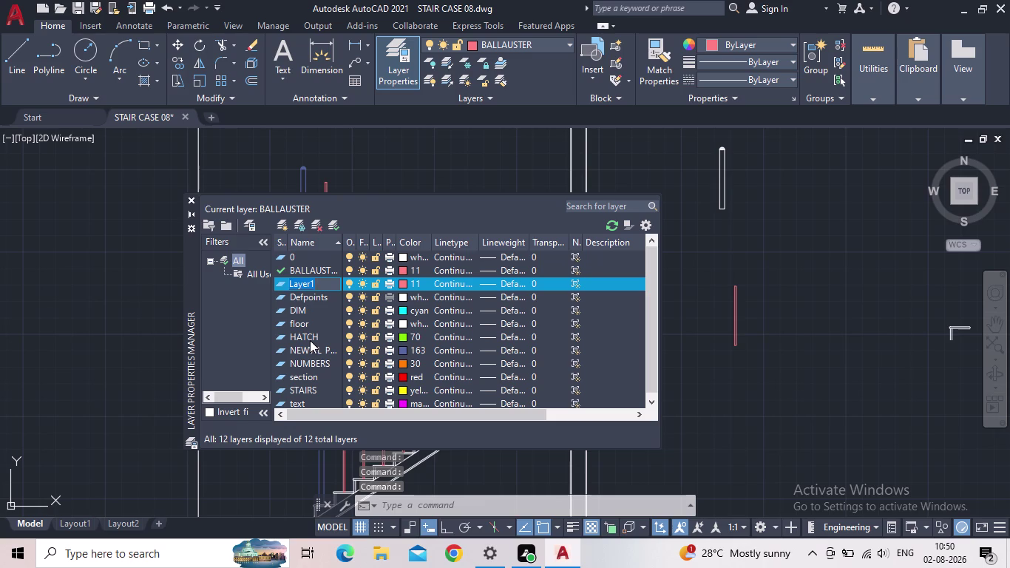
text(HAND)
text(RAI)
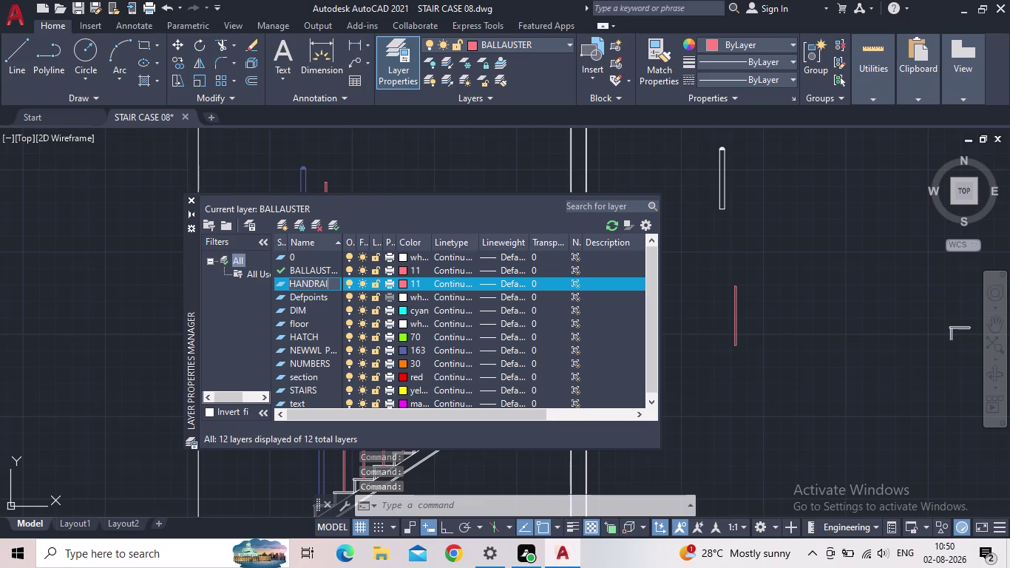
text(L)
key(Return)
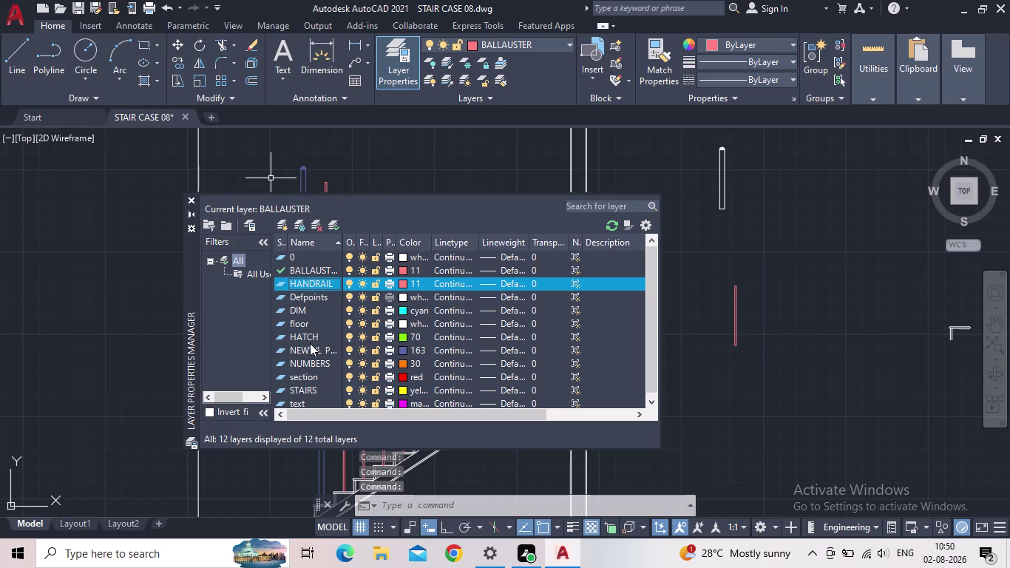
click(404, 284)
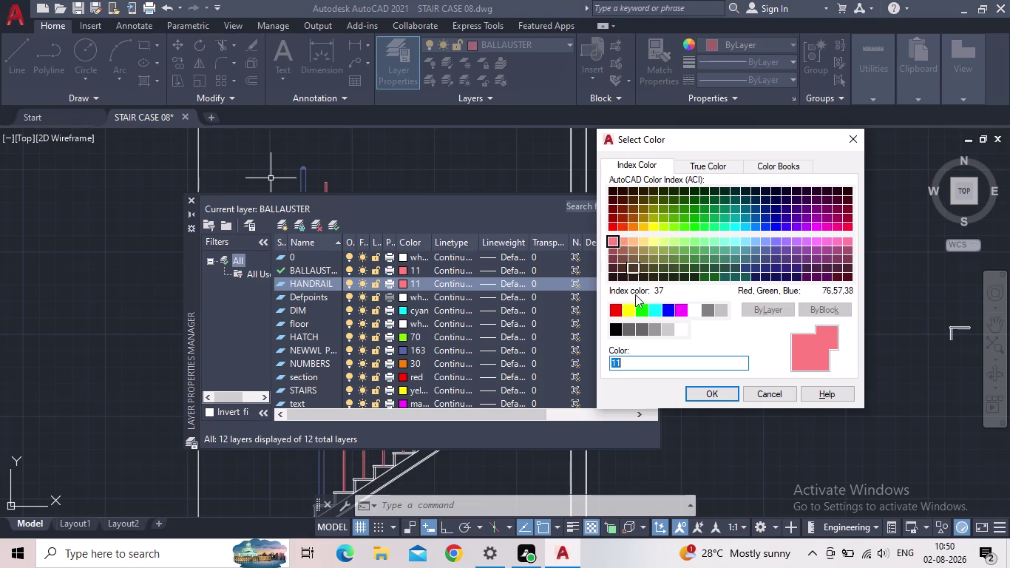
click(640, 309)
click(705, 389)
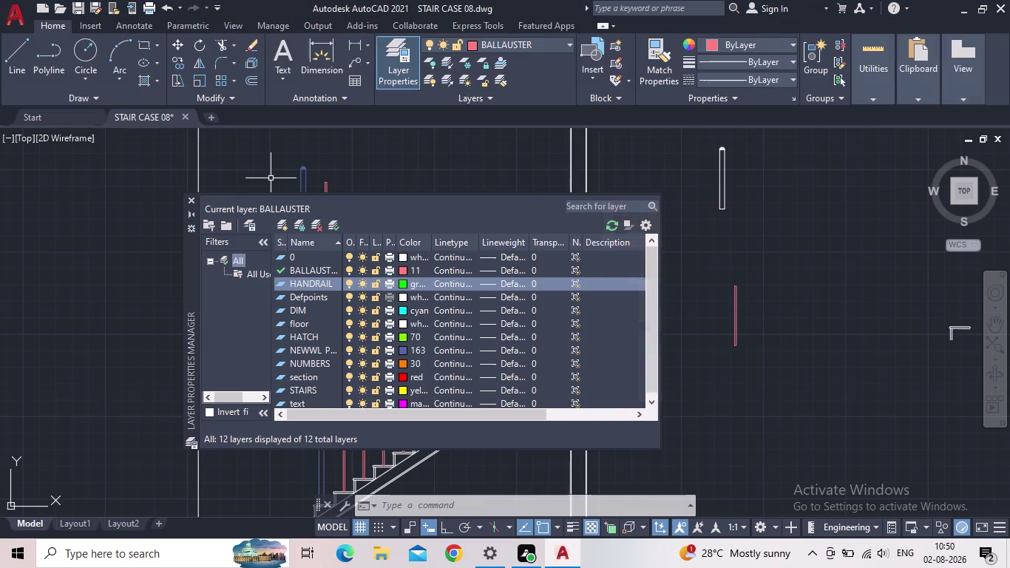
click(190, 198)
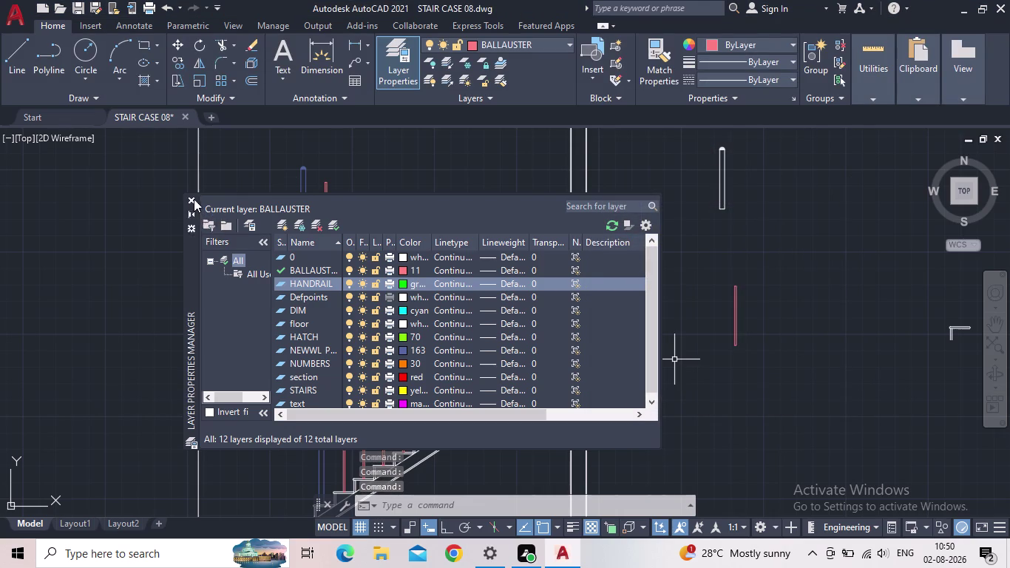
Zoom and pan the view in on the lower newel post.
scroll(down, 3)
middle_drag(404, 302, 409, 279)
scroll(up, 3)
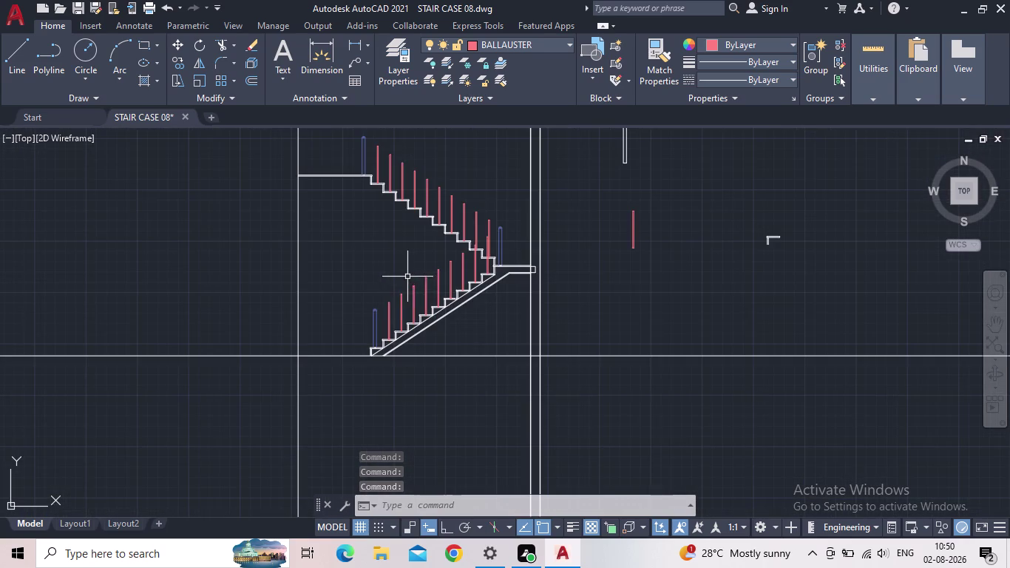
scroll(up, 3)
middle_drag(412, 286, 415, 274)
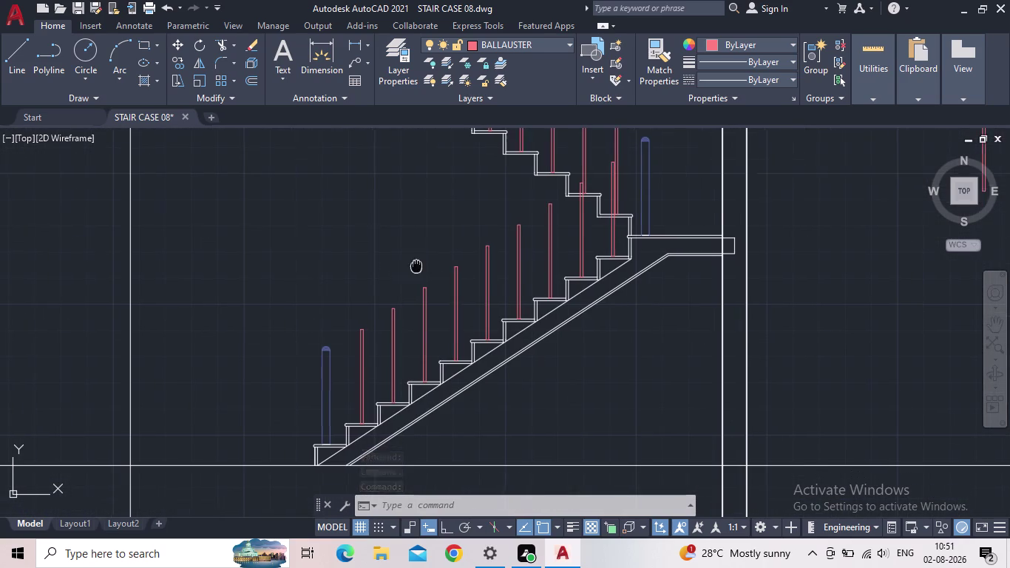
middle_drag(415, 274, 423, 250)
scroll(up, 3)
scroll(down, 3)
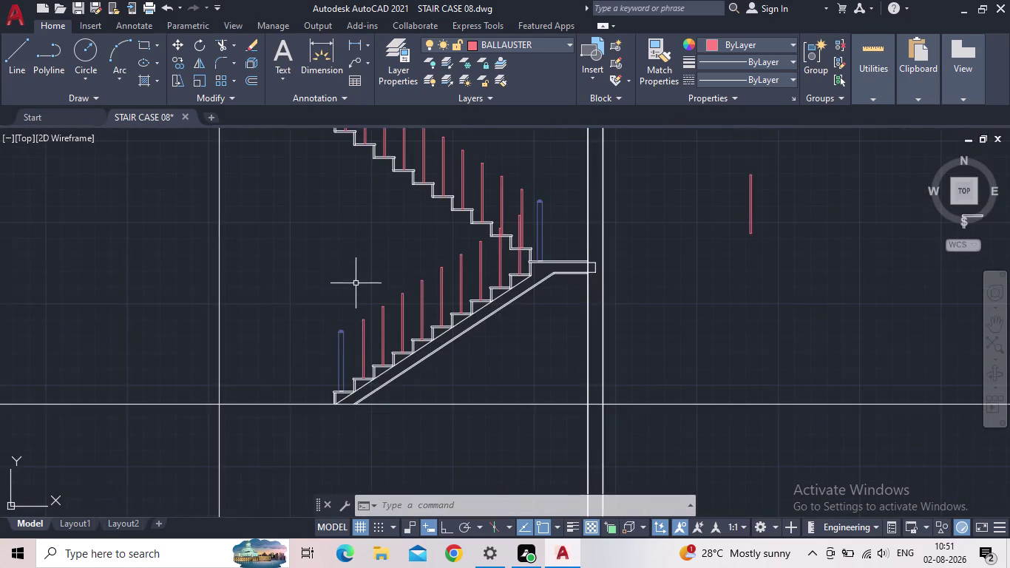
middle_drag(357, 281, 380, 389)
middle_drag(402, 379, 377, 264)
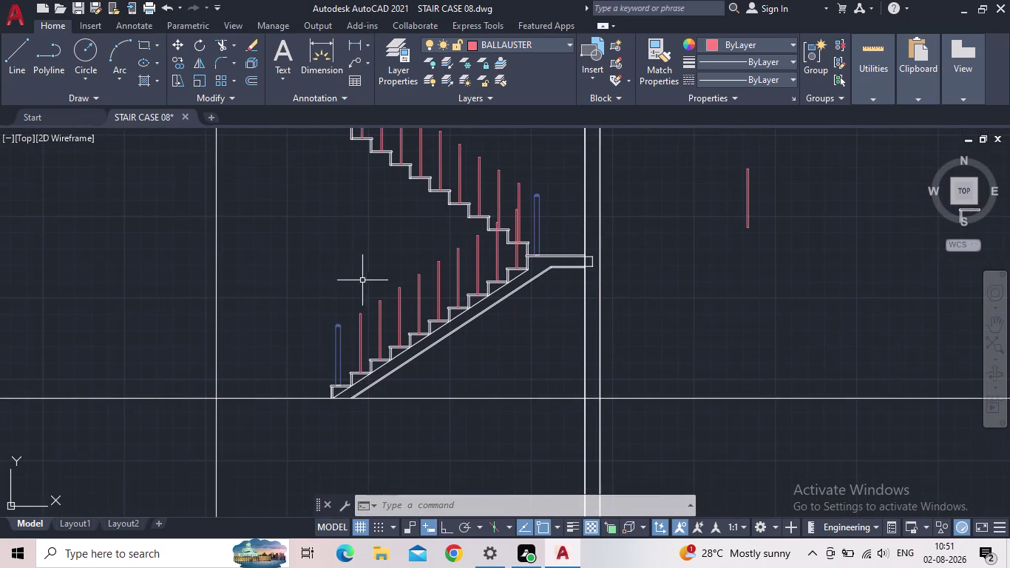
scroll(up, 3)
scroll(up, 3)
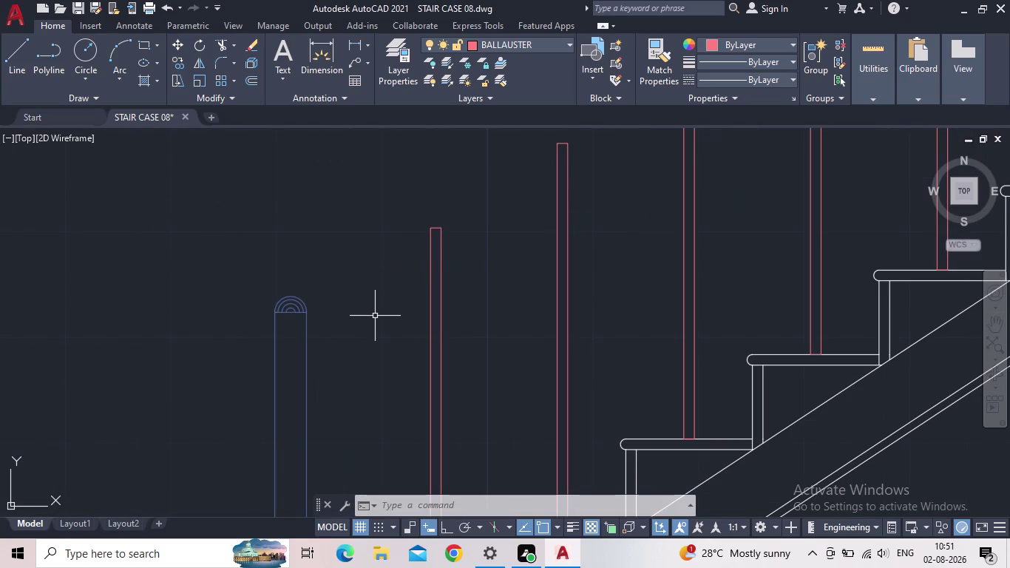
Start the SPLINE command with the SPL alias.
key(s)
key(p)
key(l)
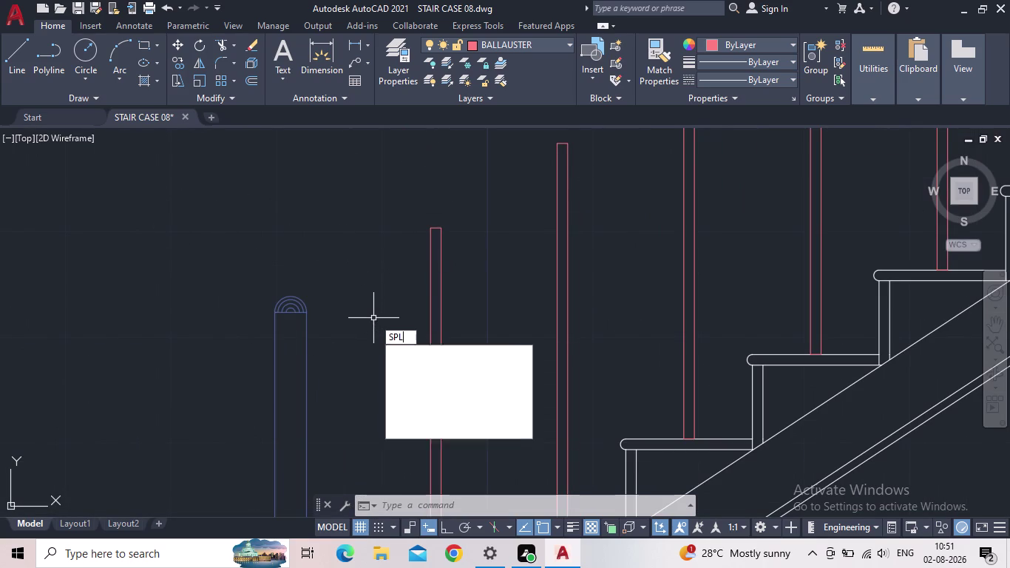
key(Return)
scroll(up, 3)
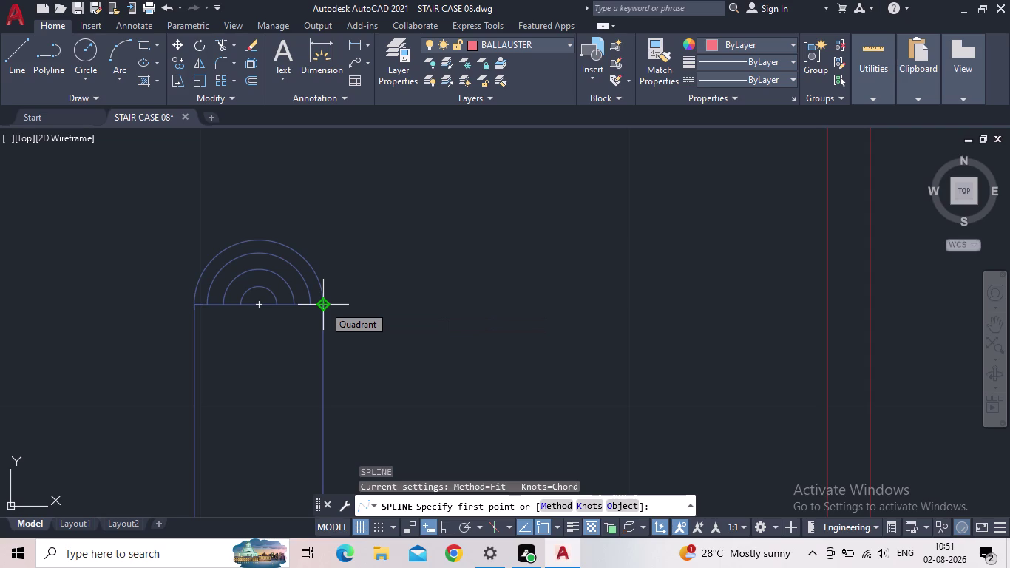
Start the spline at the lower post cap and pass it through the first three baluster tops.
click(324, 305)
middle_drag(528, 234, 371, 345)
scroll(up, 3)
scroll(down, 3)
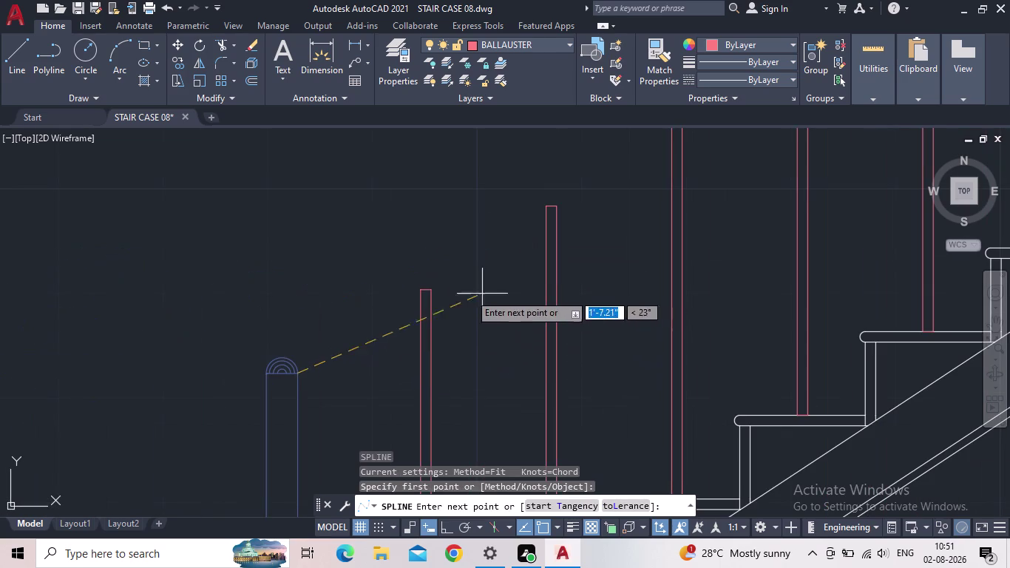
scroll(up, 3)
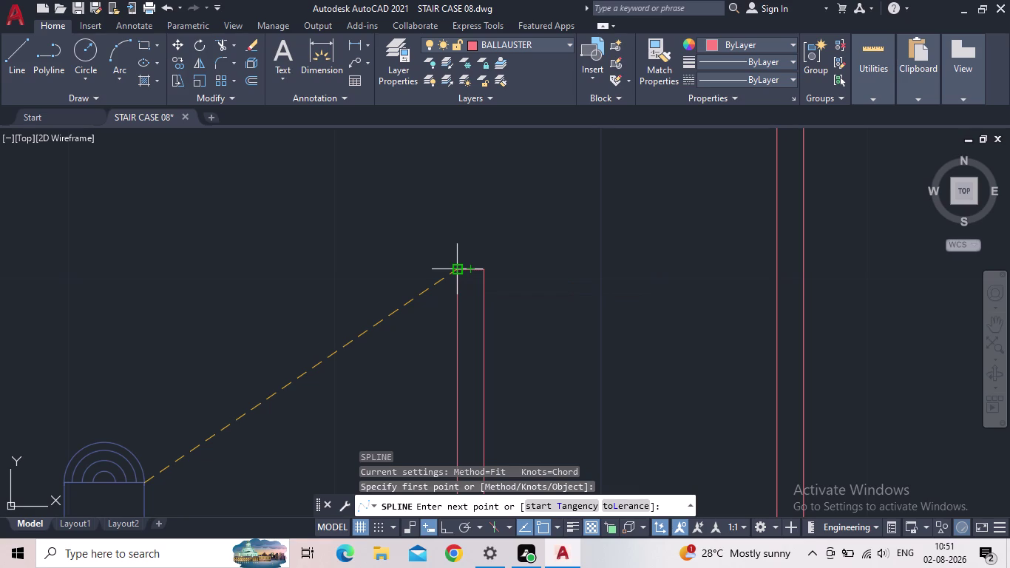
scroll(up, 3)
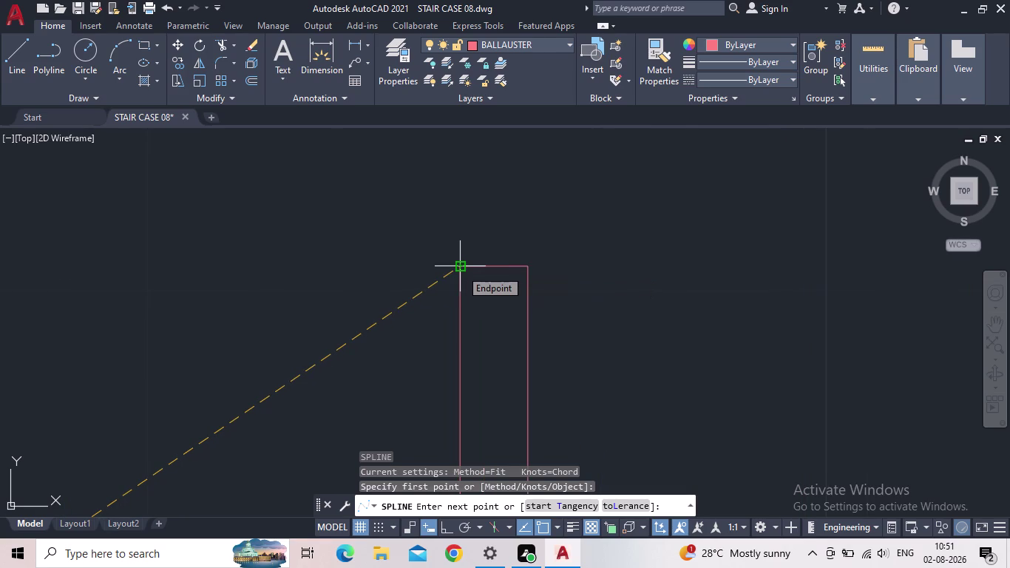
drag(455, 270, 466, 268)
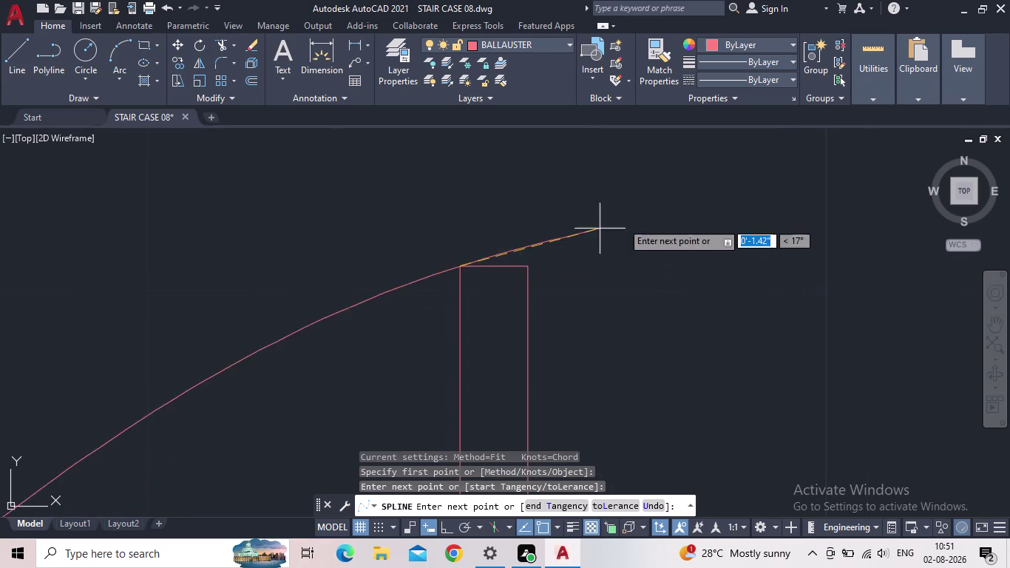
middle_drag(668, 186, 387, 355)
scroll(down, 3)
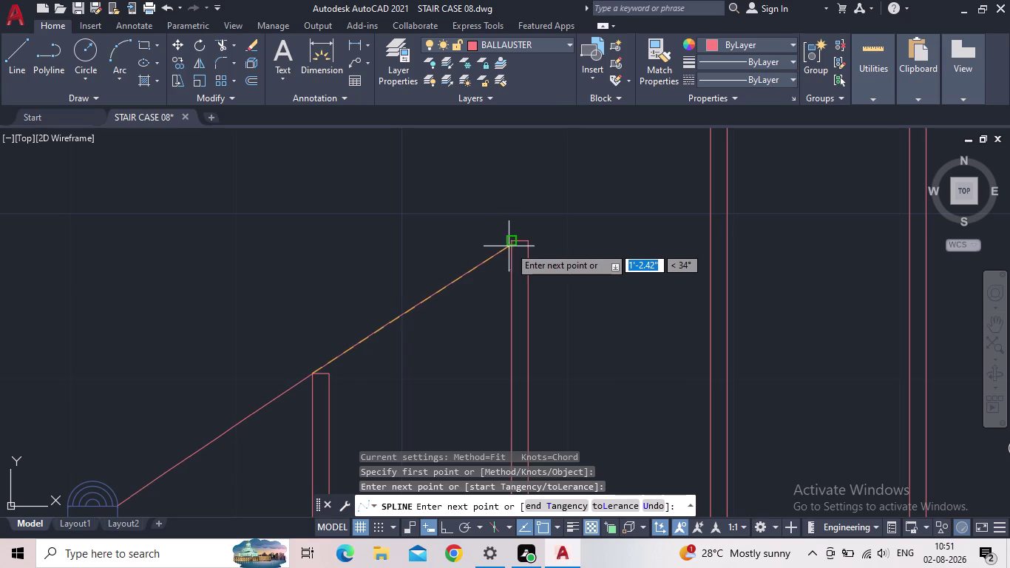
drag(514, 244, 523, 241)
middle_drag(641, 224, 543, 450)
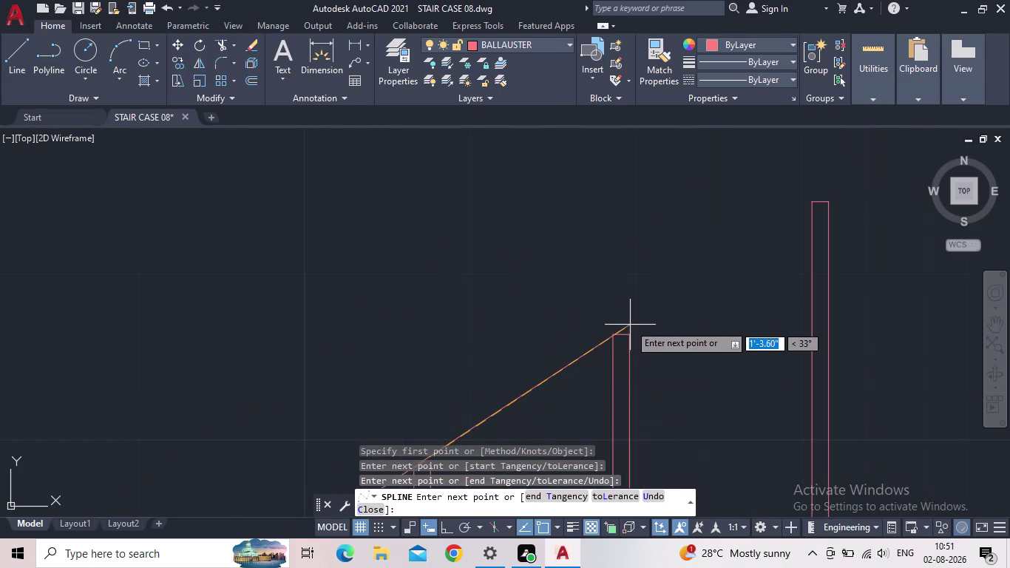
drag(611, 338, 619, 330)
Add spline points on the next five baluster tops.
click(812, 204)
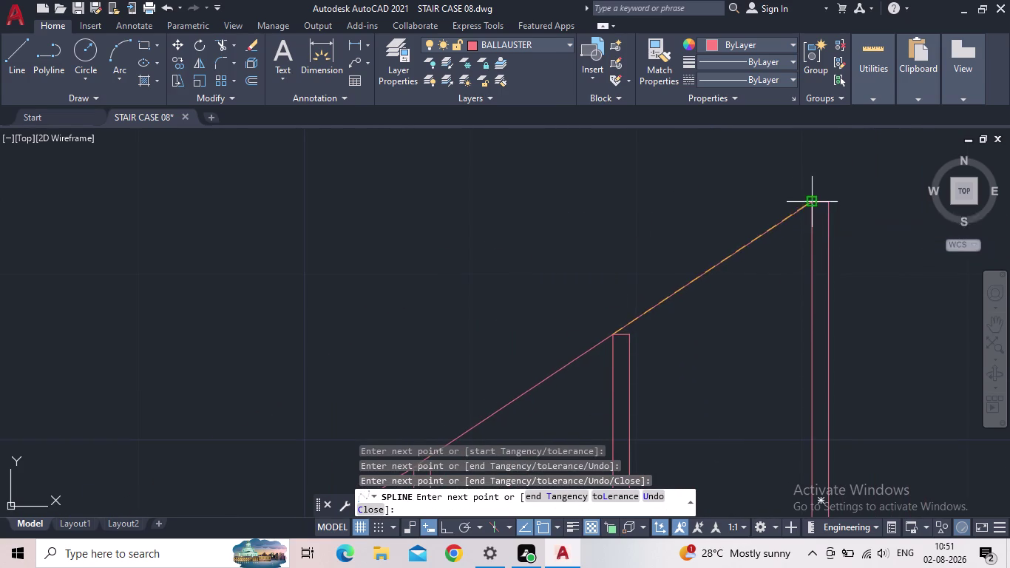
middle_drag(795, 238, 479, 439)
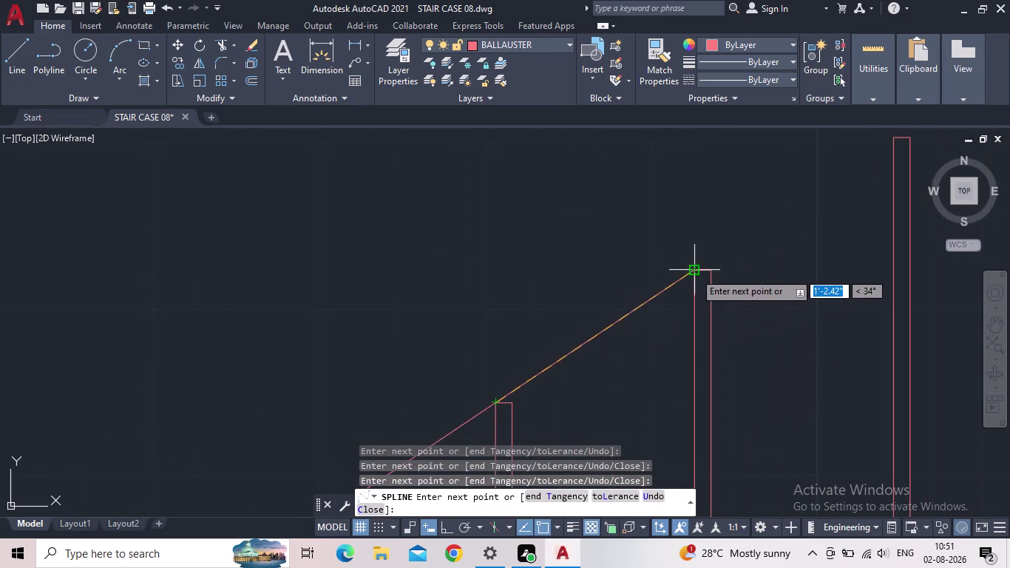
click(694, 272)
middle_drag(833, 225, 637, 402)
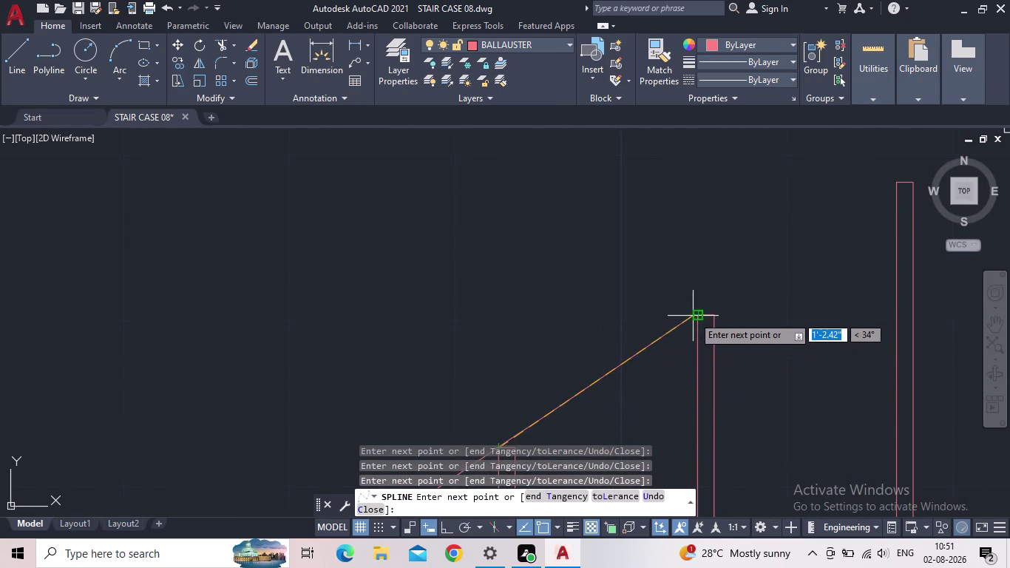
click(697, 317)
middle_drag(817, 259, 630, 402)
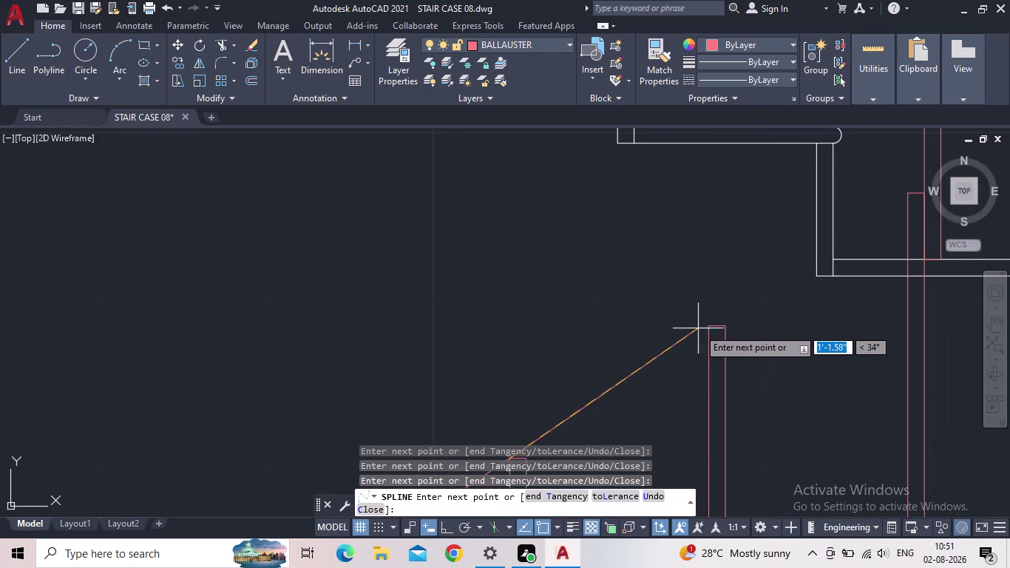
click(707, 327)
middle_drag(777, 319, 558, 408)
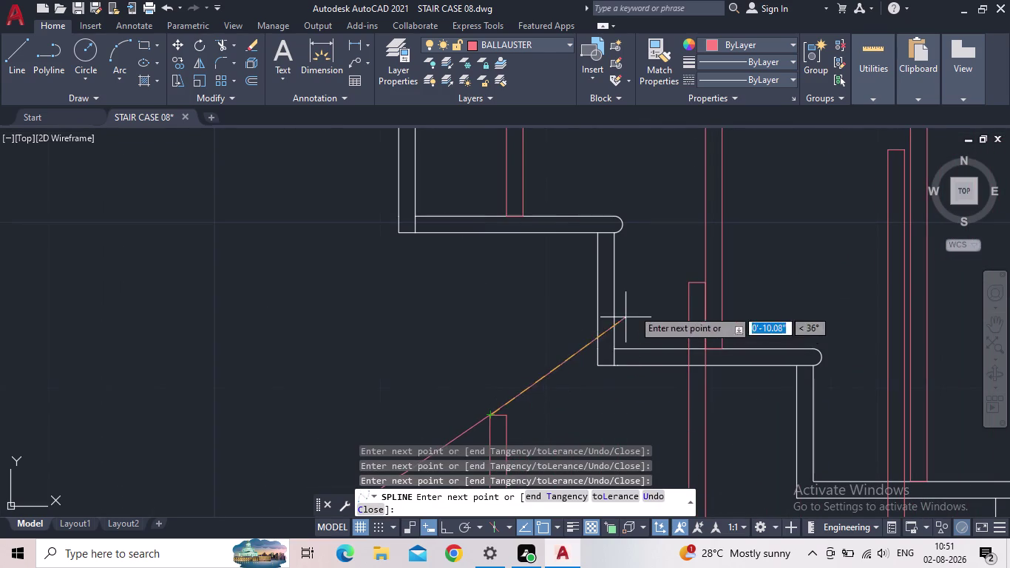
click(687, 285)
Add spline points on the last two baluster tops near the upper newel post.
middle_drag(779, 281, 683, 352)
scroll(down, 3)
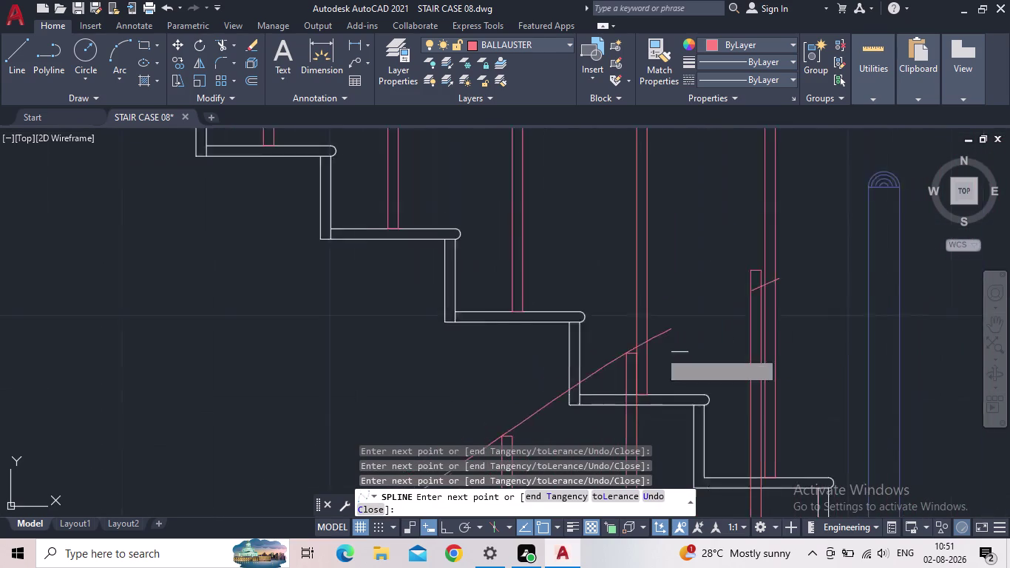
scroll(down, 3)
scroll(up, 3)
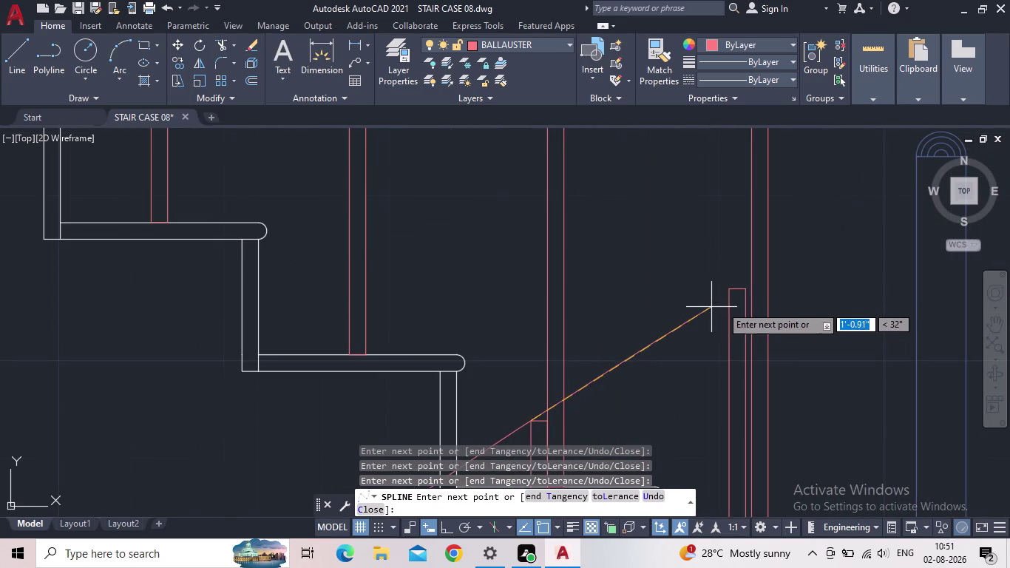
click(731, 292)
middle_drag(833, 254, 717, 344)
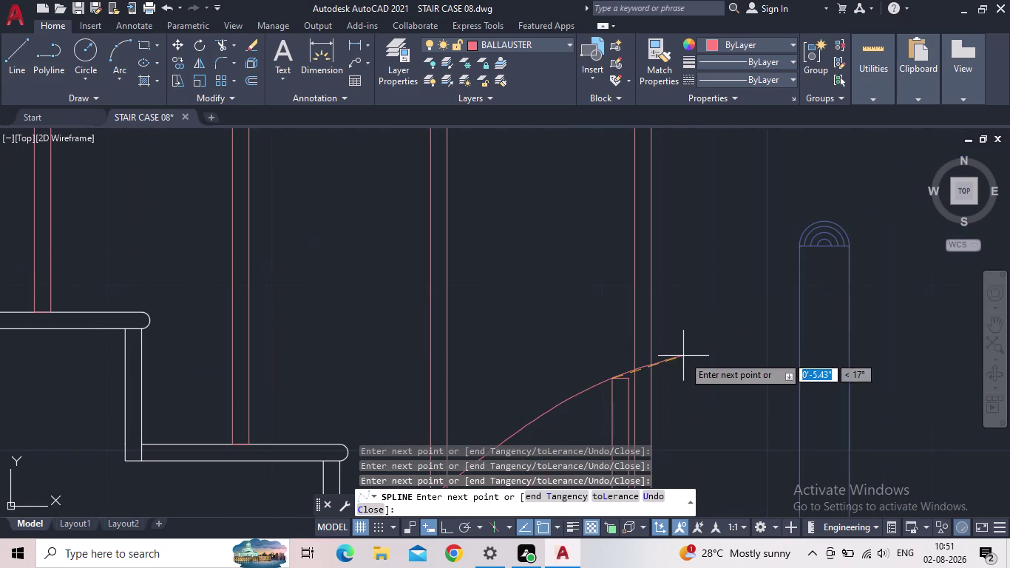
click(798, 248)
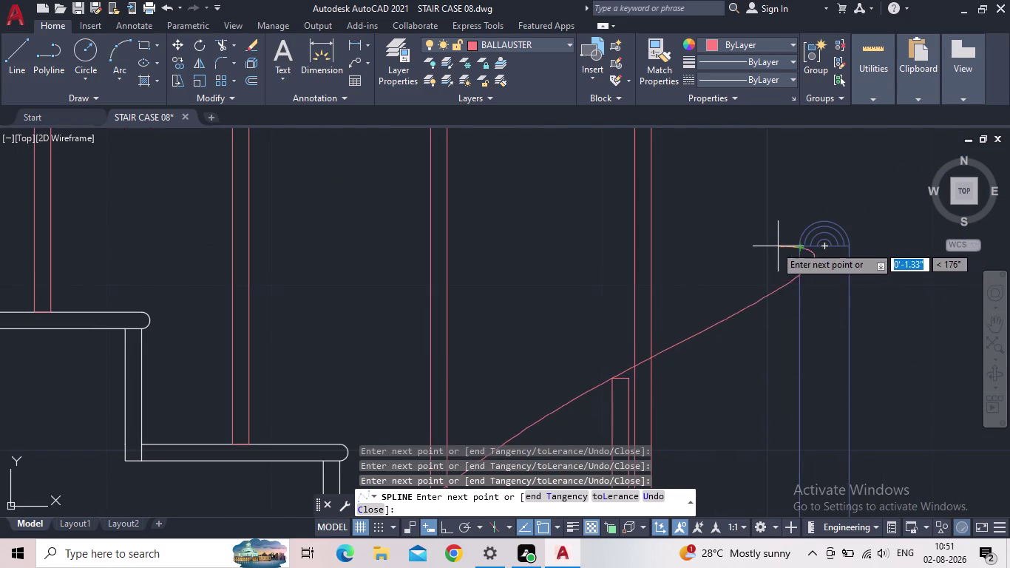
middle_drag(733, 210, 793, 418)
scroll(down, 3)
scroll(up, 3)
scroll(up, 3)
scroll(up, 3)
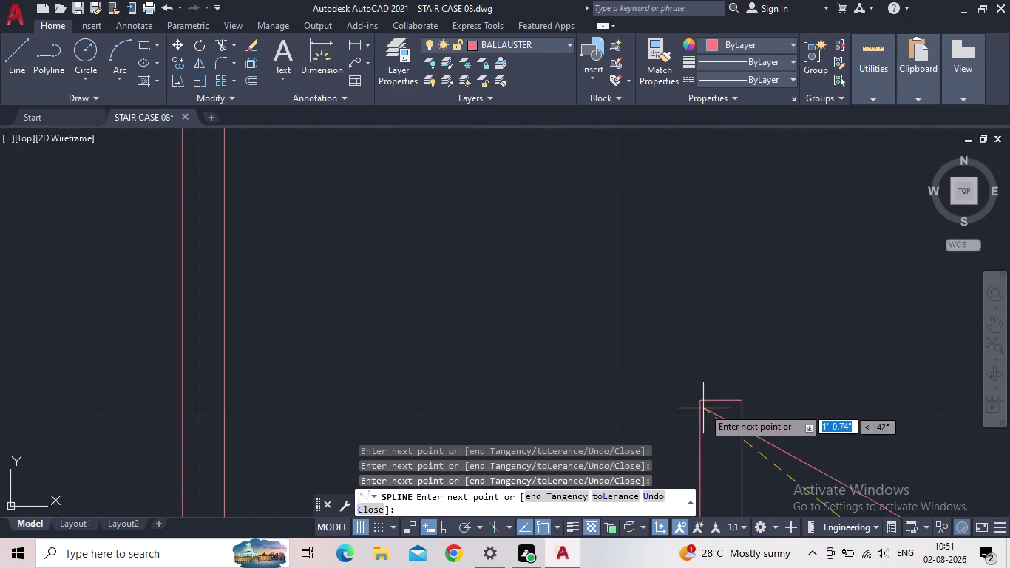
scroll(down, 3)
Continue the spline over the next four baluster tops.
middle_drag(752, 397, 758, 373)
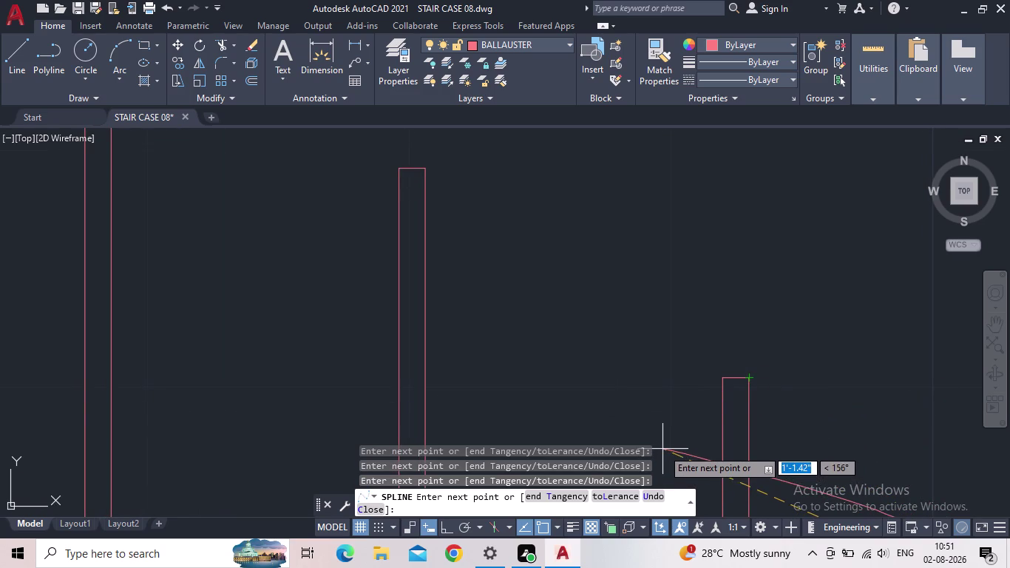
middle_drag(770, 405, 721, 367)
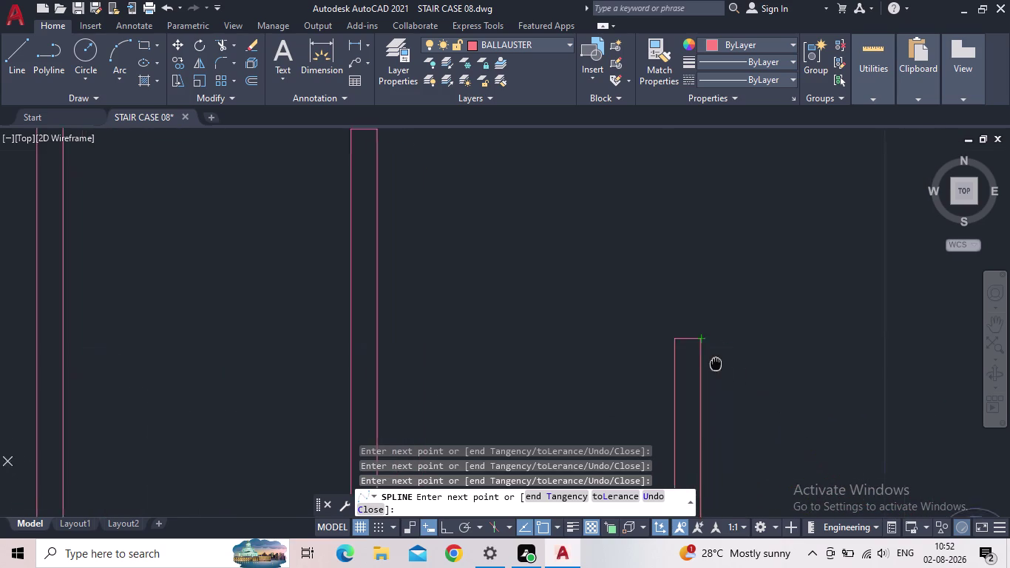
middle_drag(721, 367, 705, 359)
scroll(down, 3)
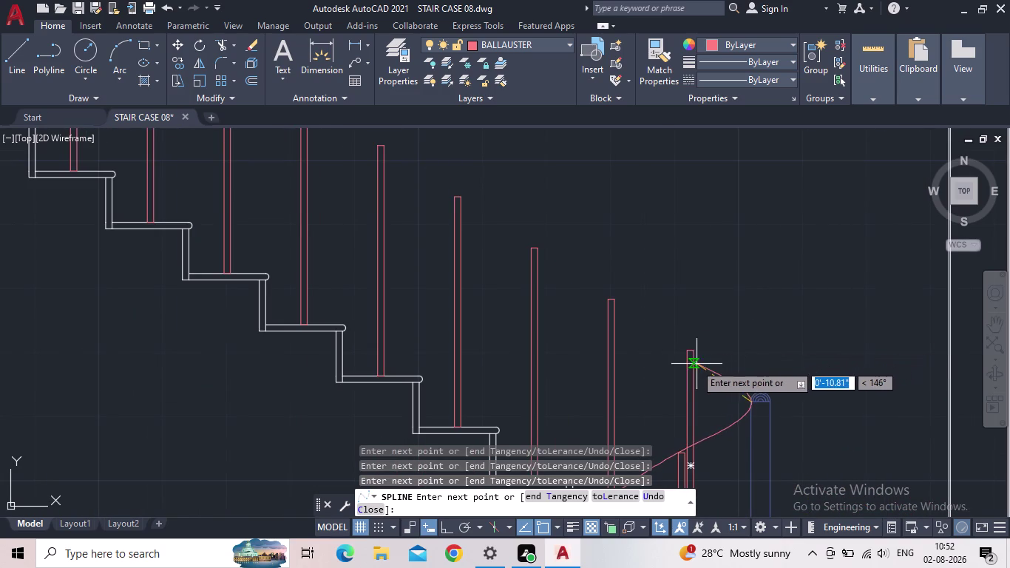
scroll(up, 3)
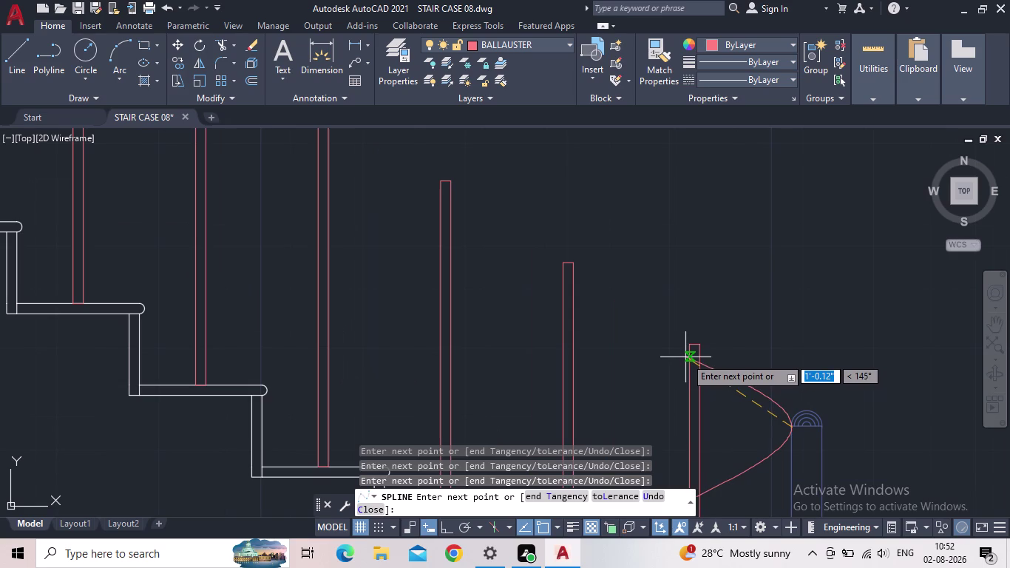
scroll(up, 3)
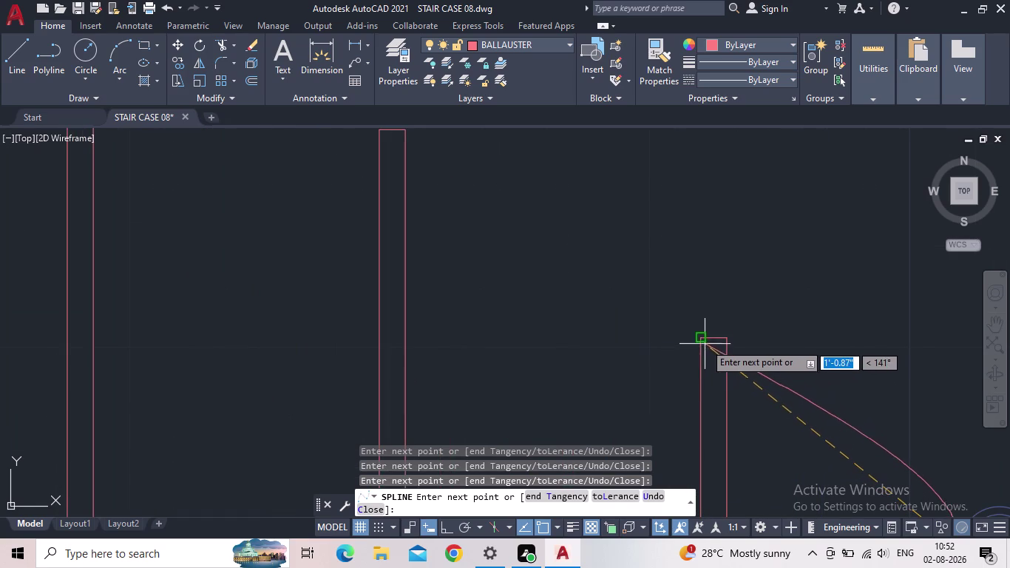
click(699, 340)
middle_drag(614, 312, 804, 328)
scroll(down, 3)
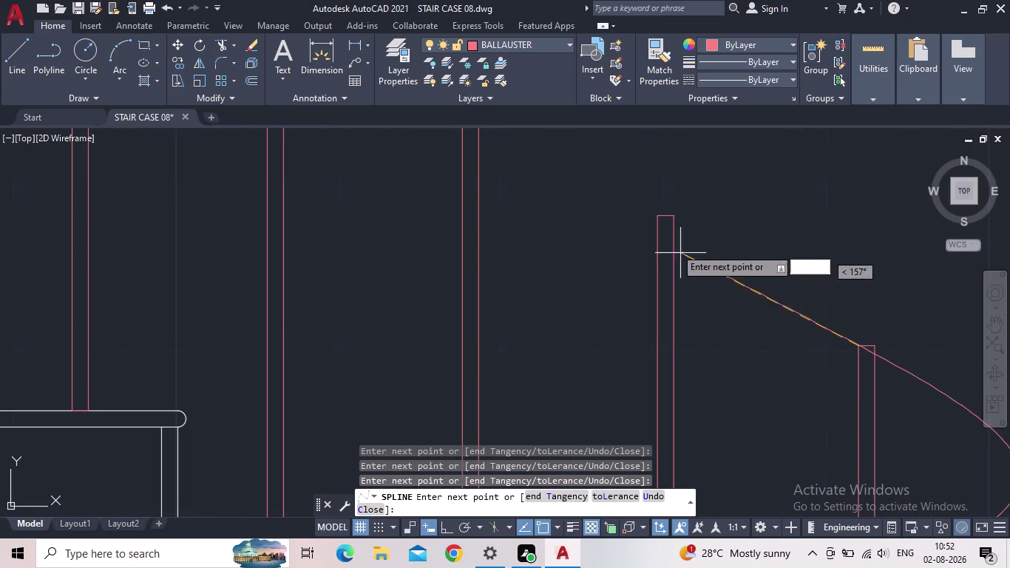
click(657, 216)
middle_drag(588, 230, 736, 365)
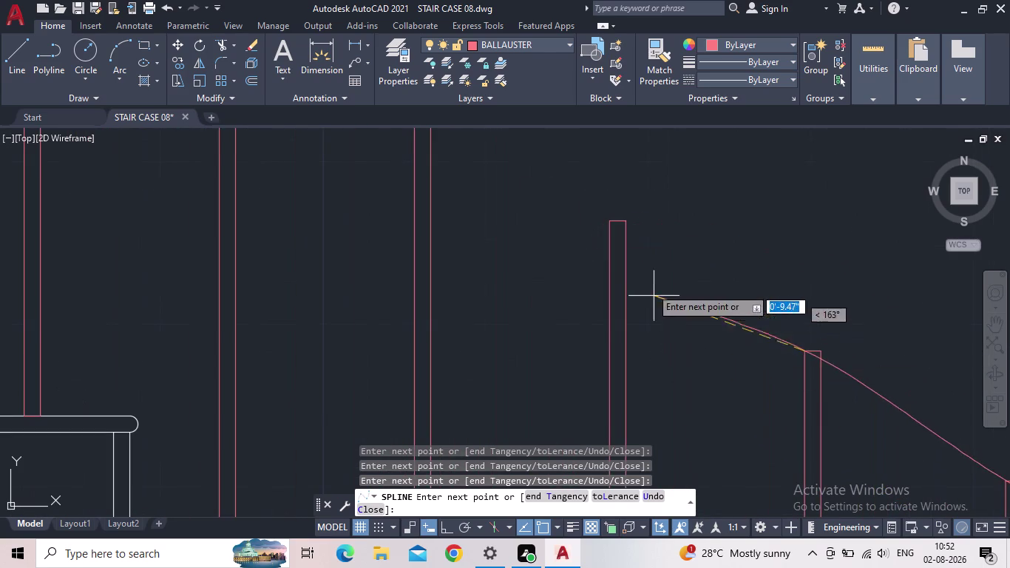
click(607, 224)
middle_drag(524, 240, 734, 393)
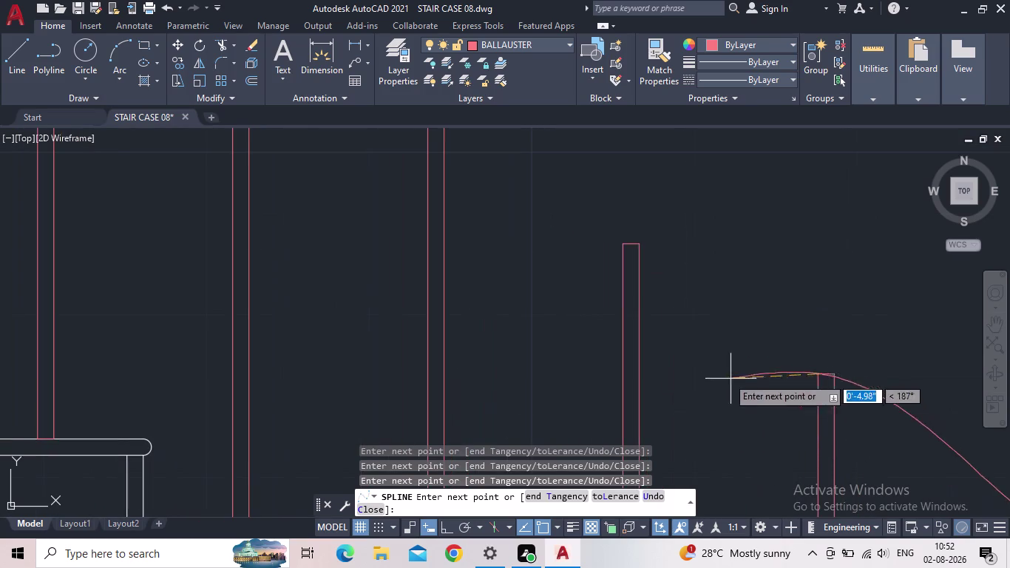
click(625, 246)
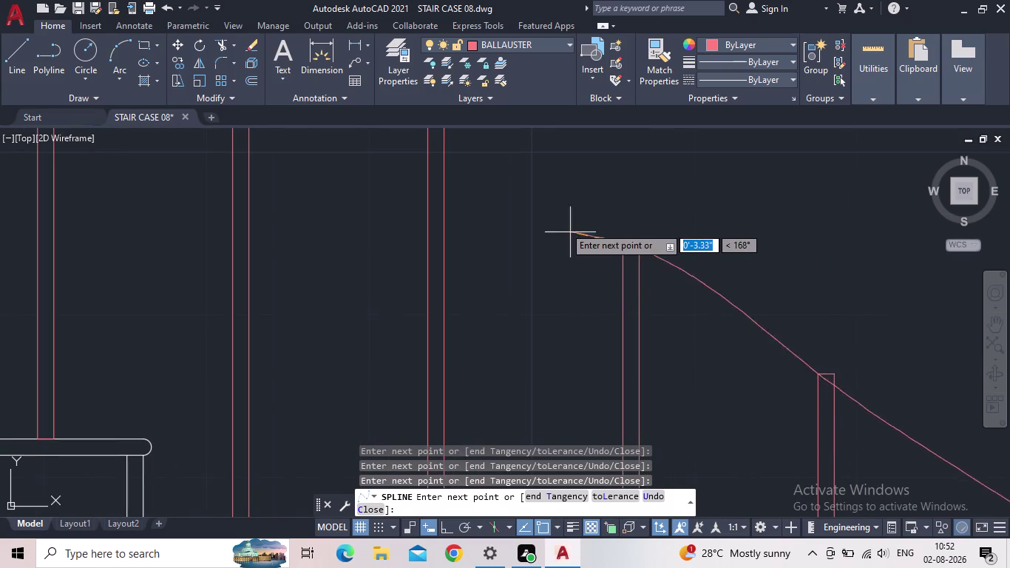
Run the spline over six more baluster tops, ending at the newel post cap.
middle_drag(565, 225, 776, 379)
scroll(down, 3)
click(695, 310)
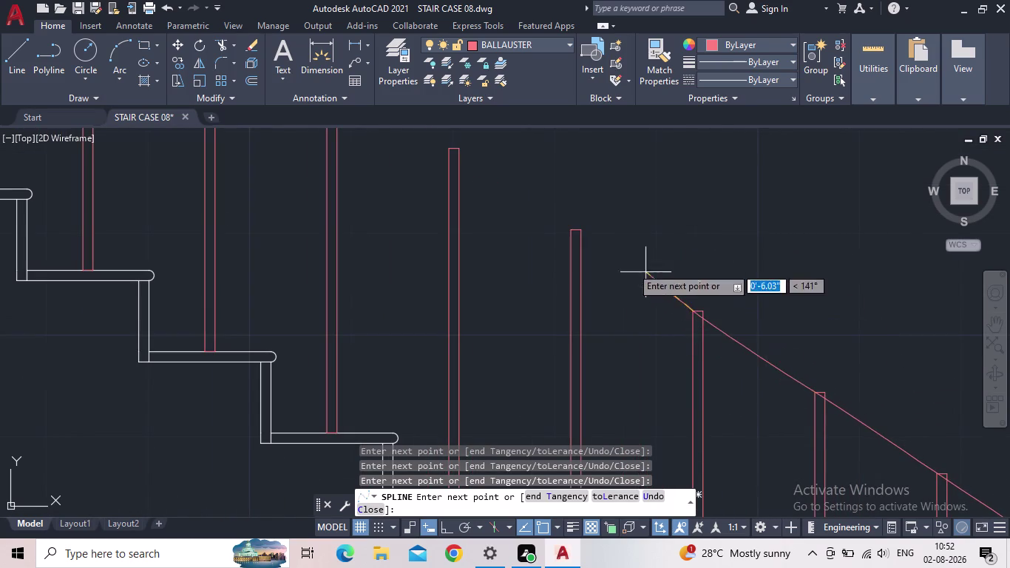
click(570, 234)
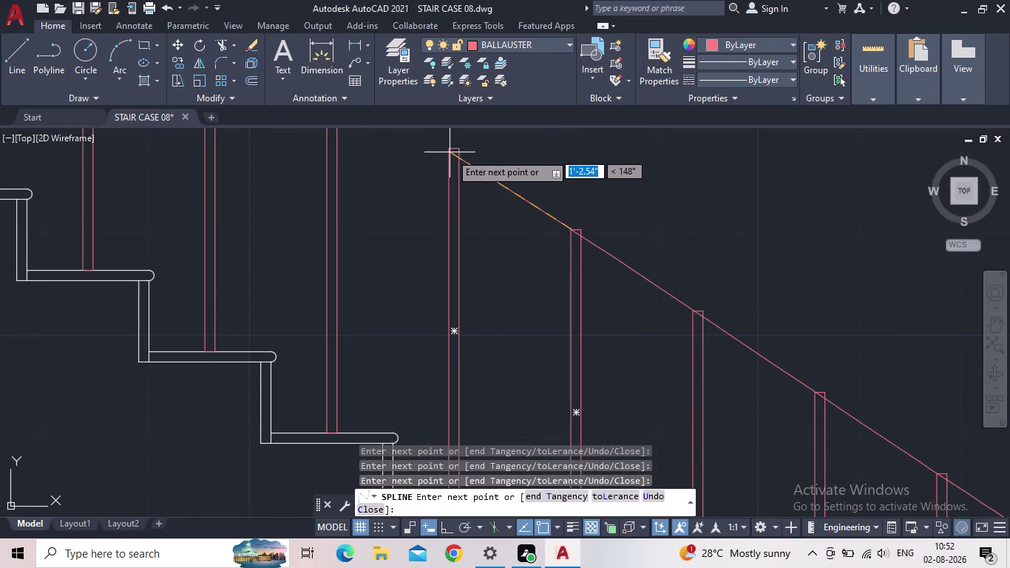
click(452, 154)
middle_drag(503, 197, 809, 412)
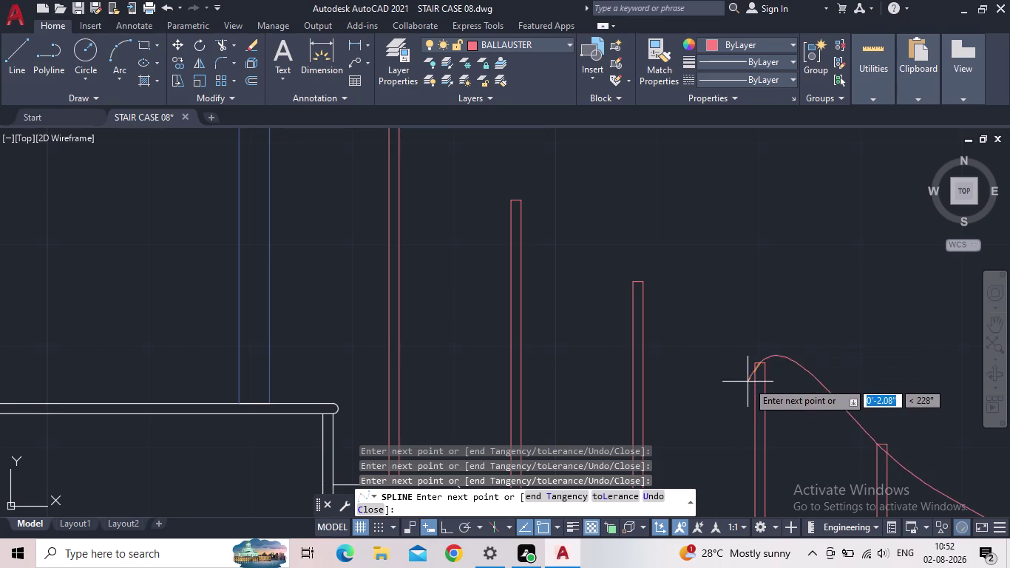
click(633, 283)
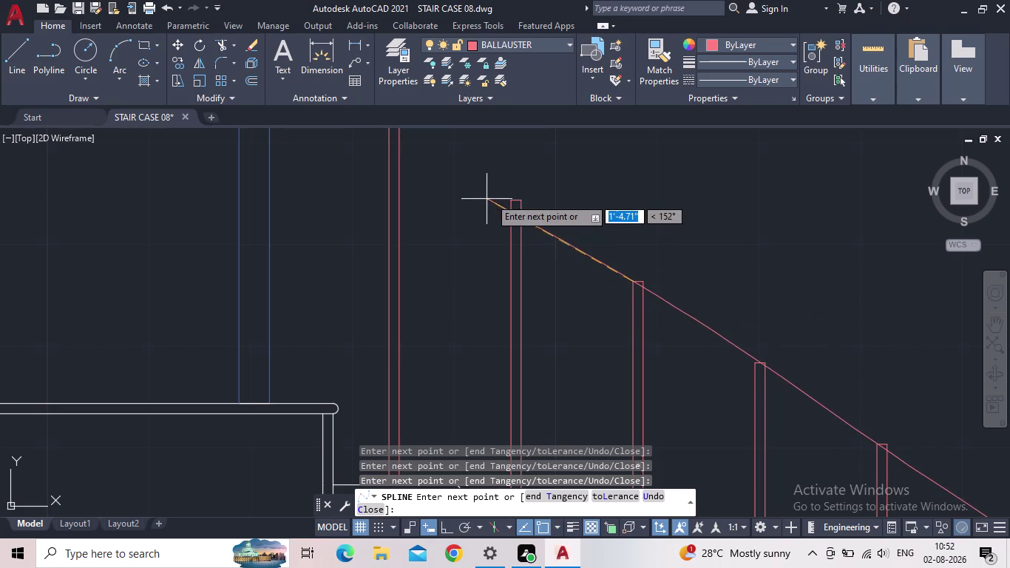
click(508, 202)
middle_drag(475, 204, 593, 356)
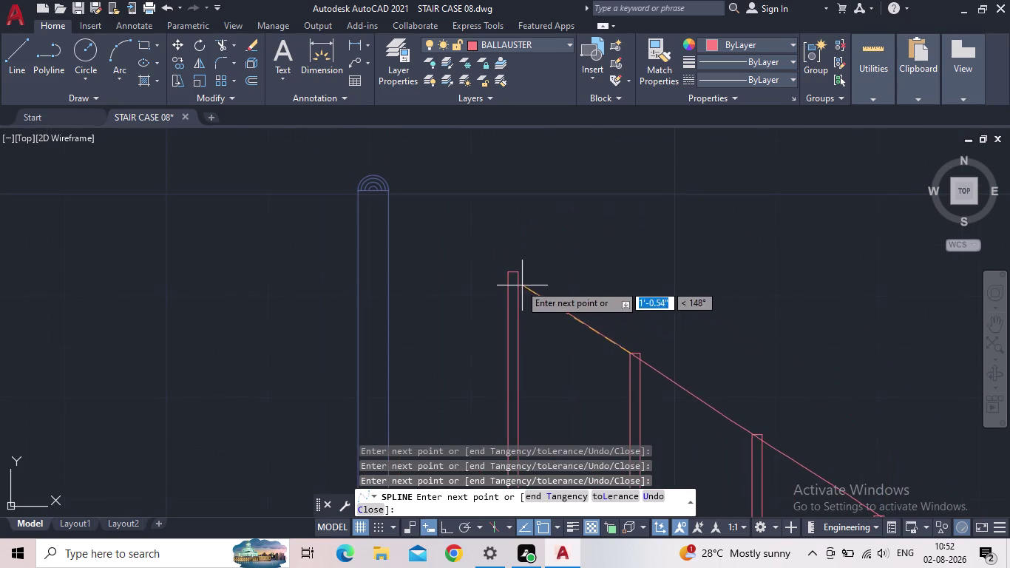
click(506, 275)
scroll(up, 3)
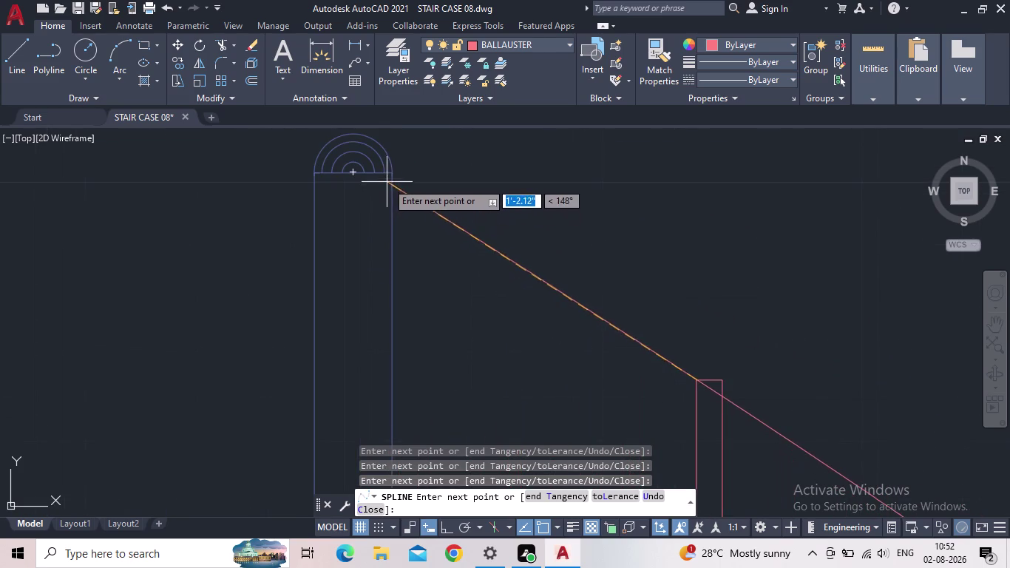
drag(389, 178, 407, 191)
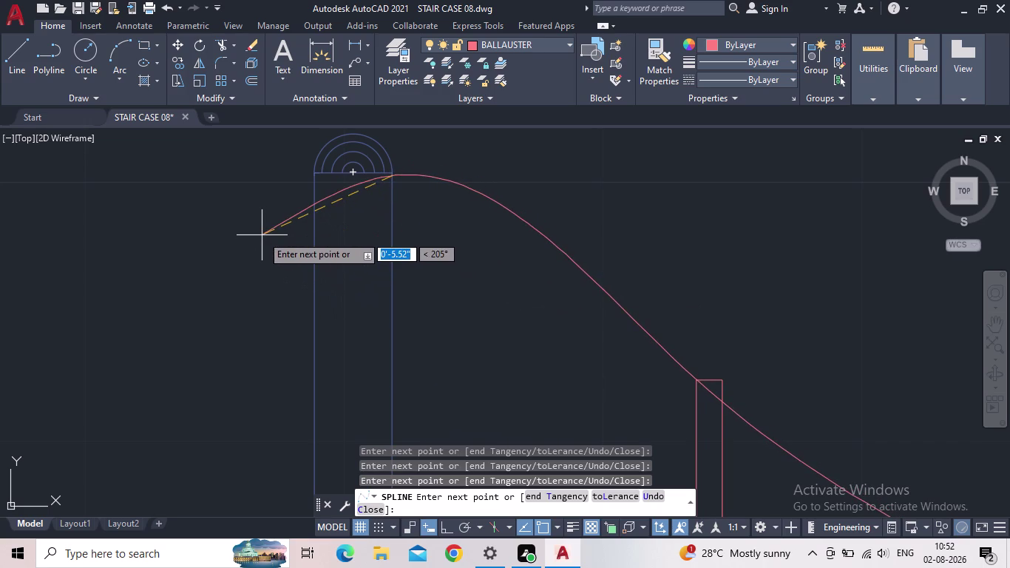
Finish the spline handrail and inspect its curve around the newel post.
key(Return)
scroll(down, 3)
middle_drag(615, 407, 480, 326)
scroll(down, 3)
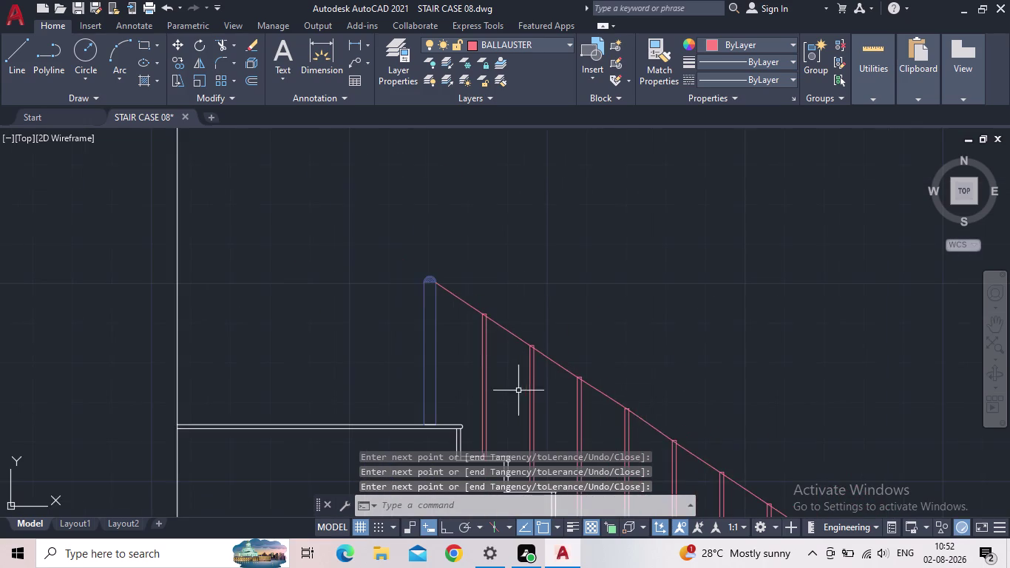
scroll(down, 3)
middle_drag(525, 392, 516, 191)
middle_drag(758, 369, 754, 302)
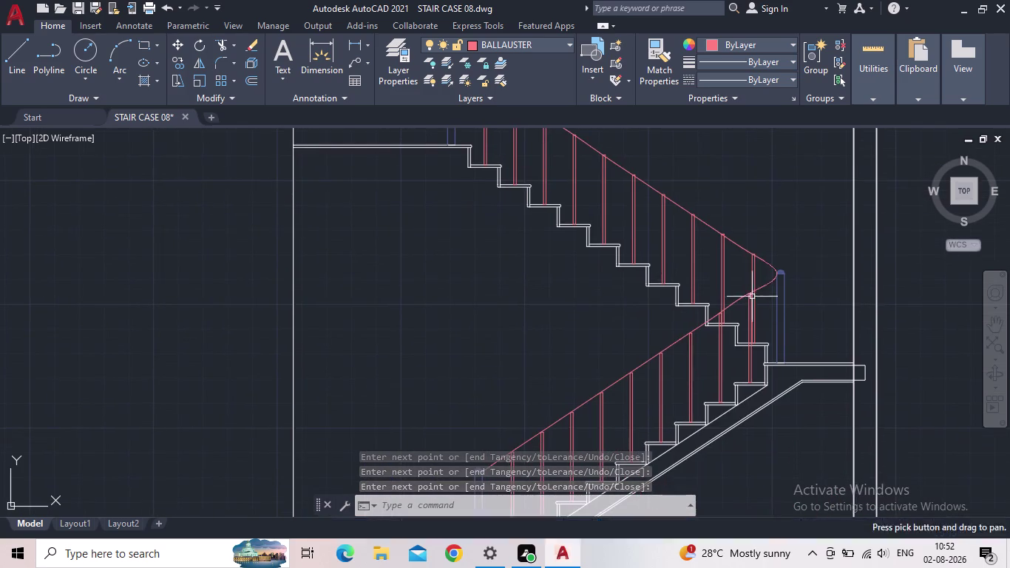
scroll(up, 3)
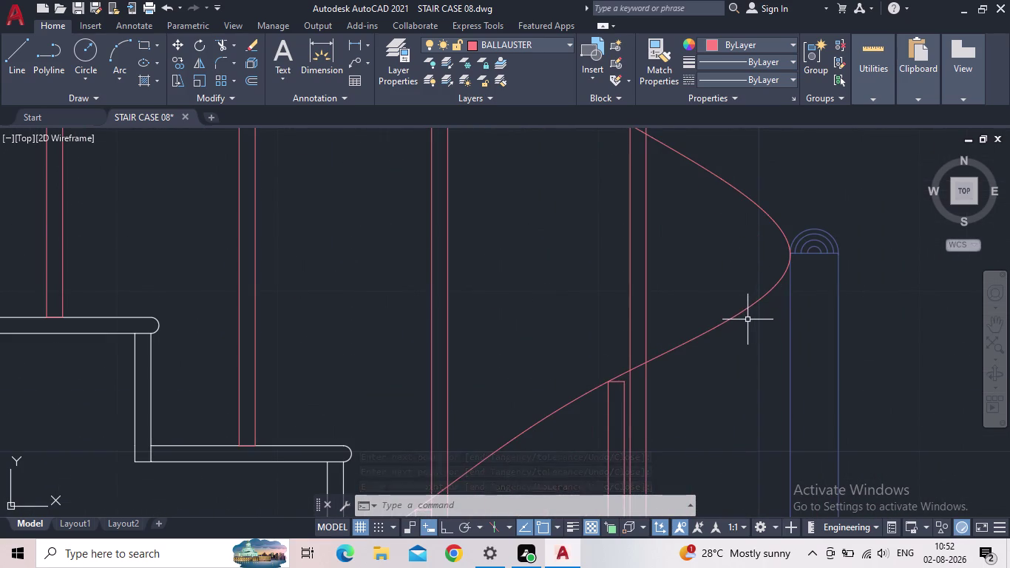
middle_drag(736, 307, 735, 412)
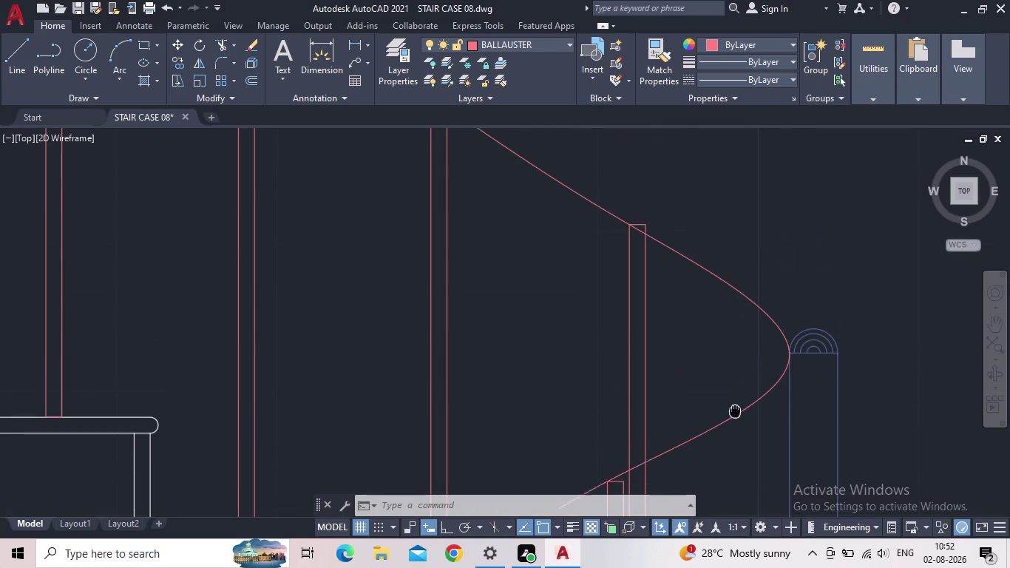
middle_drag(735, 412, 735, 421)
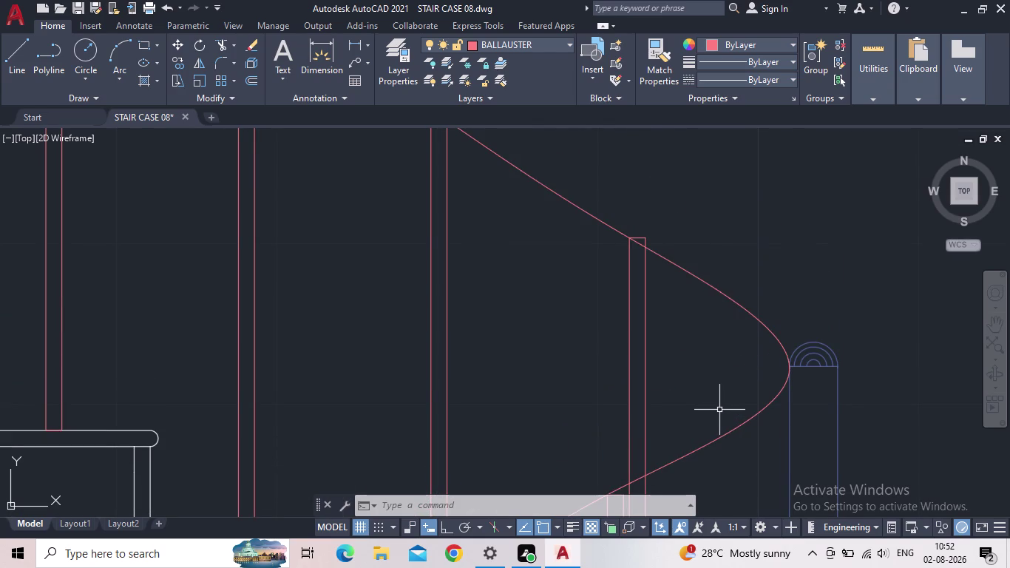
scroll(down, 3)
middle_drag(711, 401, 753, 313)
Follow the handrail down the lower flight, then select and deselect the spline.
scroll(down, 3)
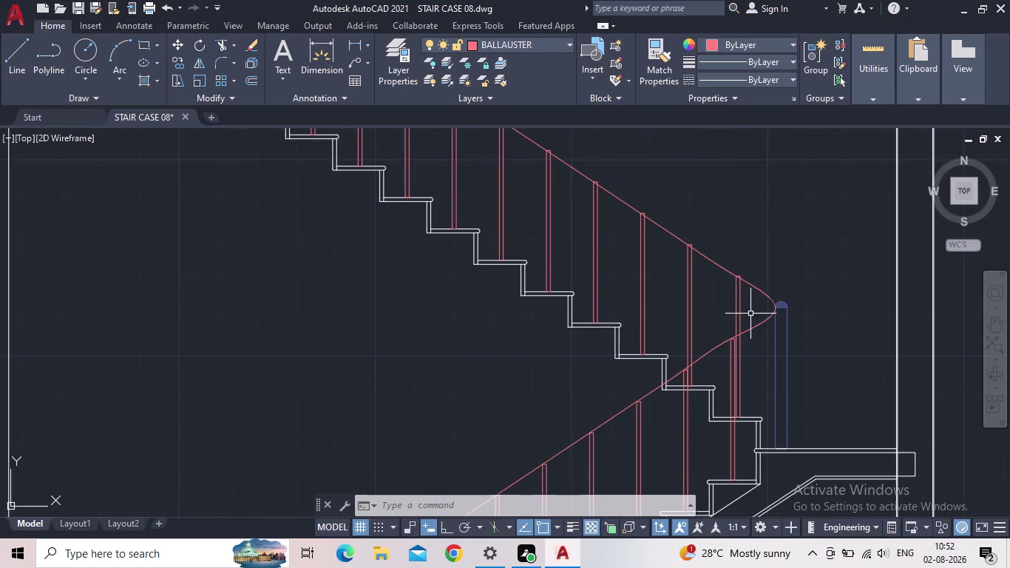
scroll(down, 3)
scroll(up, 3)
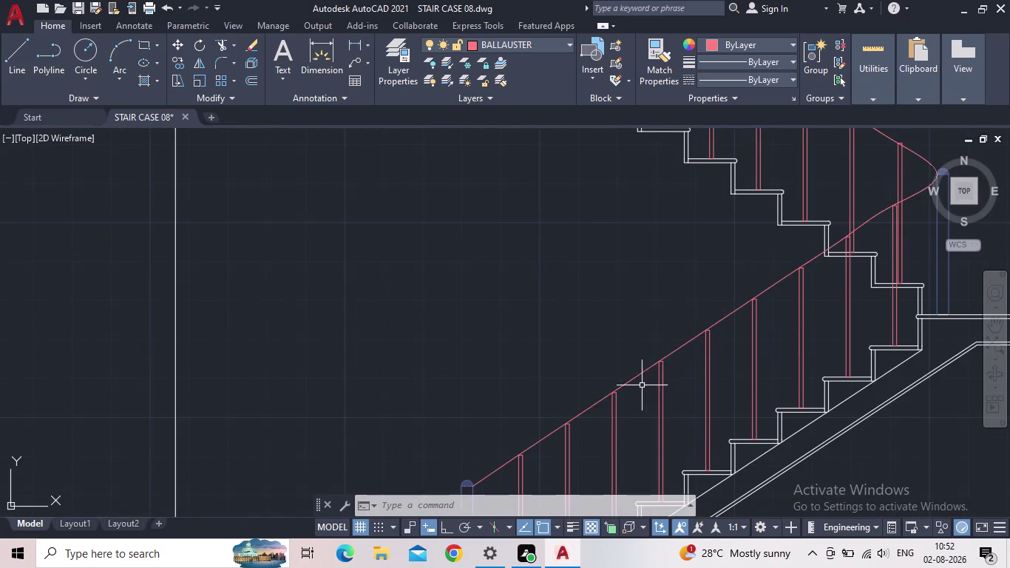
middle_drag(642, 366, 632, 318)
scroll(down, 3)
middle_drag(791, 207, 633, 352)
scroll(up, 3)
scroll(up, 3)
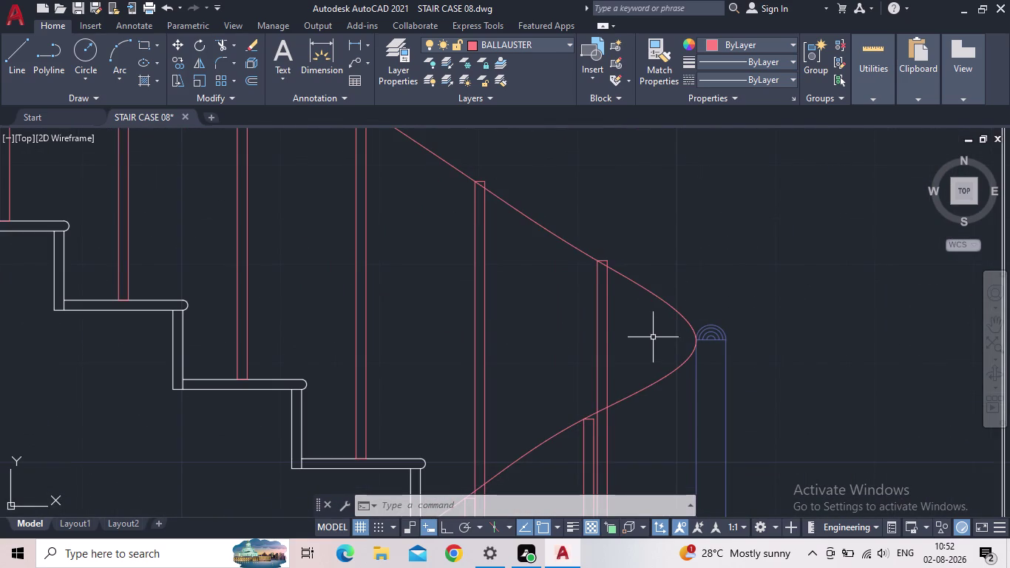
click(674, 307)
scroll(down, 3)
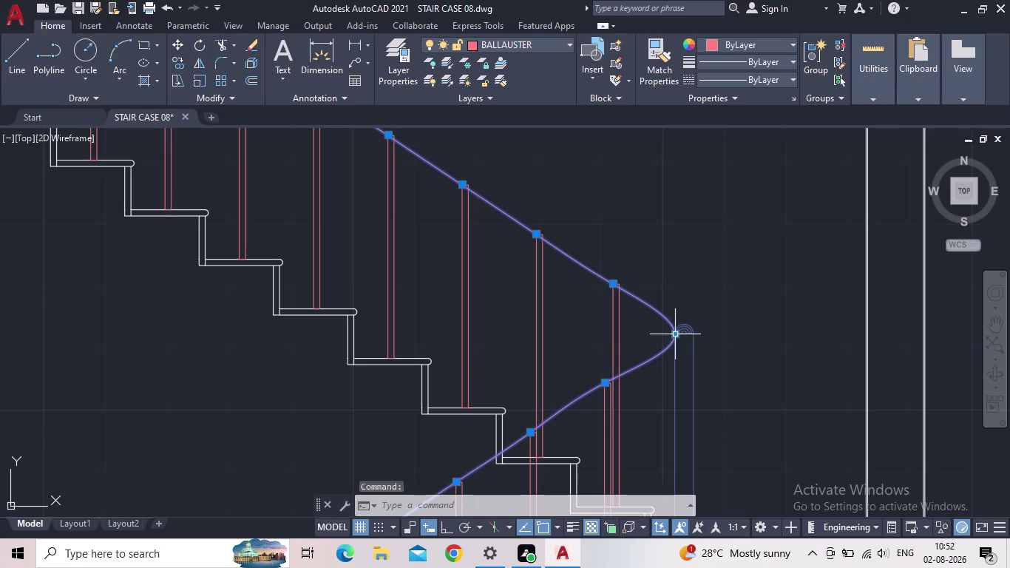
key(Escape)
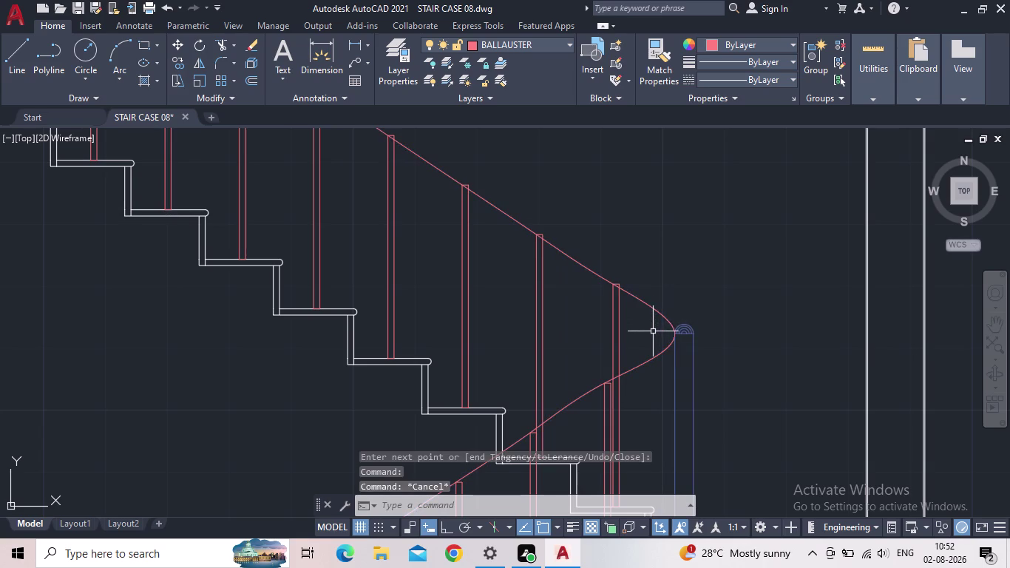
Cancel a trim and delete the handrail loop around the newel post.
key(t)
key(r)
key(Return)
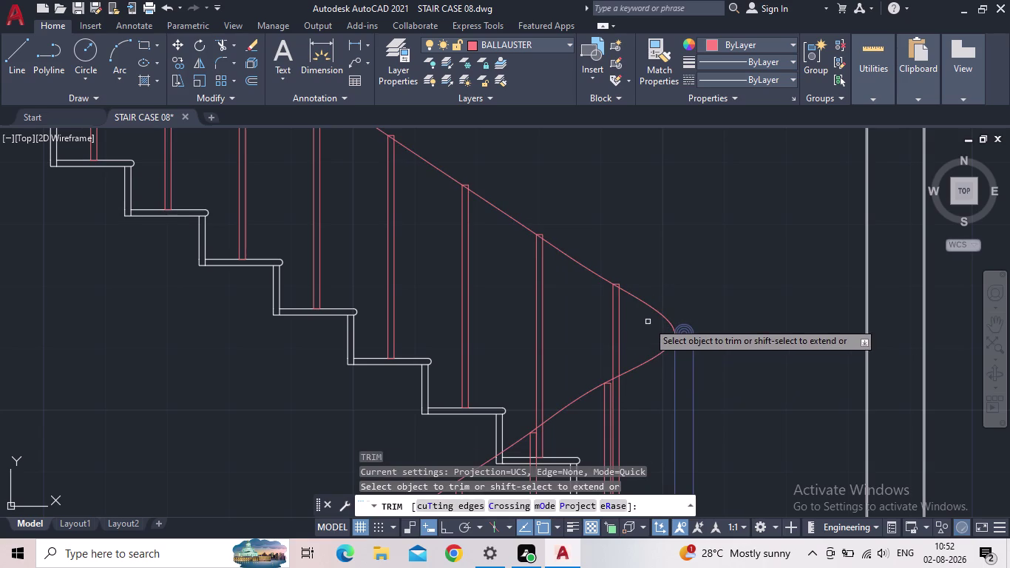
key(Escape)
click(658, 376)
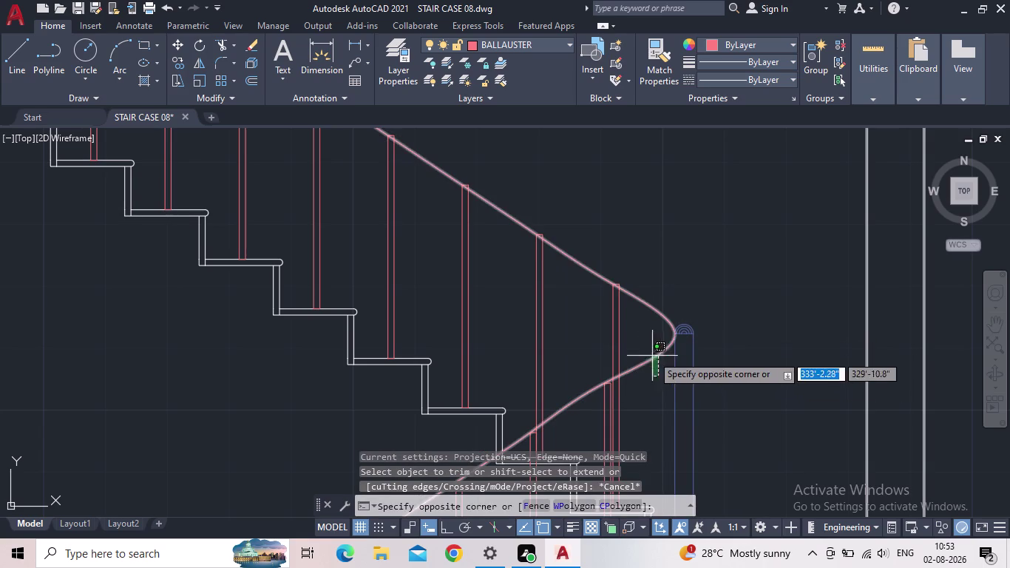
click(648, 351)
key(Delete)
scroll(down, 3)
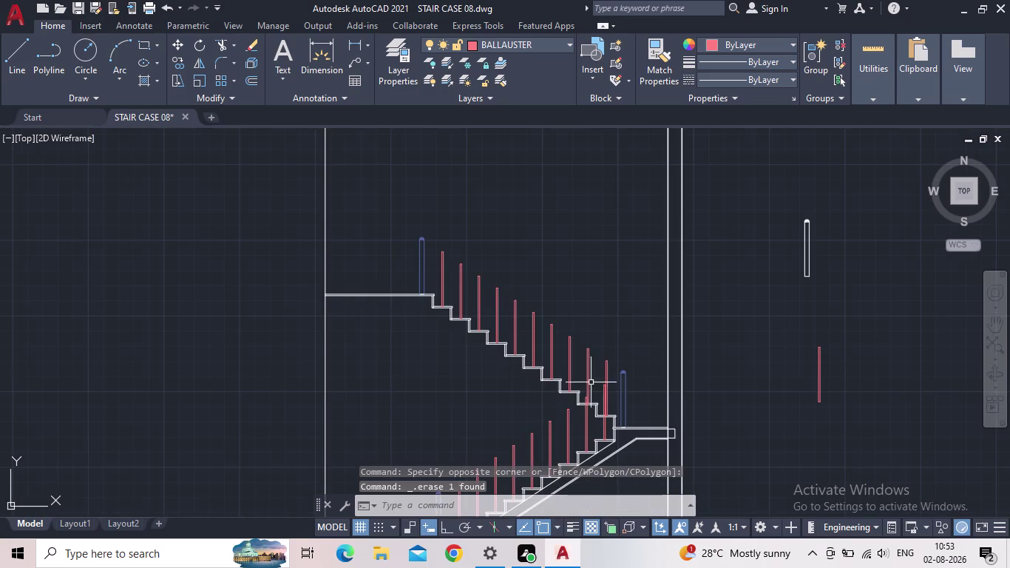
Start a new spline (SPL) at the lower newel post cap.
key(s)
key(p)
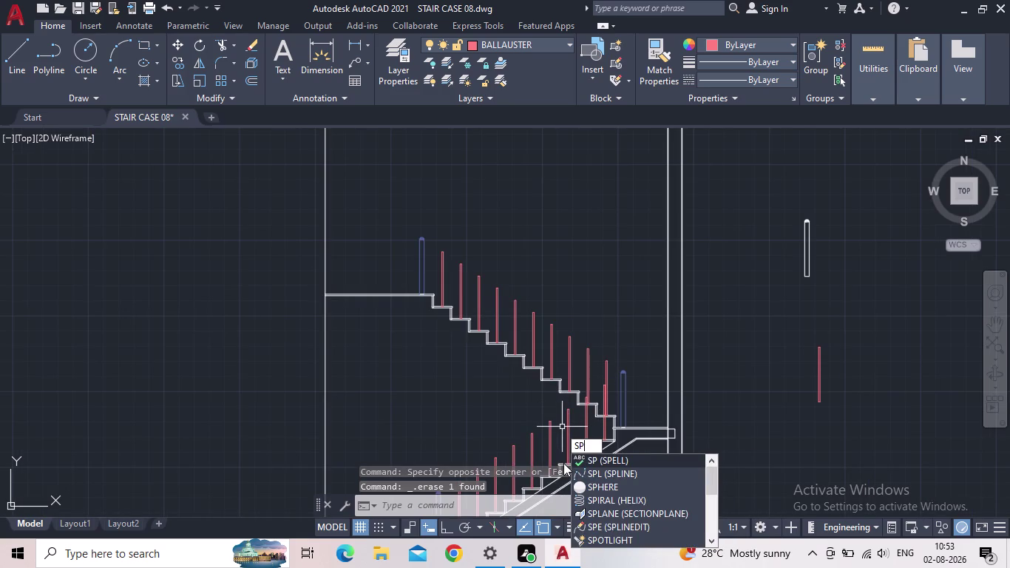
key(l)
key(Return)
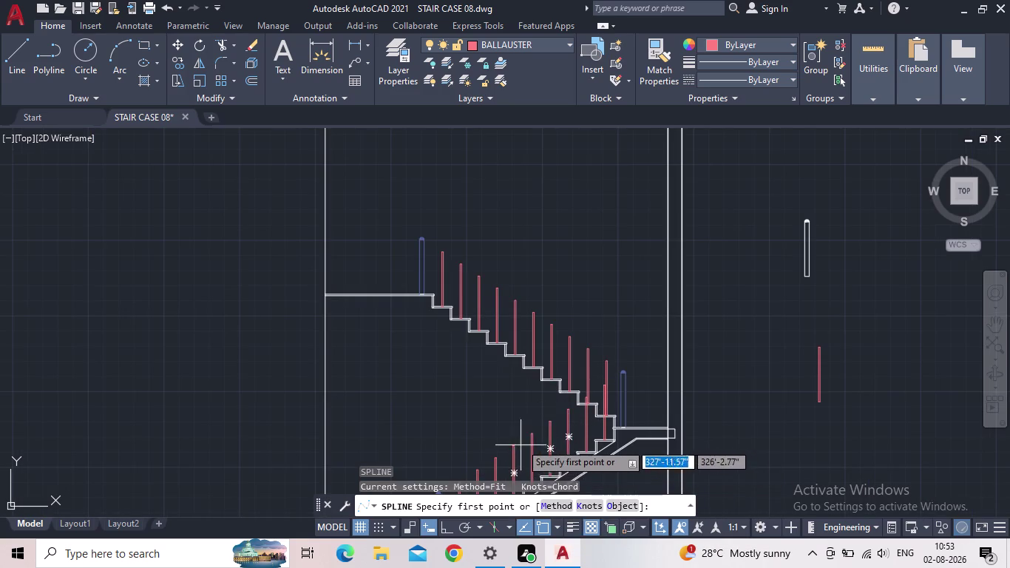
middle_drag(530, 437, 735, 277)
scroll(up, 3)
scroll(up, 3)
middle_drag(746, 296, 744, 302)
scroll(up, 3)
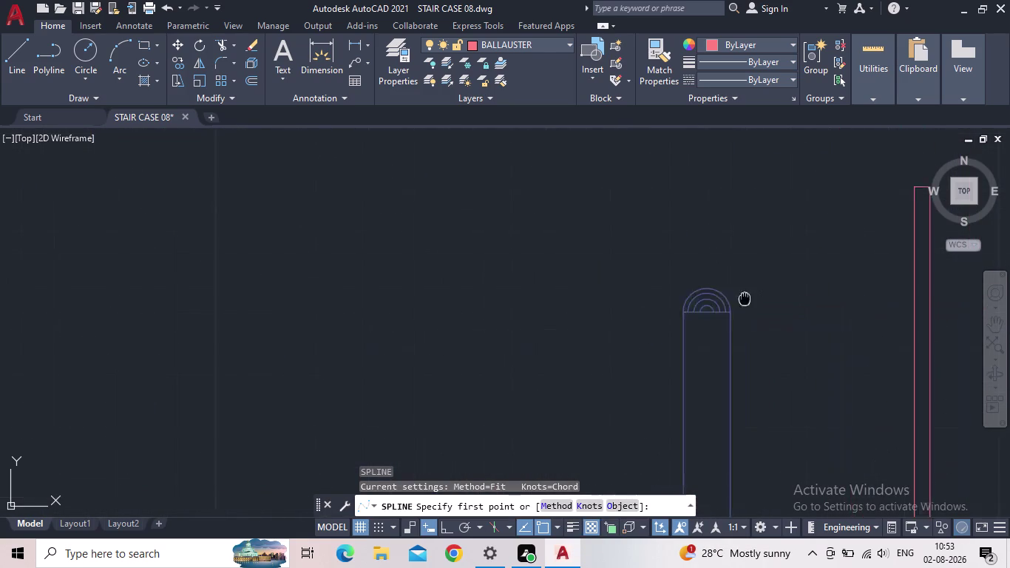
middle_drag(744, 301, 559, 354)
drag(546, 371, 561, 361)
click(724, 245)
Add spline points on successive baluster tops up the stair.
middle_drag(777, 216, 389, 389)
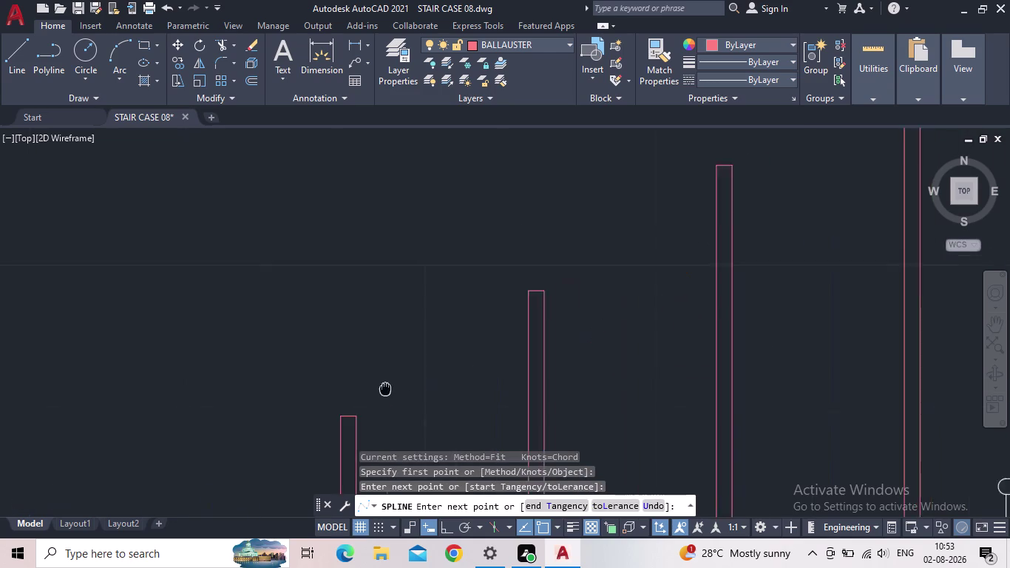
middle_drag(389, 389, 383, 390)
scroll(down, 3)
click(463, 330)
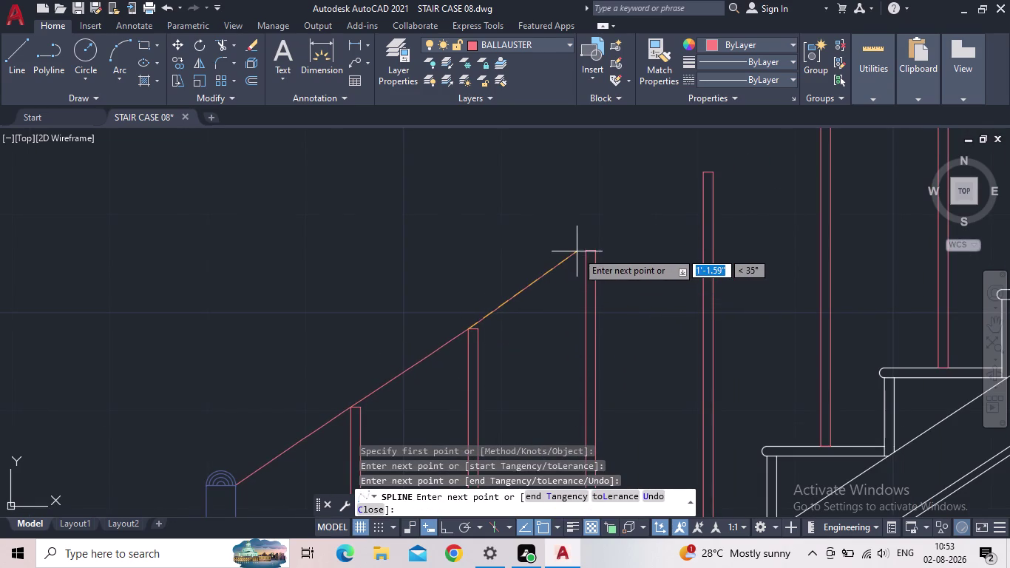
click(584, 252)
click(701, 178)
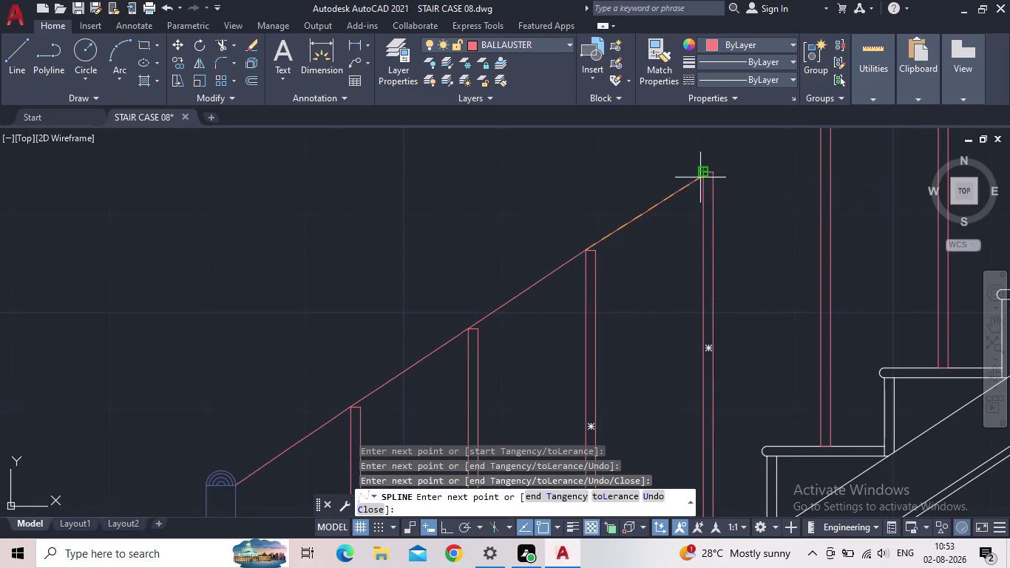
middle_drag(757, 171, 503, 393)
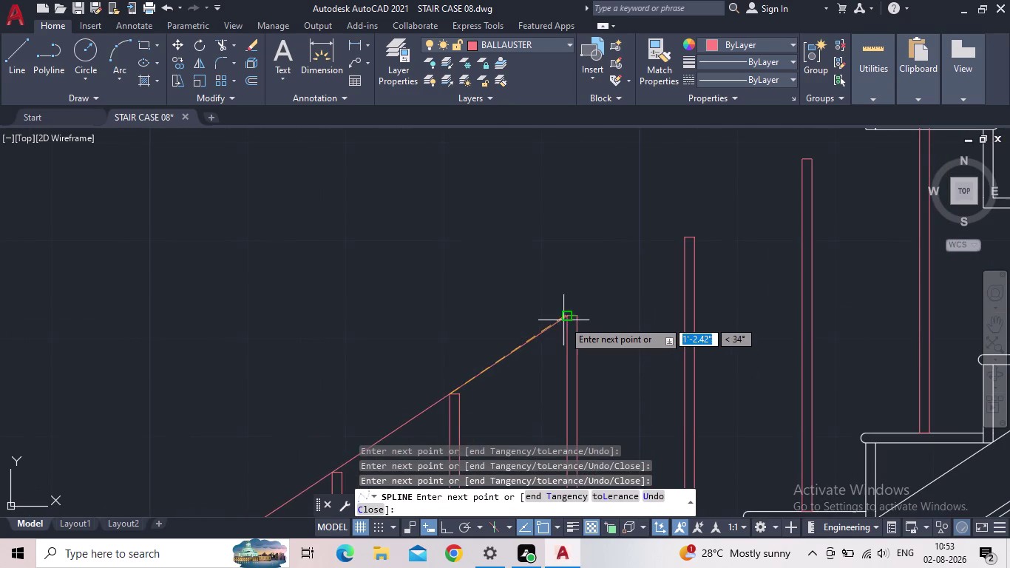
click(564, 320)
click(684, 241)
middle_drag(762, 218, 608, 389)
click(650, 333)
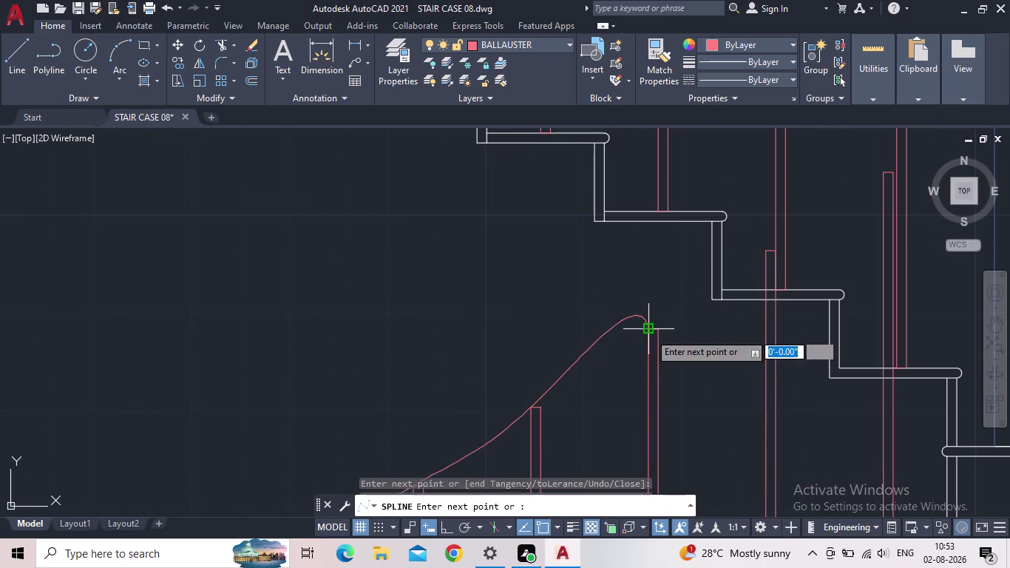
click(766, 254)
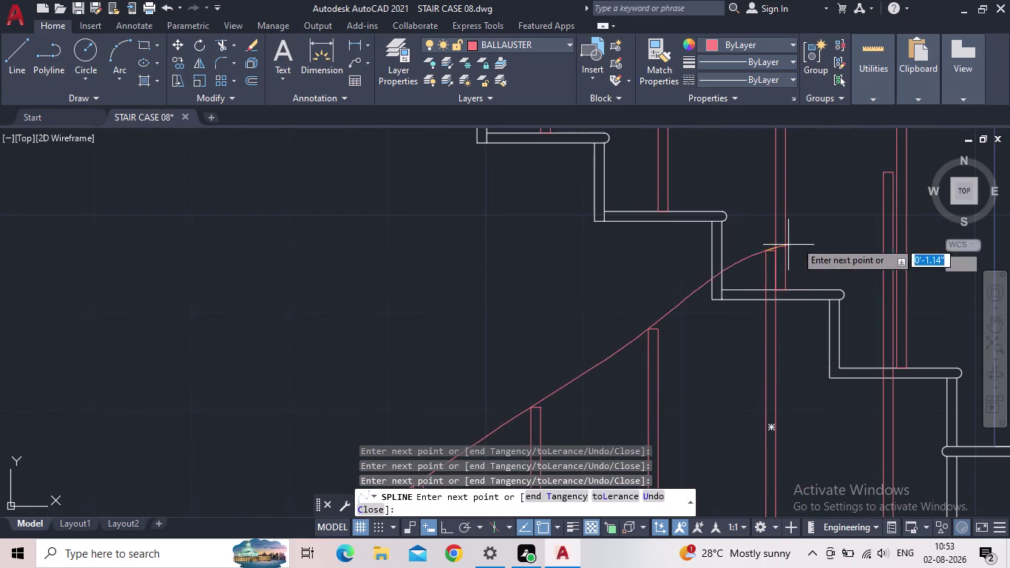
Pass through the last baluster and end the spline at the upper post cap.
middle_drag(848, 191, 634, 301)
scroll(up, 3)
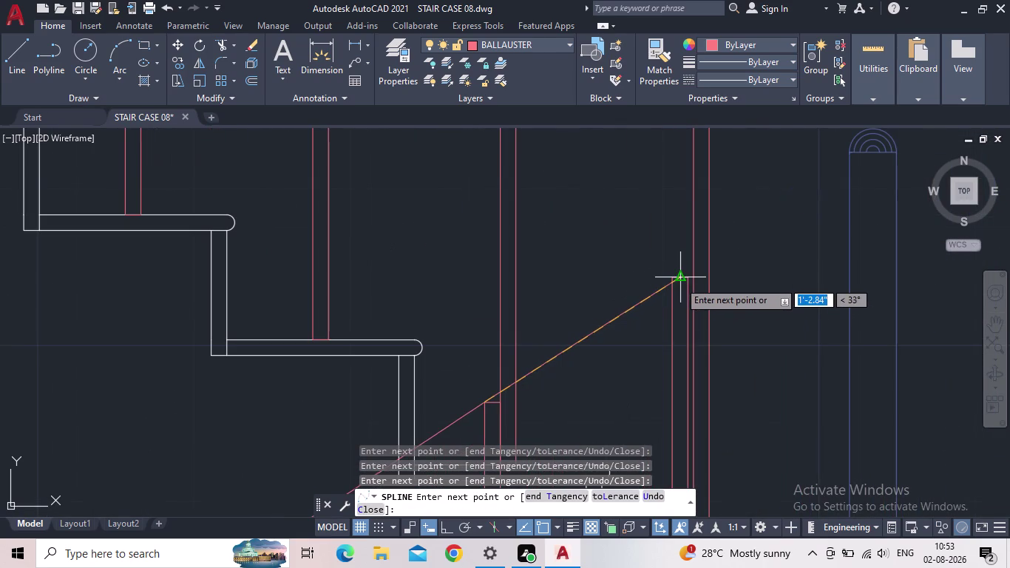
click(671, 280)
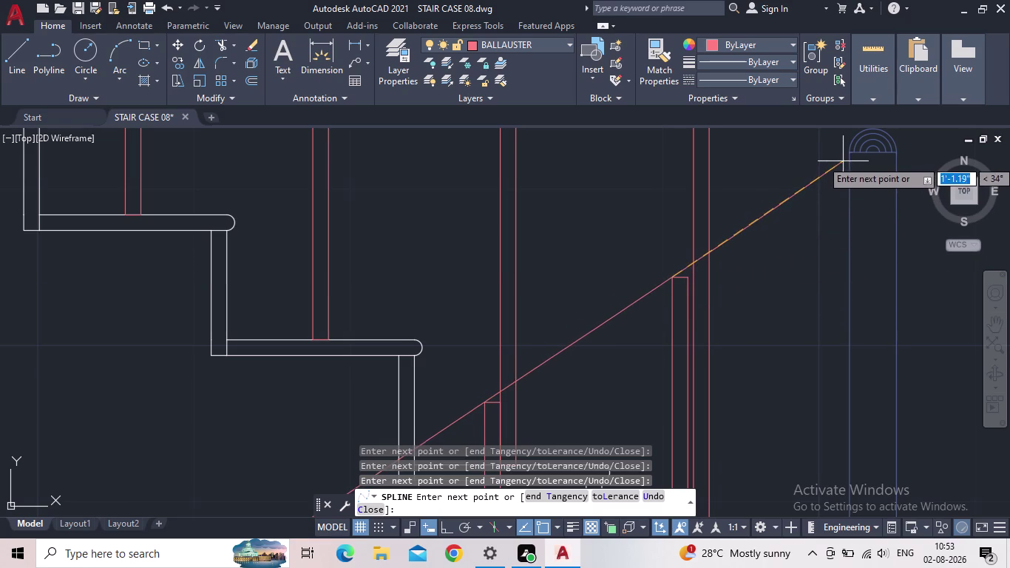
click(849, 154)
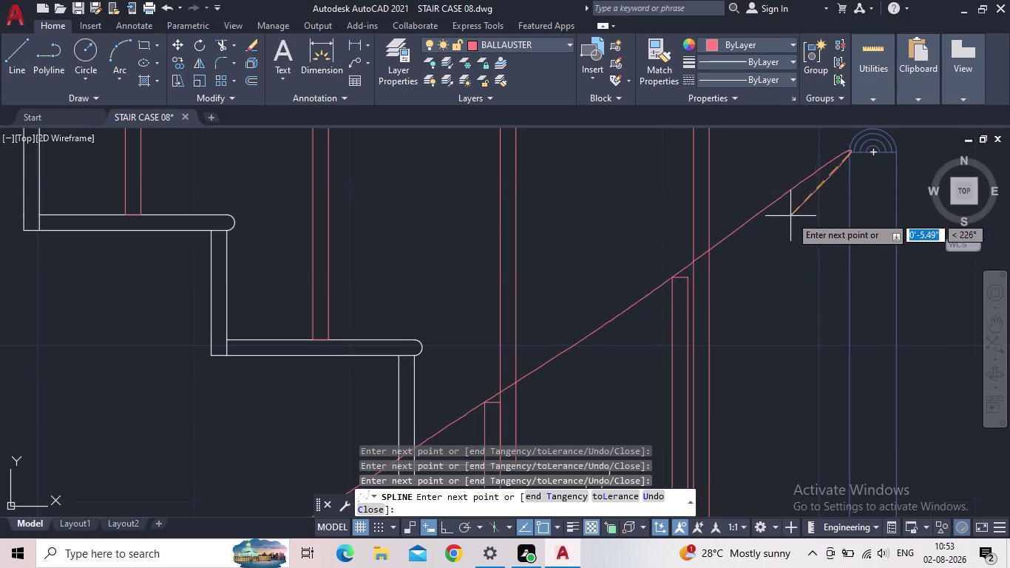
key(Return)
Review the whole handrail and select the new spline.
scroll(down, 3)
middle_drag(725, 364, 829, 223)
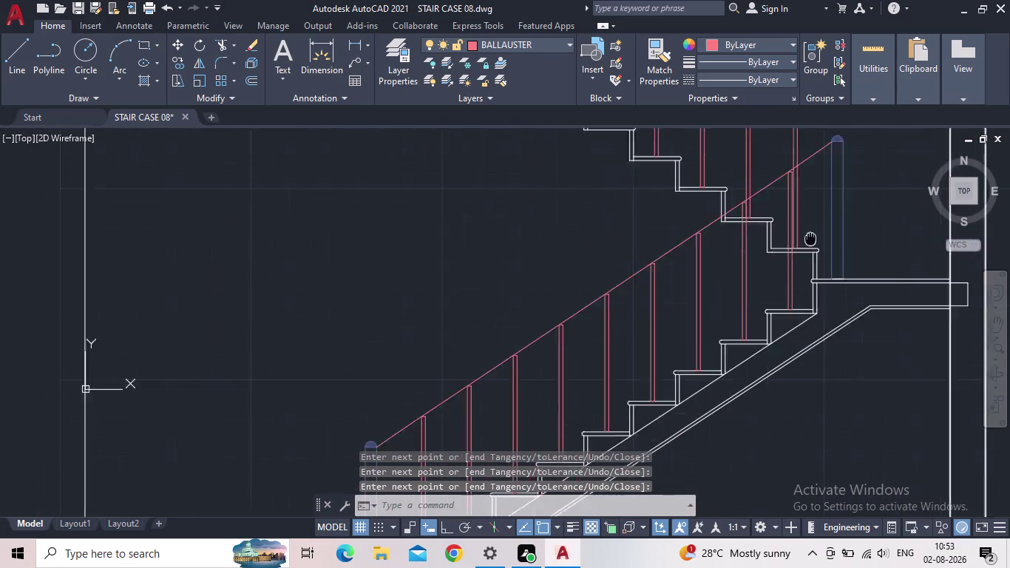
scroll(down, 3)
scroll(up, 3)
middle_drag(607, 334, 583, 302)
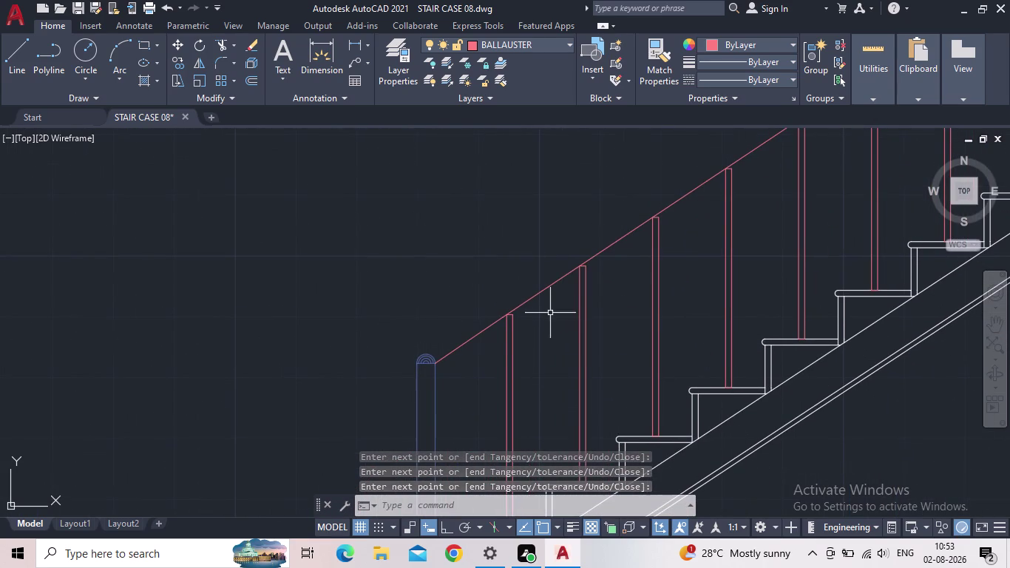
click(483, 333)
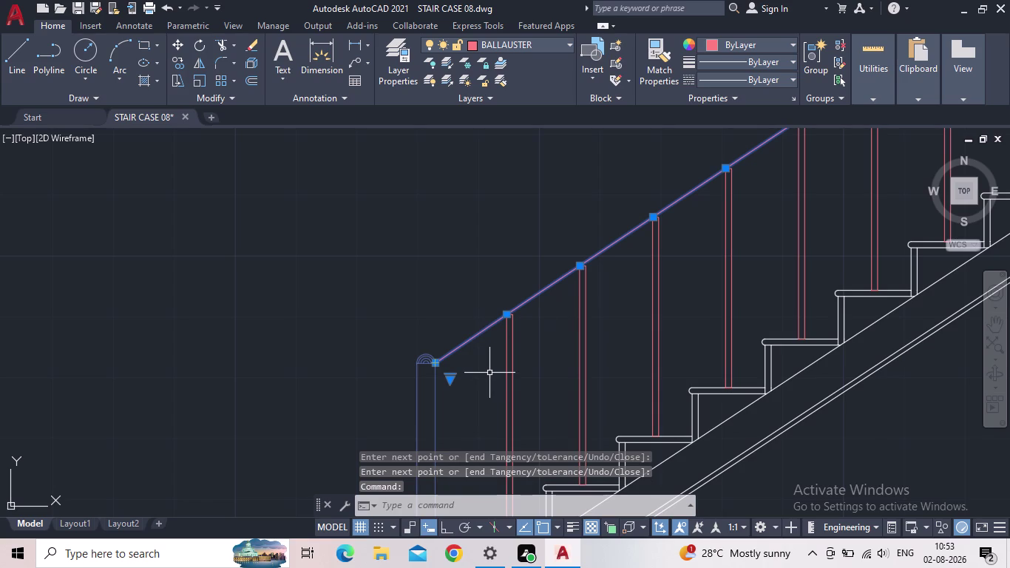
Start the COPY command (CO) on the selected handrail spline.
text(CO)
key(Return)
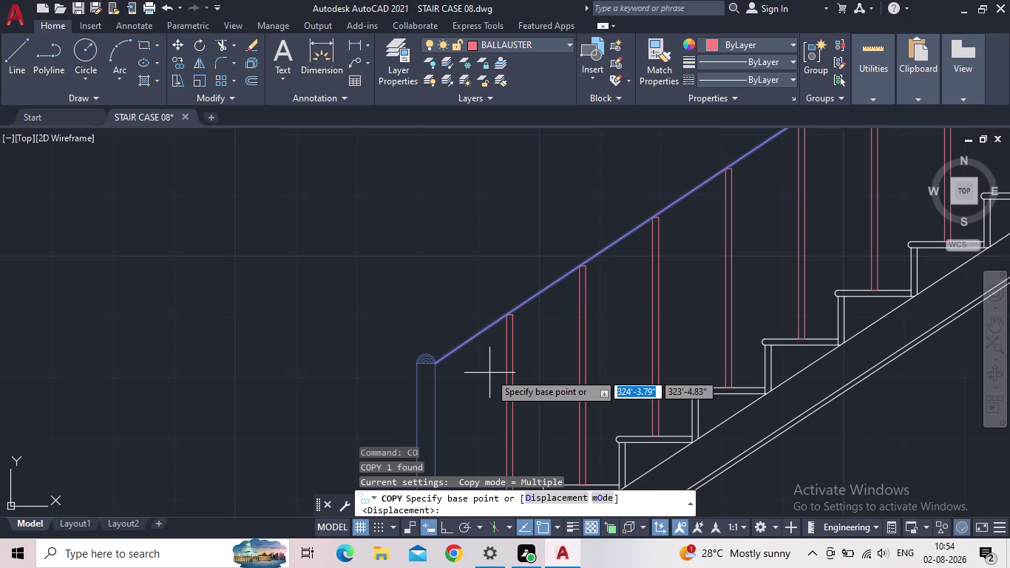
Enter a 2-inch displacement, then cancel the first copy attempt.
key(2)
key(shift+quotedbl)
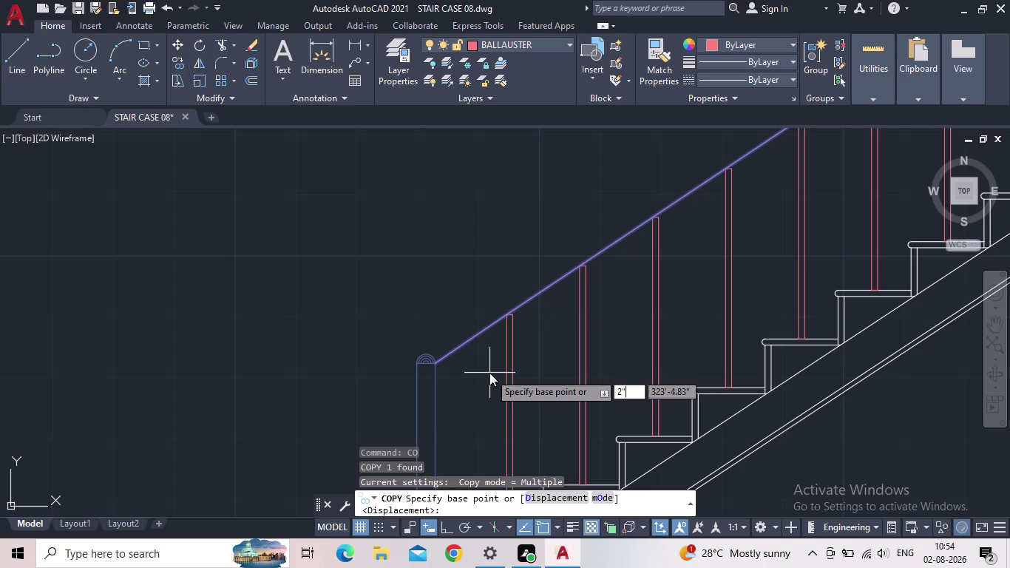
key(Return)
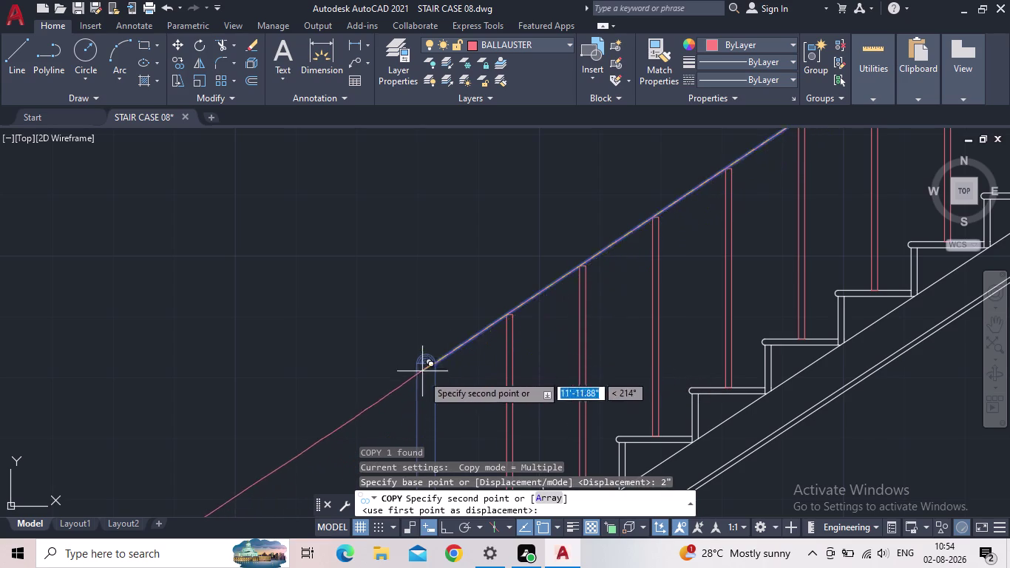
scroll(down, 3)
scroll(down, 3)
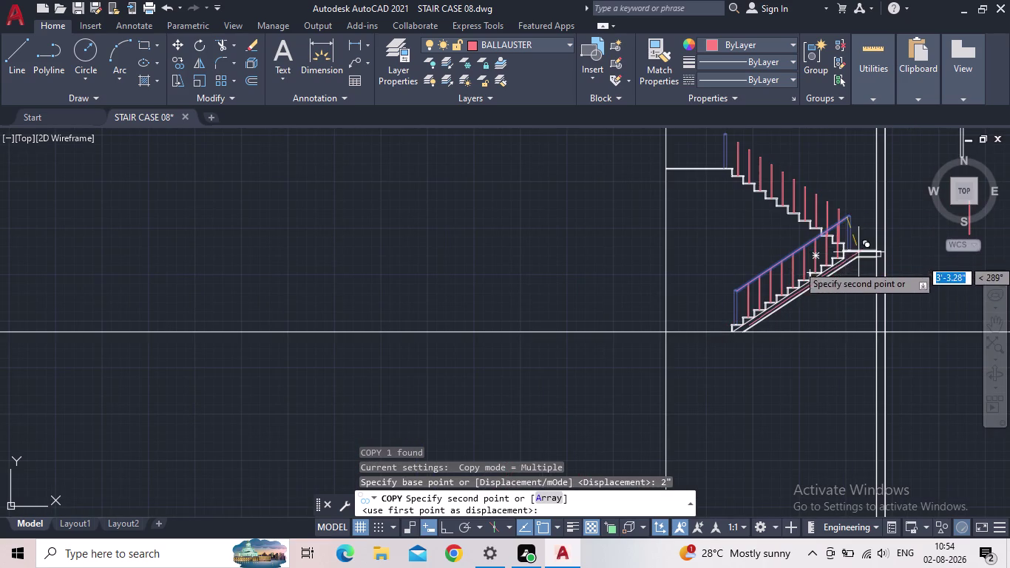
key(Escape)
scroll(up, 3)
scroll(up, 3)
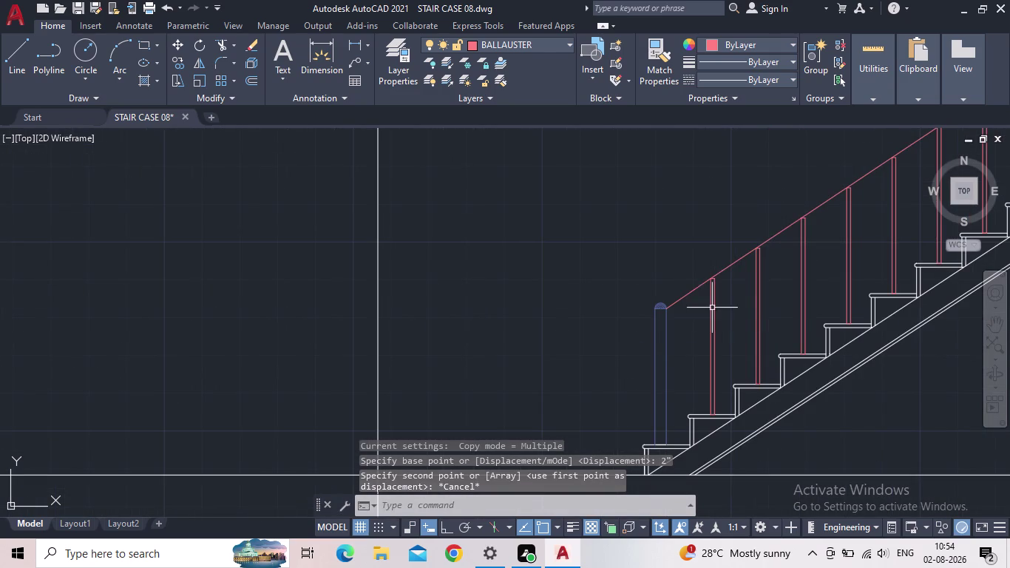
Copy the handrail 2 inches straight down from the post's top corner.
click(703, 312)
click(675, 287)
key(c)
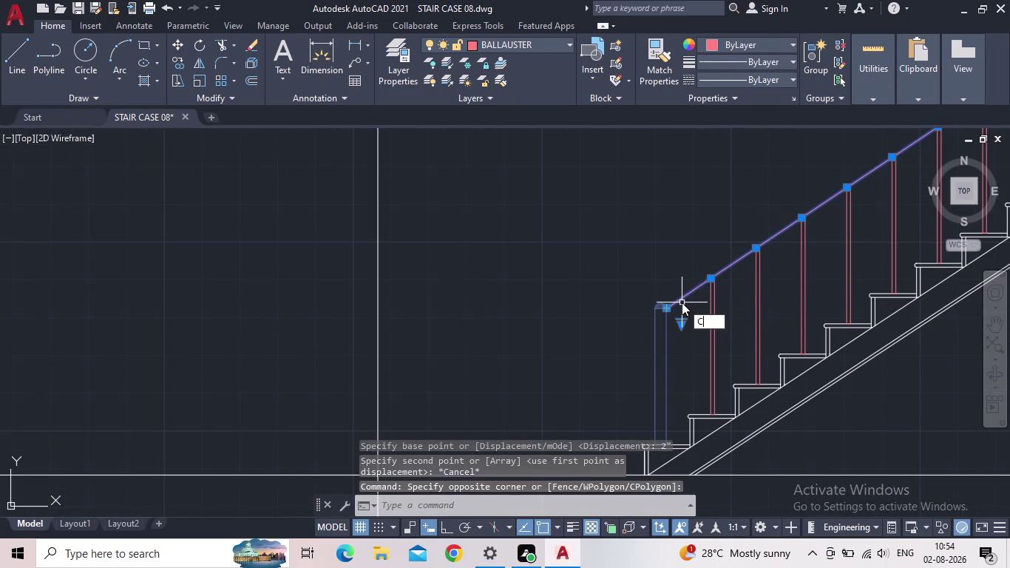
key(o)
key(Return)
scroll(up, 3)
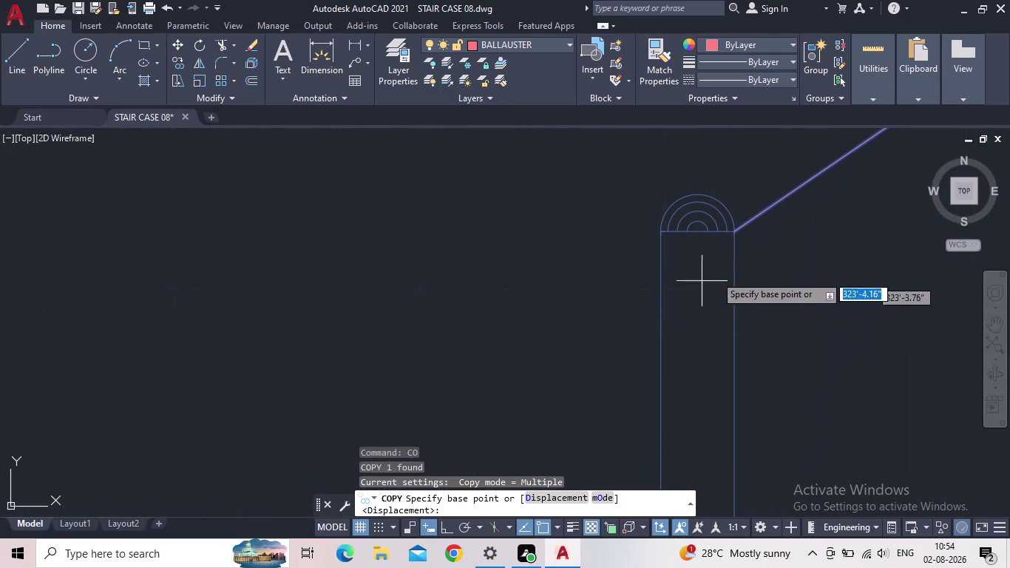
click(734, 235)
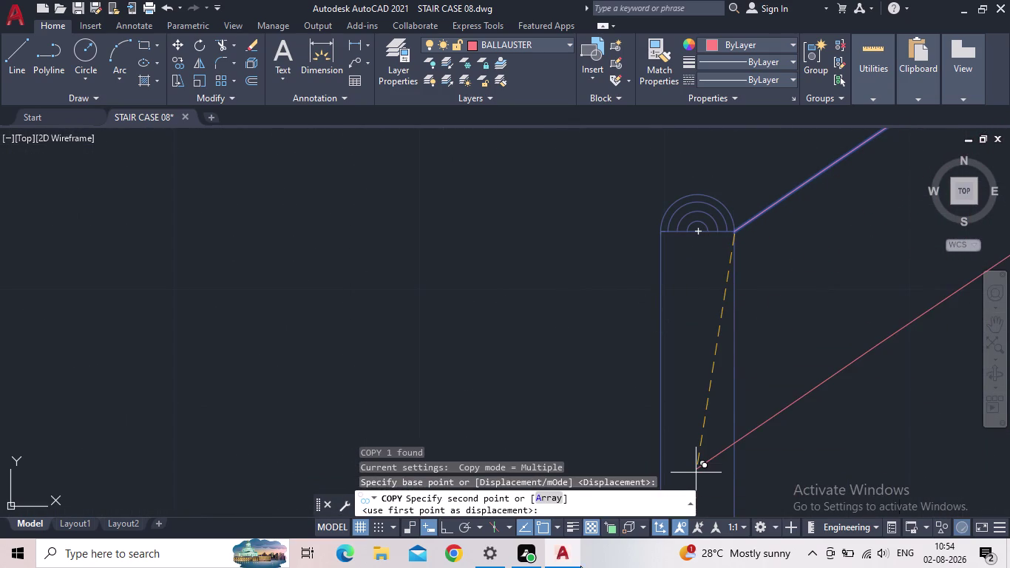
click(444, 525)
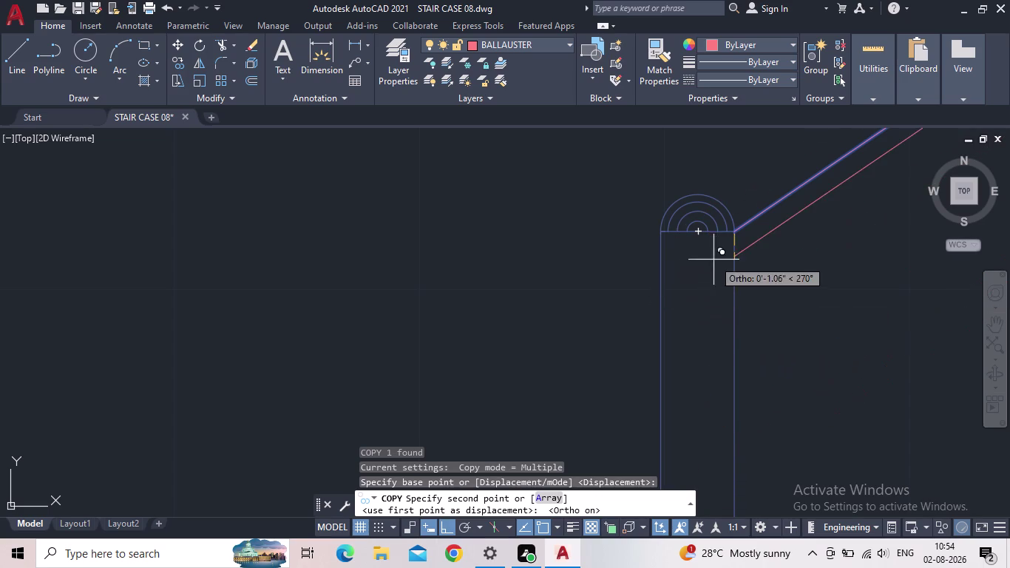
text(2)
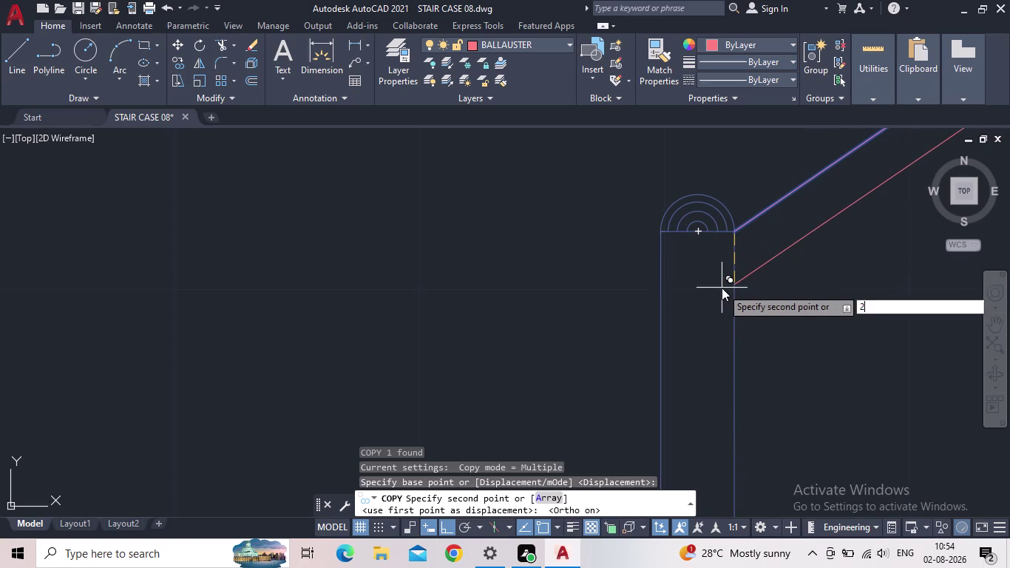
text(")
key(Return)
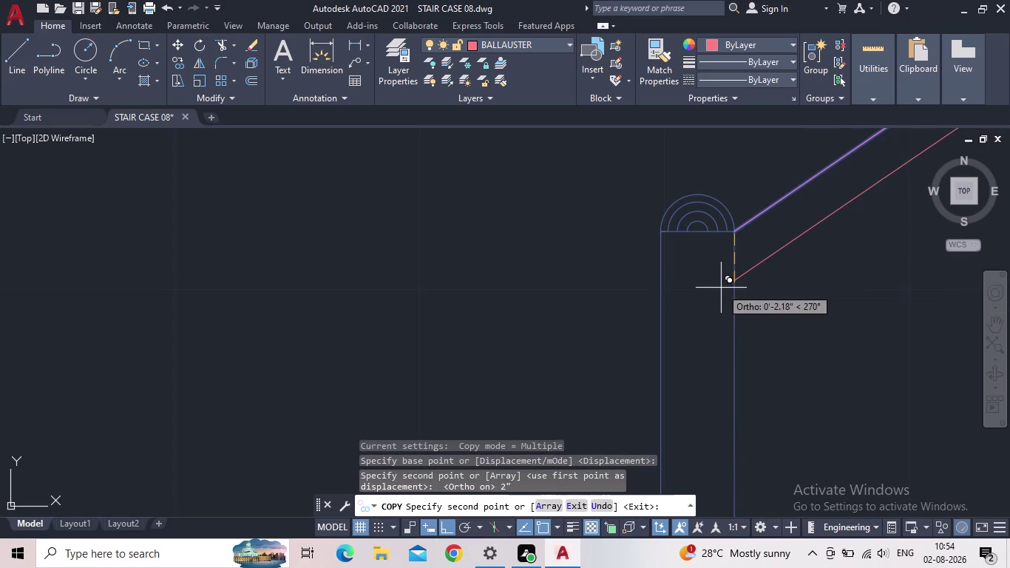
Inspect both handrails along the stair and end the copy command.
scroll(down, 3)
middle_drag(857, 357, 570, 366)
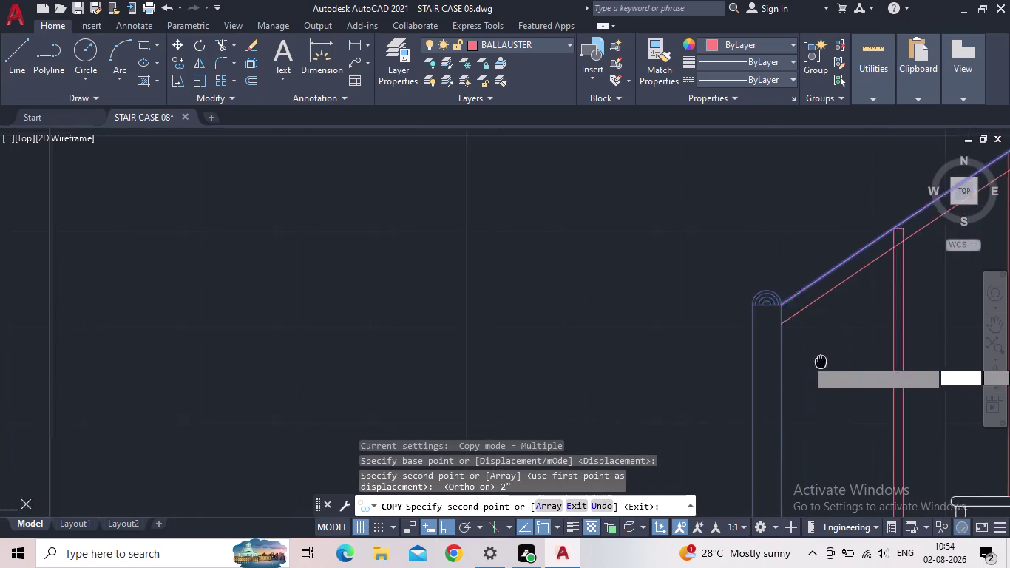
middle_drag(569, 367, 463, 365)
scroll(down, 3)
middle_drag(427, 242, 148, 301)
scroll(down, 3)
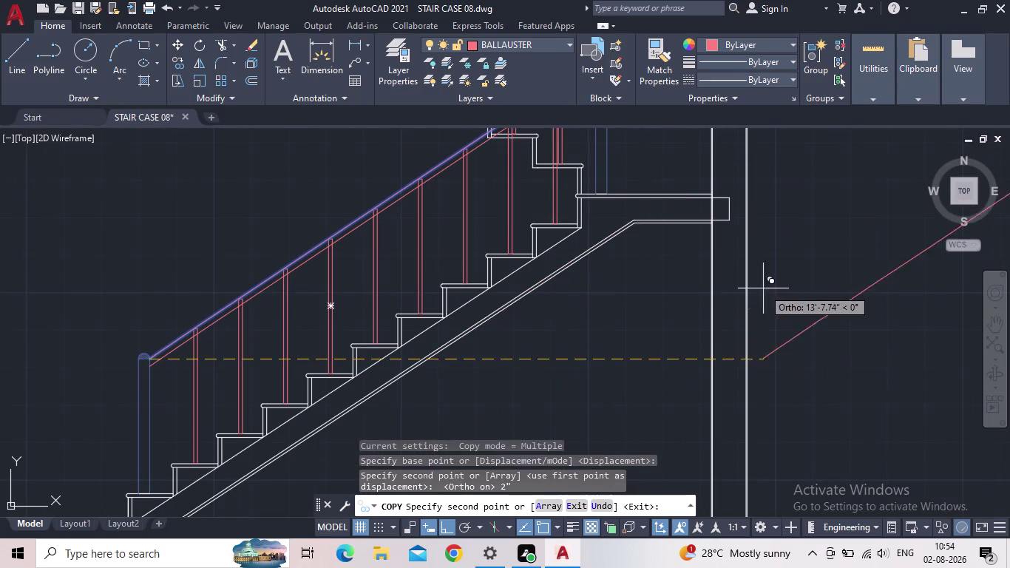
middle_drag(715, 298, 628, 567)
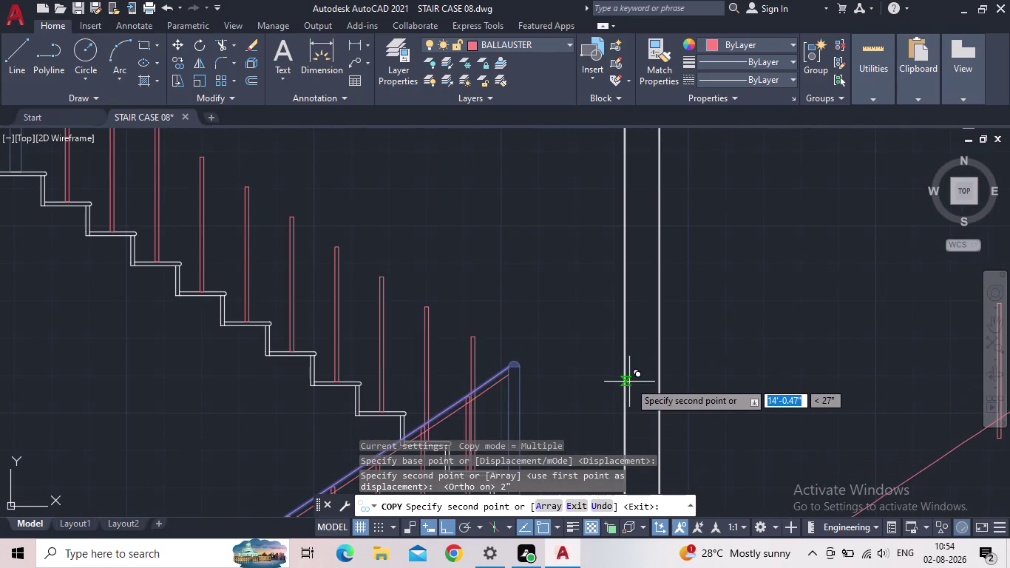
key(Escape)
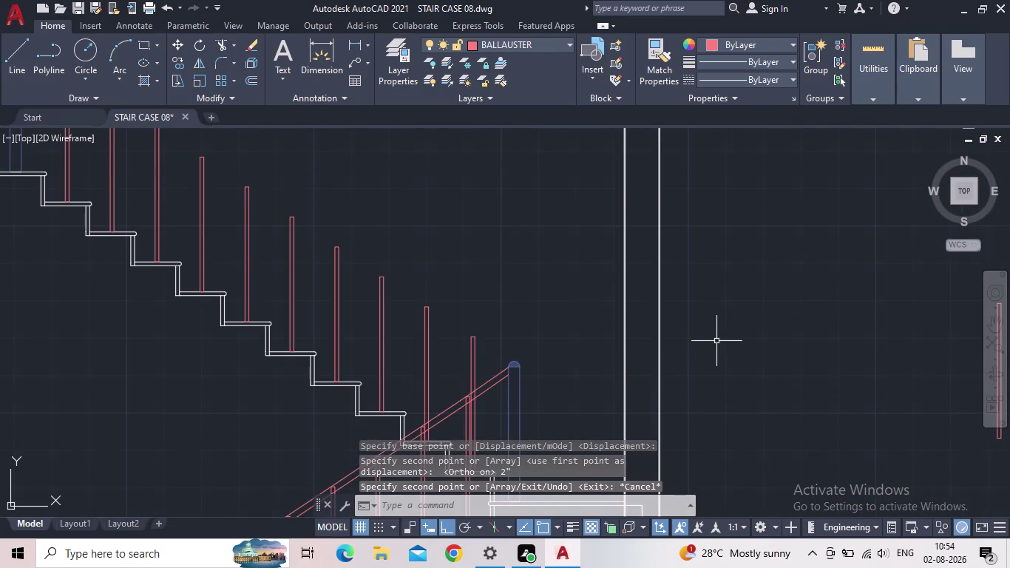
Pan and zoom around the upper newel post area.
middle_drag(719, 340, 917, 259)
scroll(down, 3)
middle_drag(796, 300, 648, 305)
scroll(up, 3)
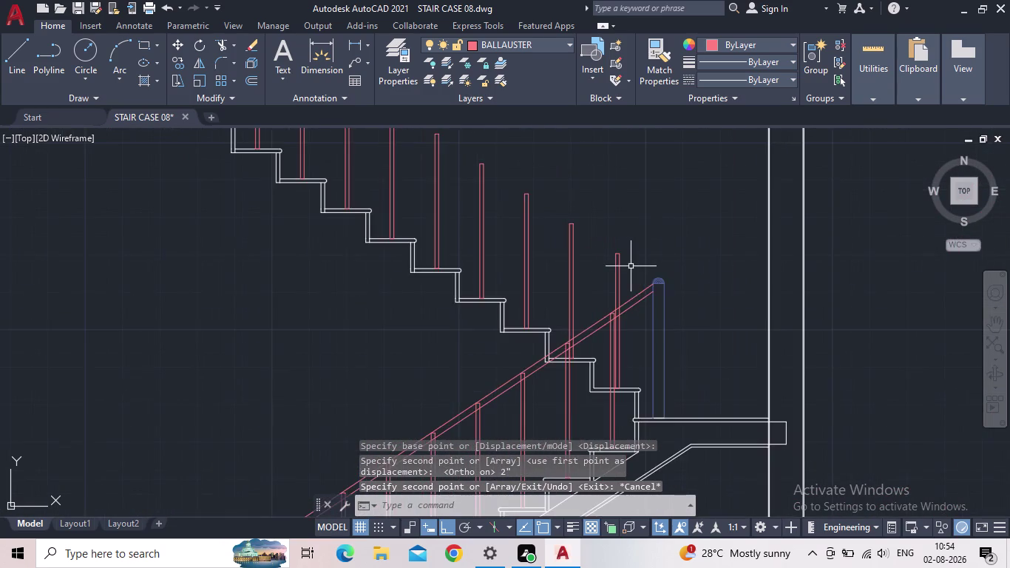
scroll(up, 3)
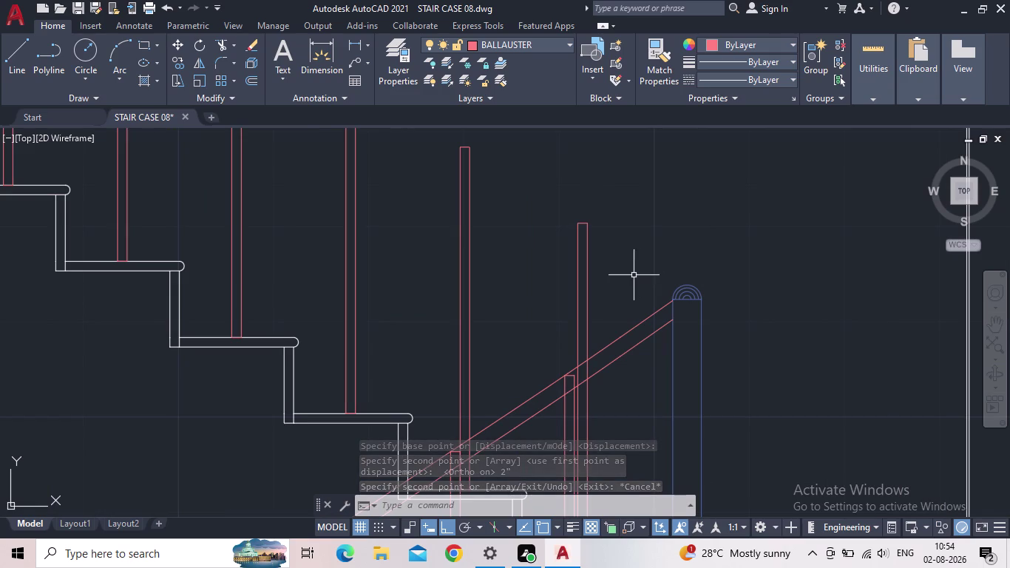
middle_drag(629, 287, 700, 304)
scroll(up, 3)
middle_drag(716, 332, 765, 381)
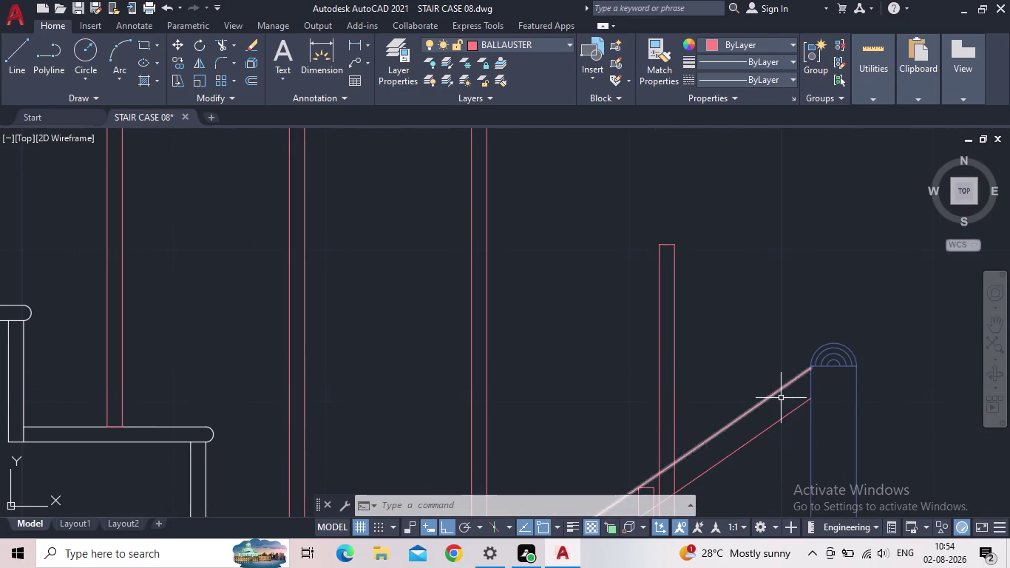
Clear the stray selection and cancel the accidental Copy command.
click(781, 398)
key(l)
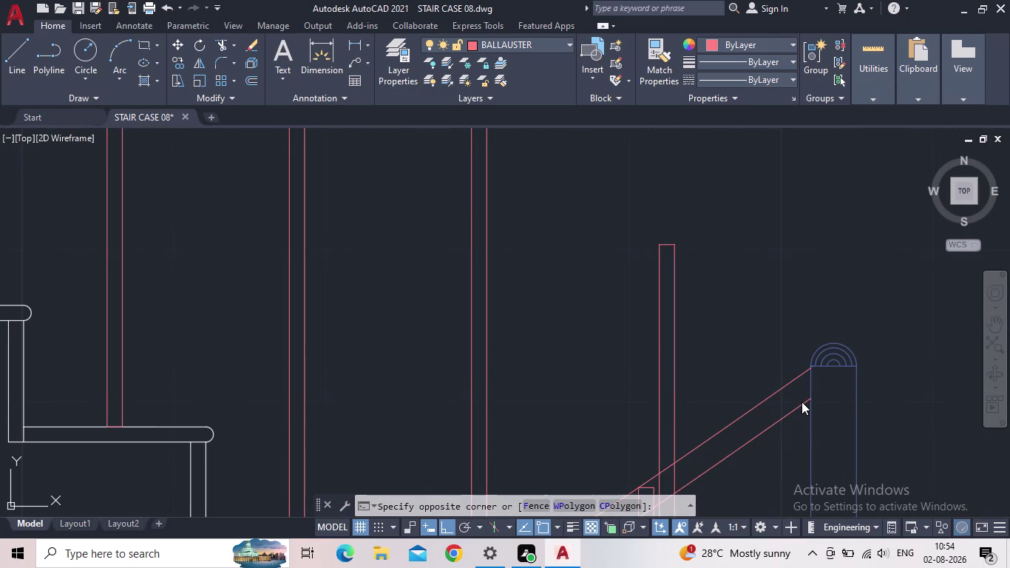
key(Escape)
key(space)
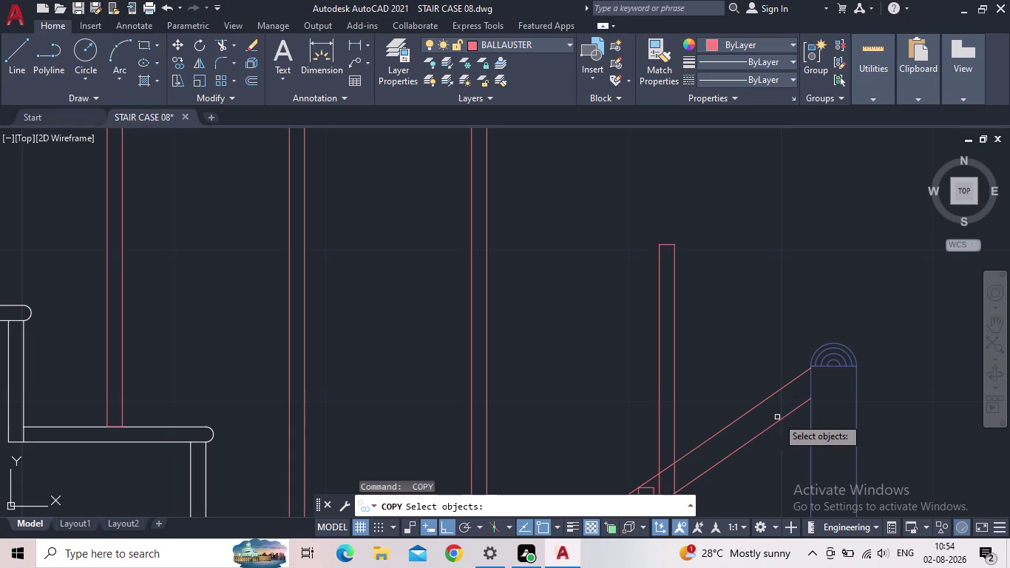
key(Escape)
Start a SPLINE handrail near the newel post through the first baluster tops.
key(s)
key(p)
key(l)
key(Return)
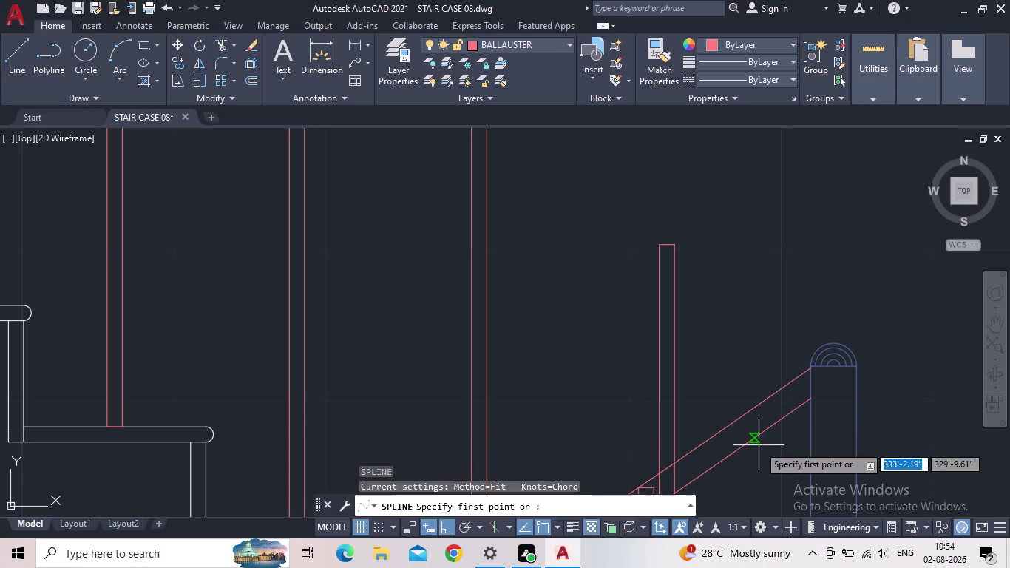
click(809, 401)
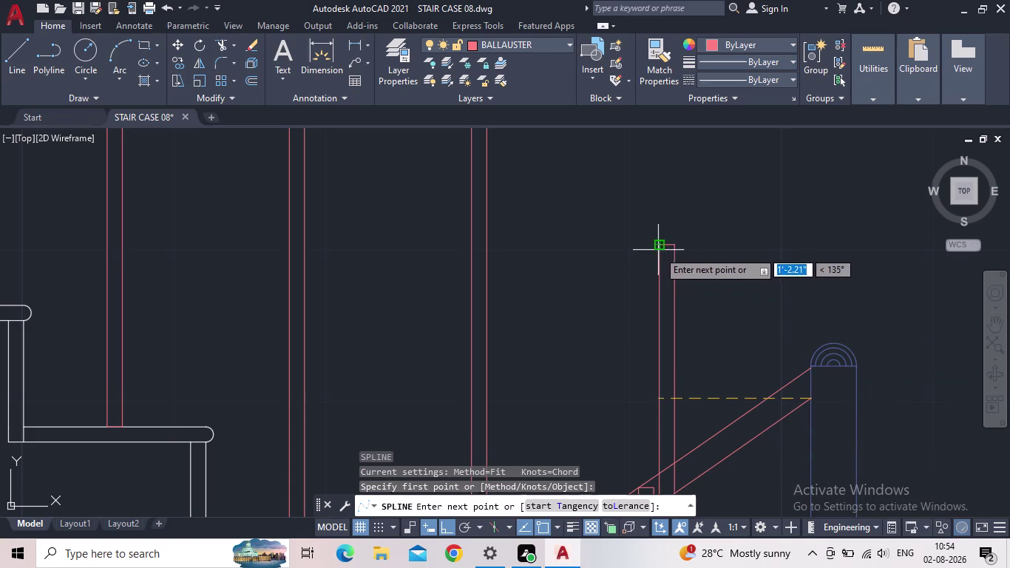
click(444, 523)
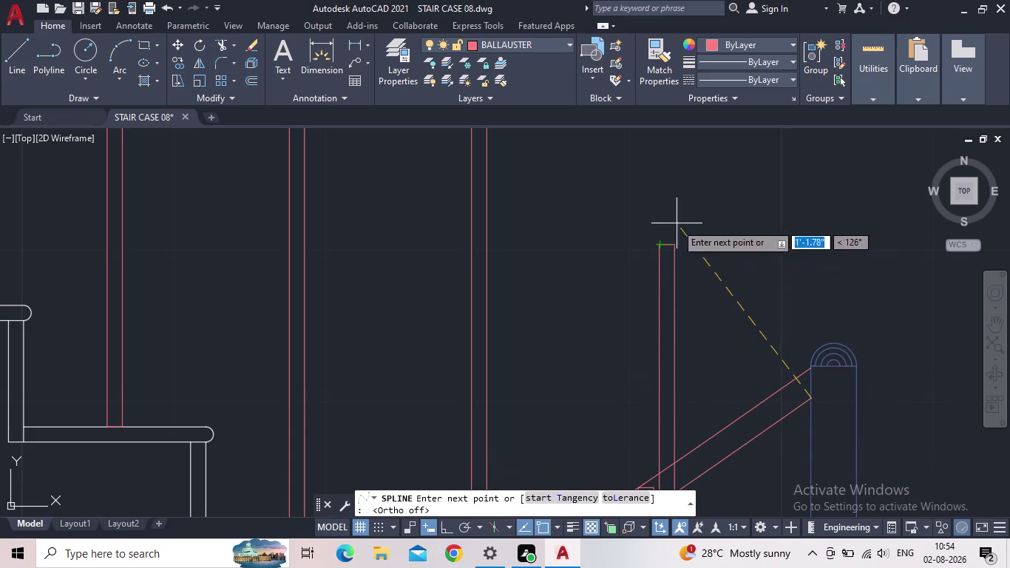
click(657, 247)
middle_drag(611, 222, 735, 395)
scroll(down, 3)
click(648, 338)
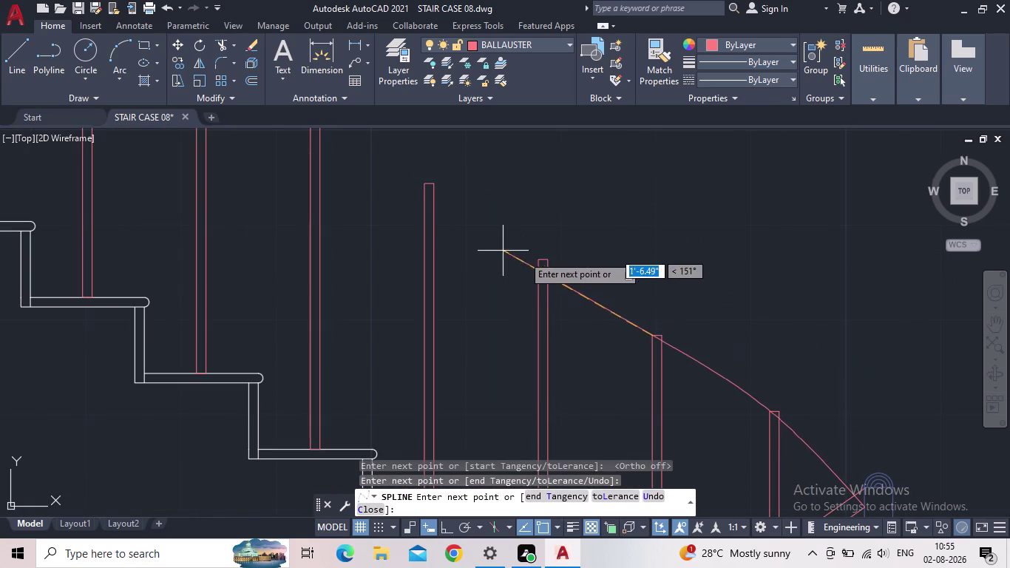
click(537, 262)
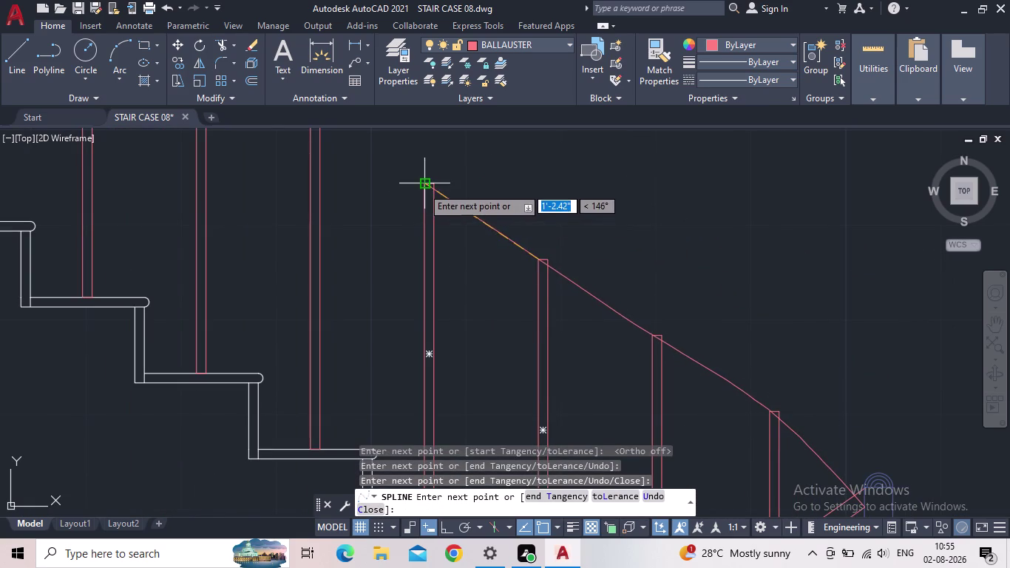
click(423, 187)
Continue the spline handrail through the next baluster tops up the staircase.
middle_drag(480, 256, 733, 416)
scroll(up, 3)
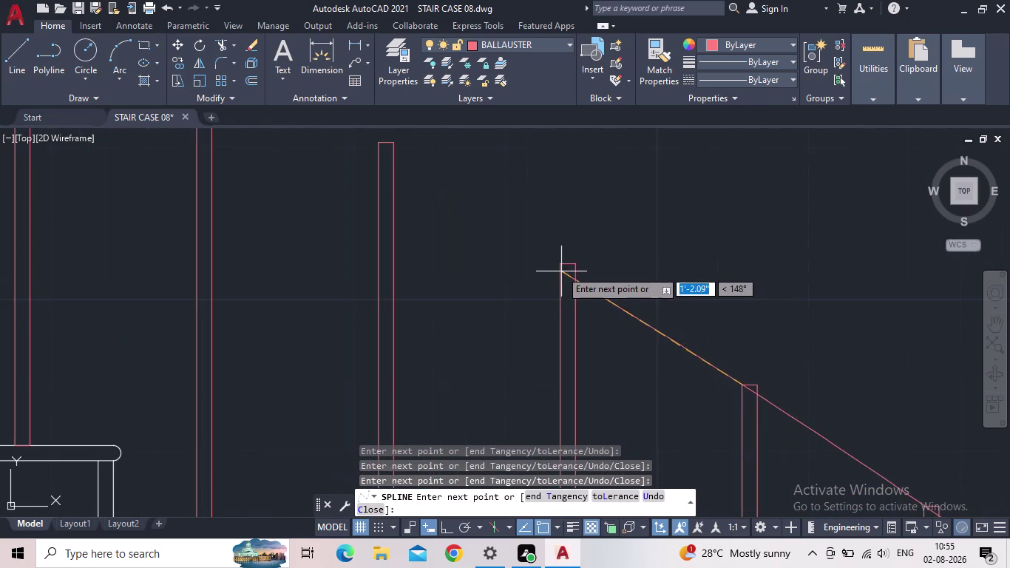
click(558, 268)
click(379, 148)
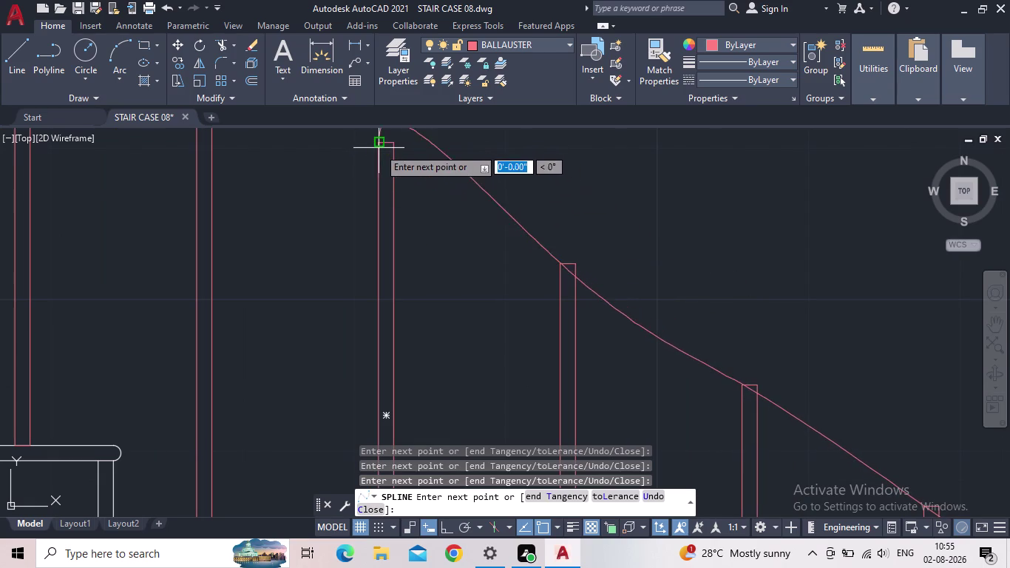
middle_drag(390, 190, 700, 440)
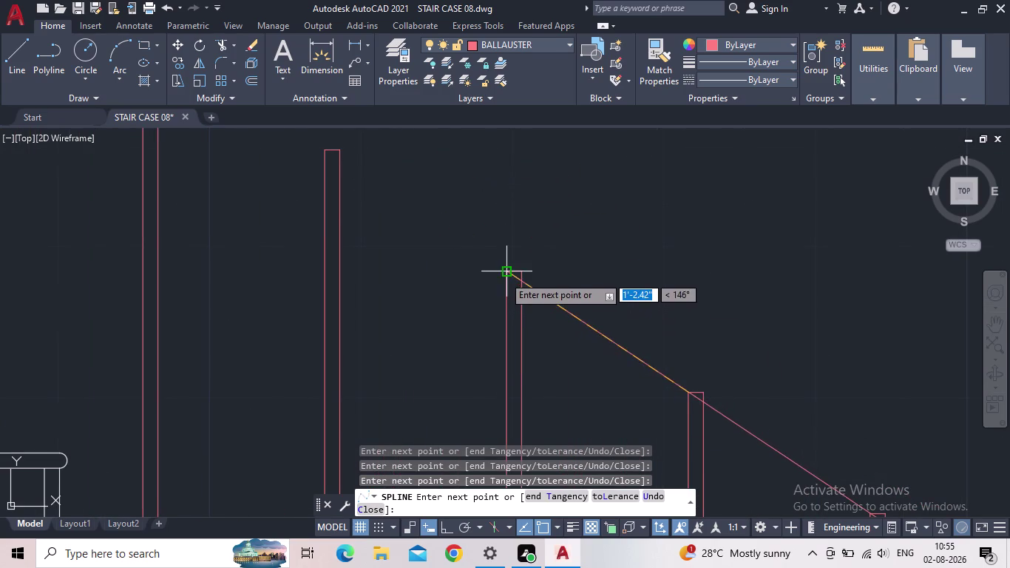
click(503, 276)
click(325, 151)
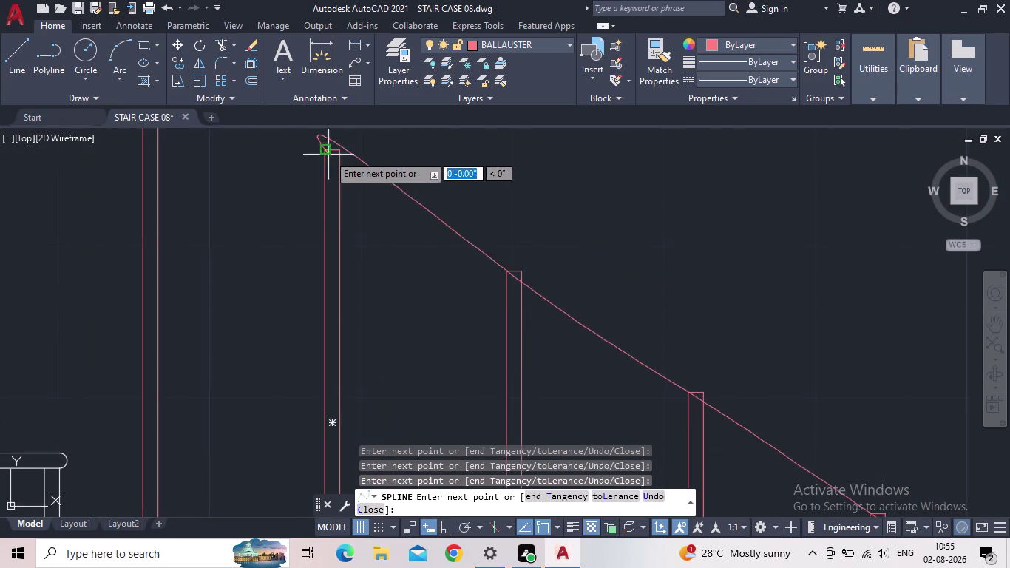
middle_drag(320, 196, 798, 488)
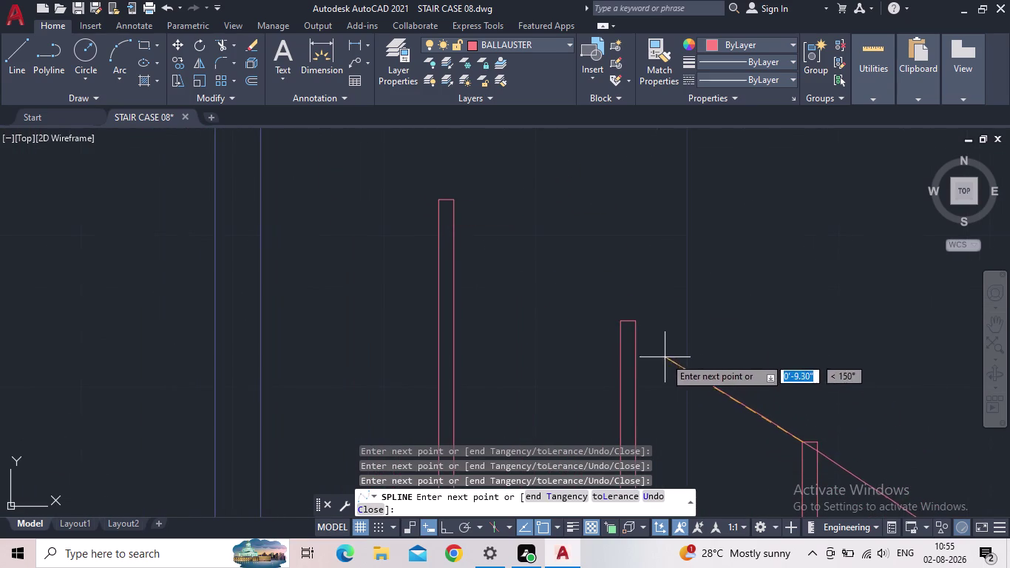
click(616, 322)
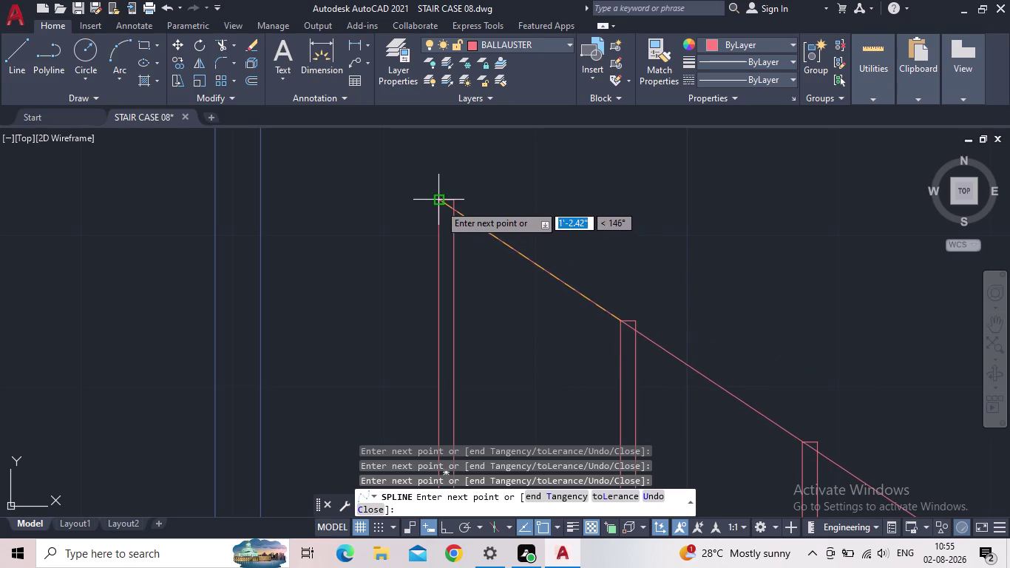
click(440, 203)
End the spline handrail on the upper capped newel post and finish it.
middle_drag(462, 229, 778, 427)
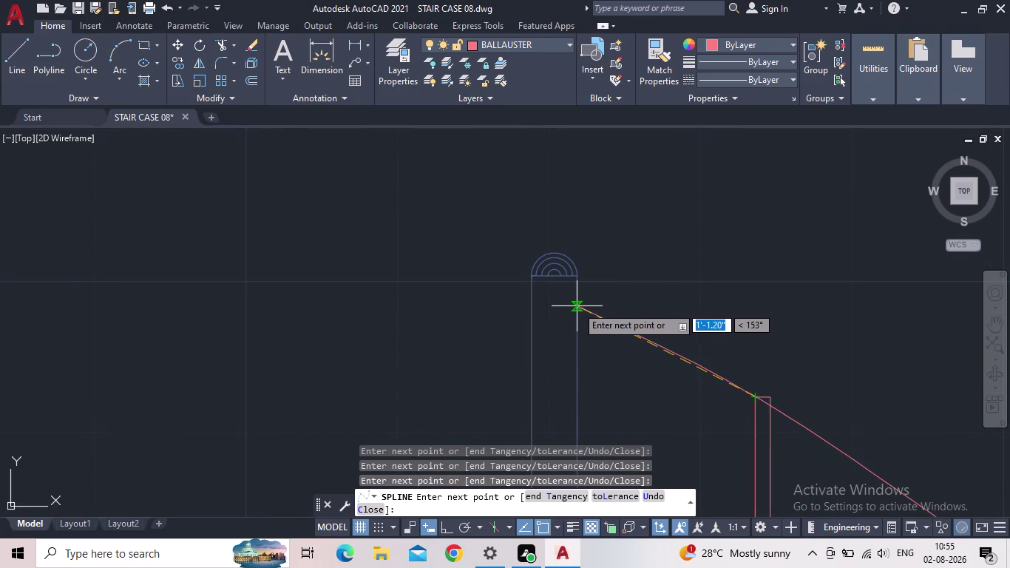
scroll(down, 3)
scroll(down, 3)
middle_drag(662, 331, 343, 174)
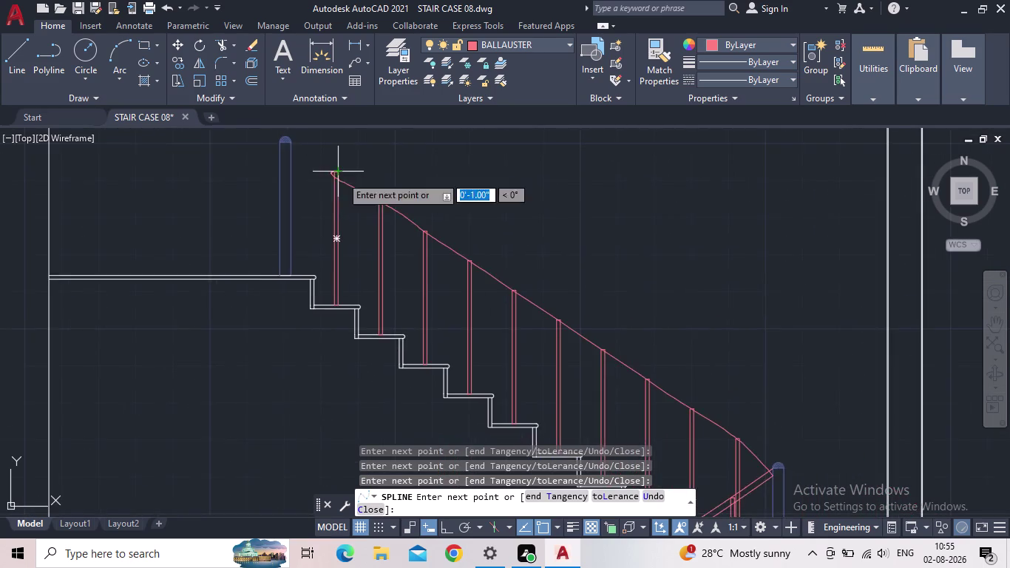
scroll(down, 3)
scroll(up, 3)
middle_drag(355, 243, 555, 390)
scroll(up, 3)
scroll(up, 3)
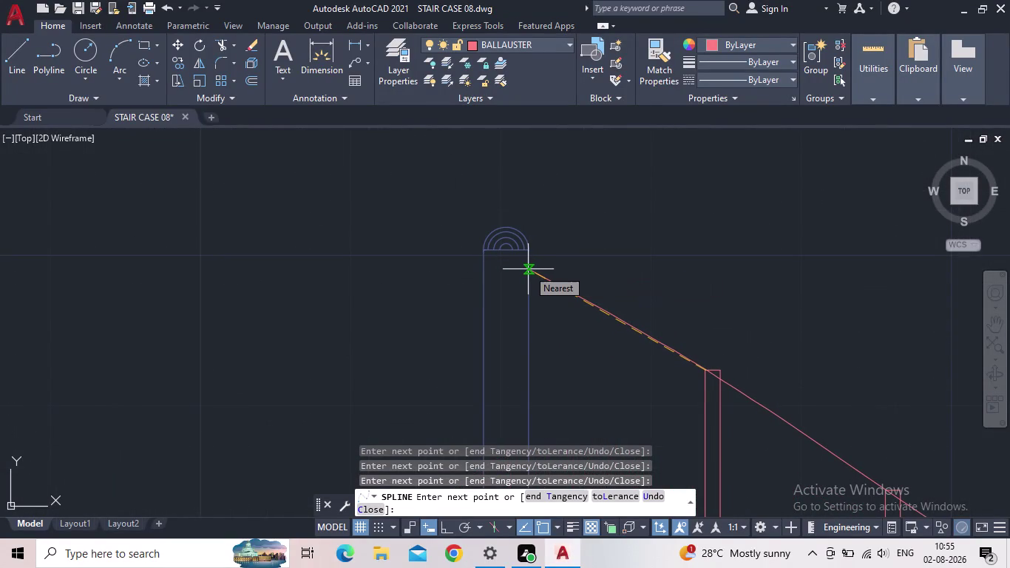
scroll(up, 3)
scroll(up, 3)
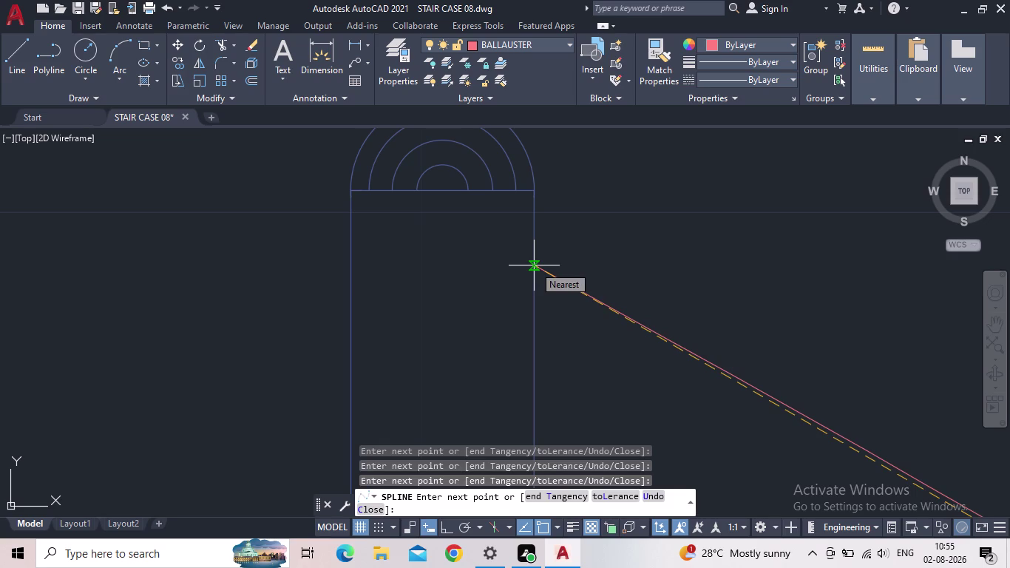
click(534, 266)
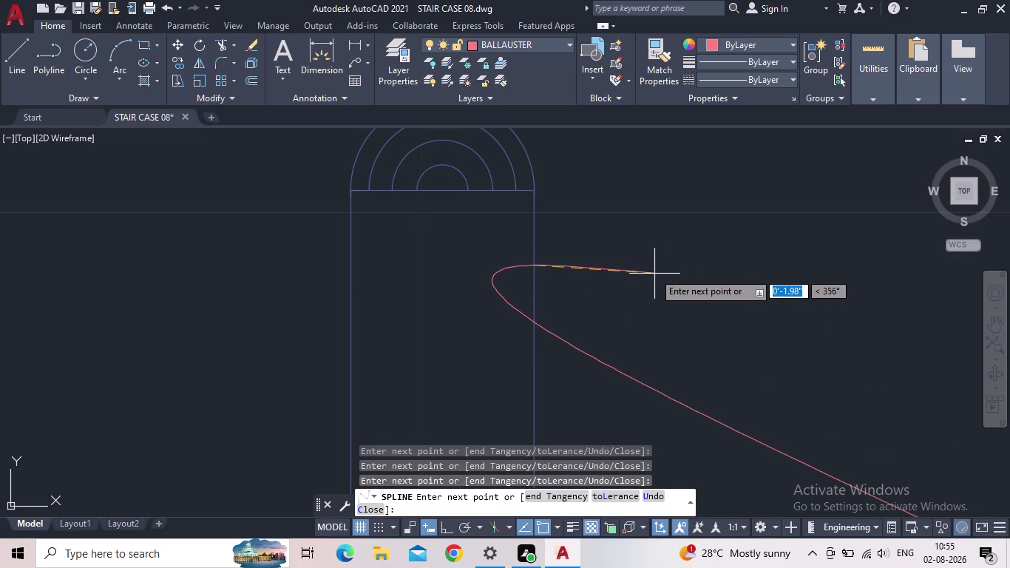
key(Return)
scroll(down, 3)
scroll(down, 3)
middle_drag(651, 278, 542, 282)
scroll(up, 3)
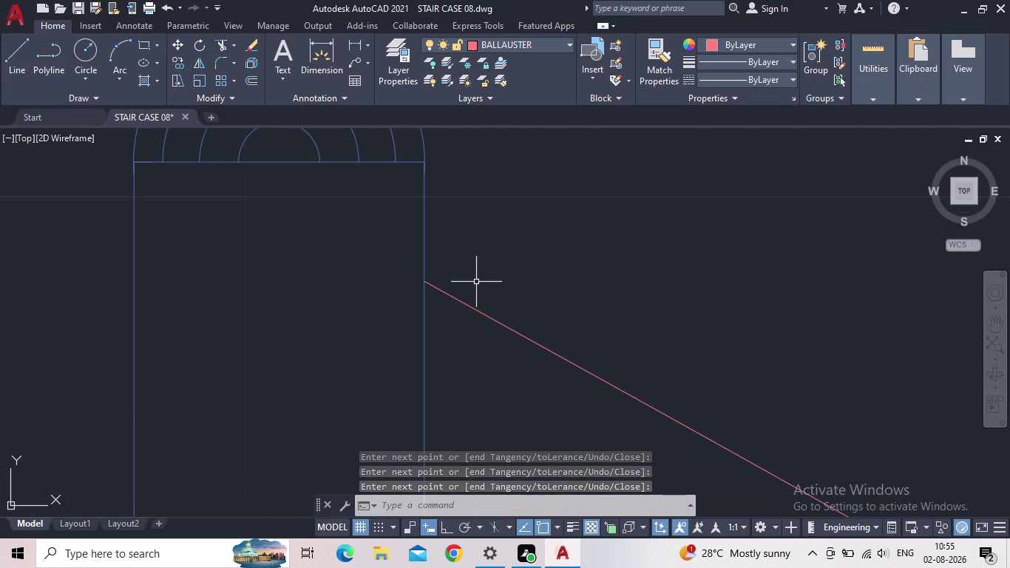
Begin a LINE with TK tracking from the post corner, then cancel it.
key(l)
key(Return)
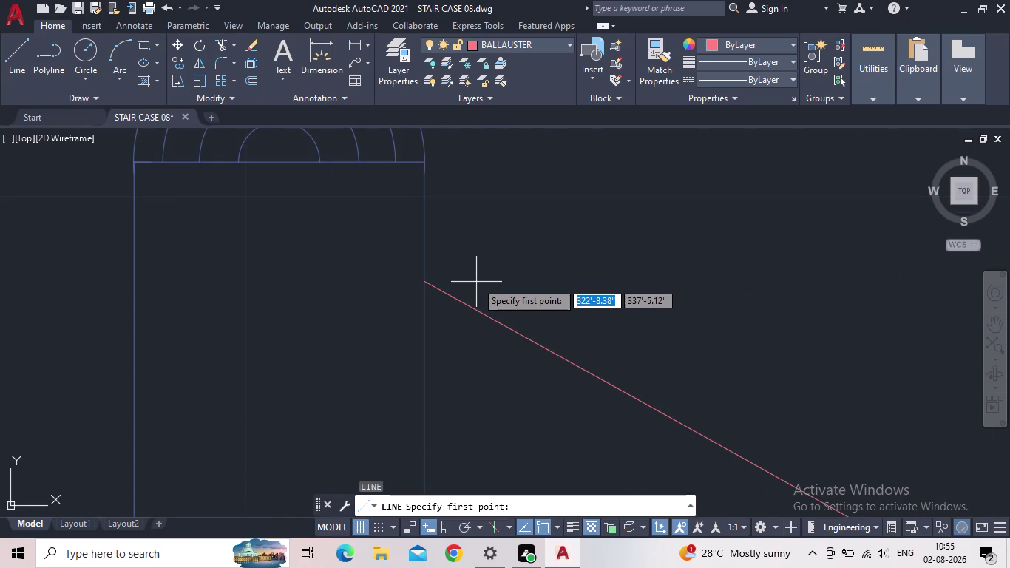
text(TK)
key(Return)
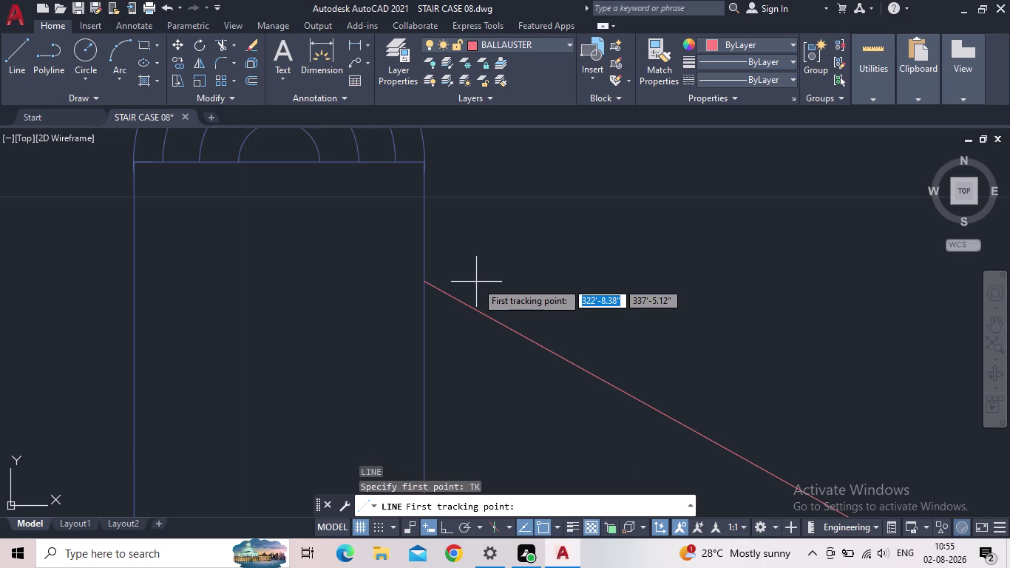
drag(424, 167, 426, 173)
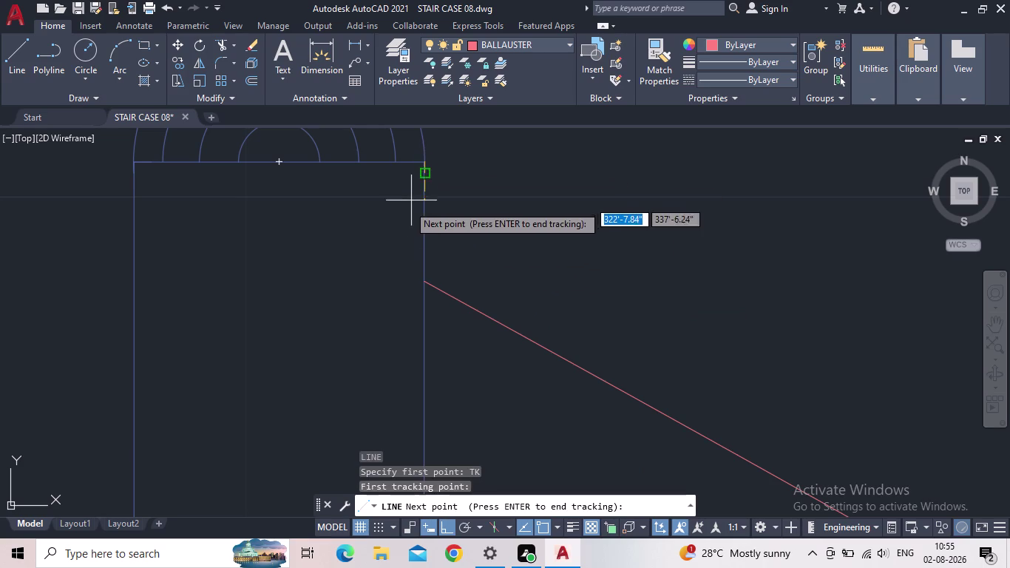
scroll(up, 3)
scroll(up, 3)
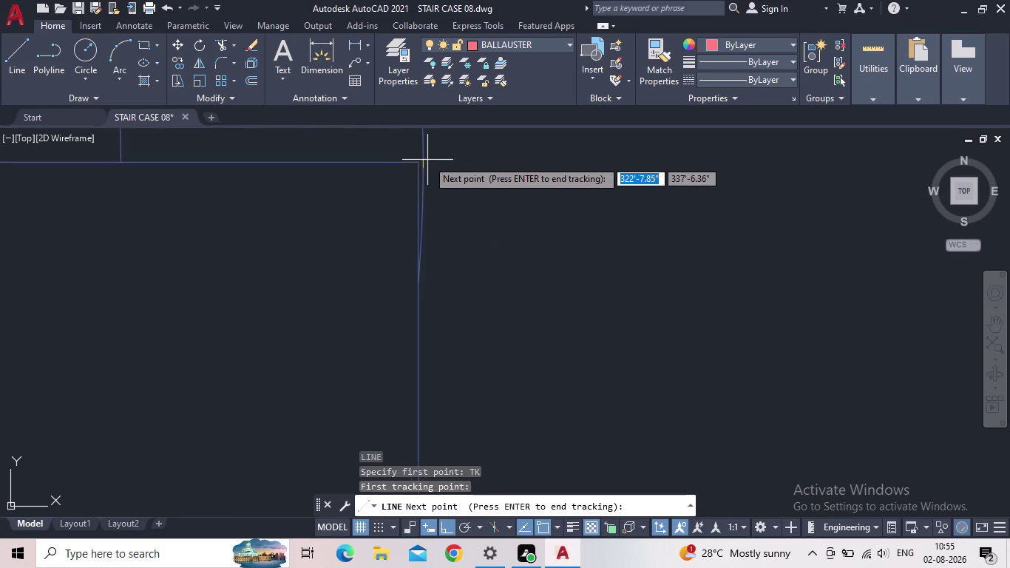
scroll(up, 3)
key(Escape)
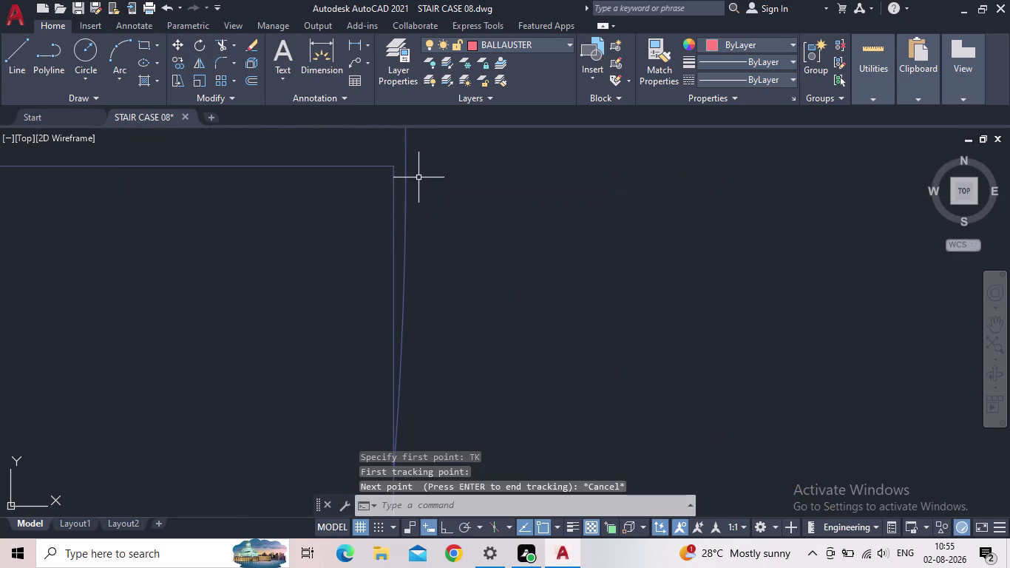
Restart LINE tracking from the post's top corner with a 2" offset.
key(space)
text(TK)
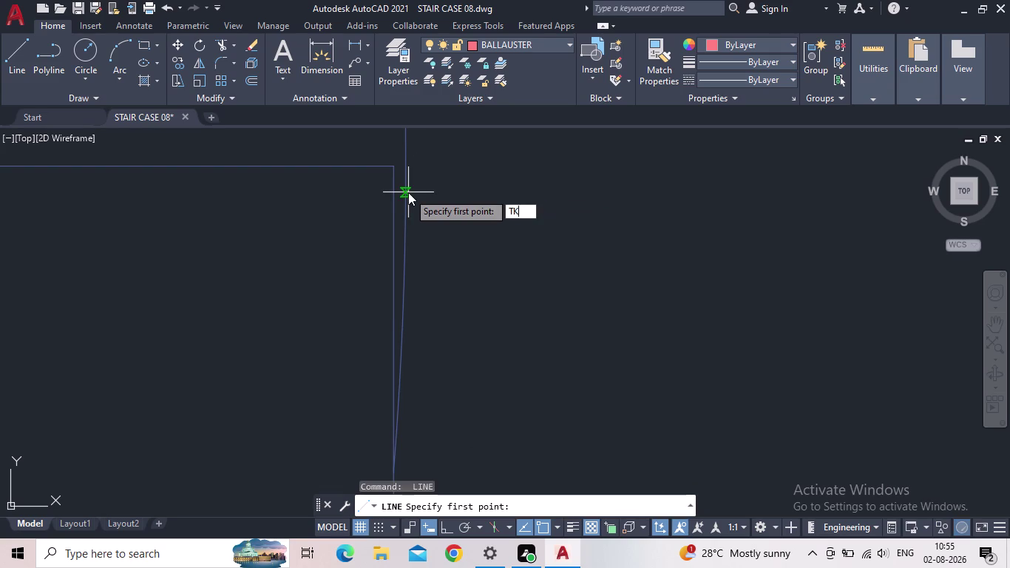
key(Return)
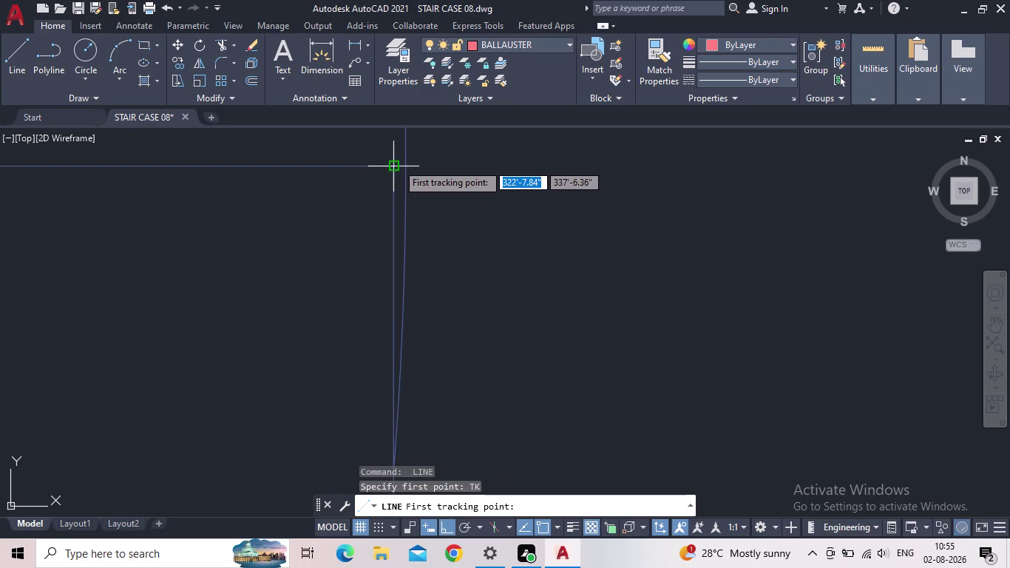
click(397, 163)
scroll(down, 3)
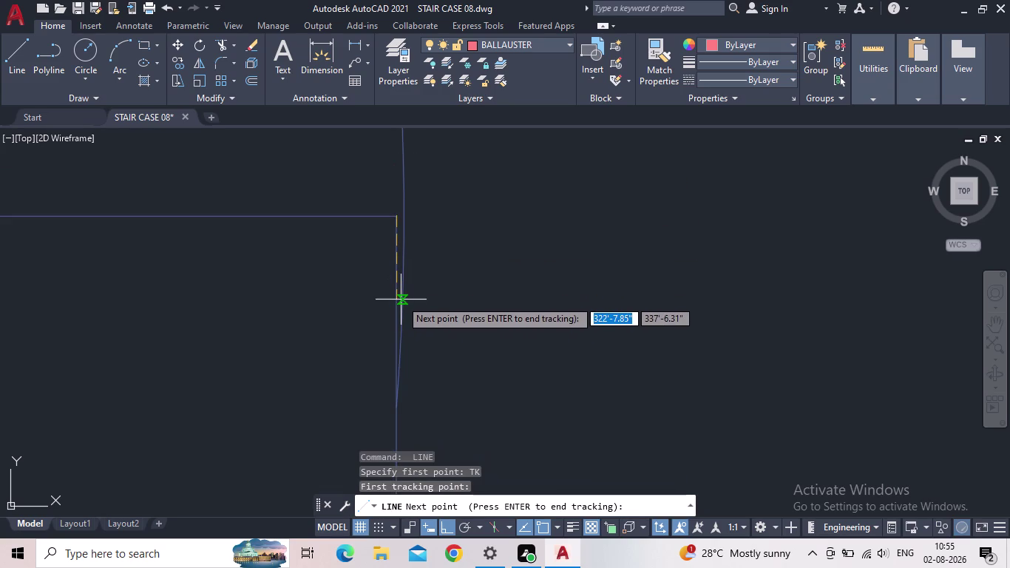
key(2)
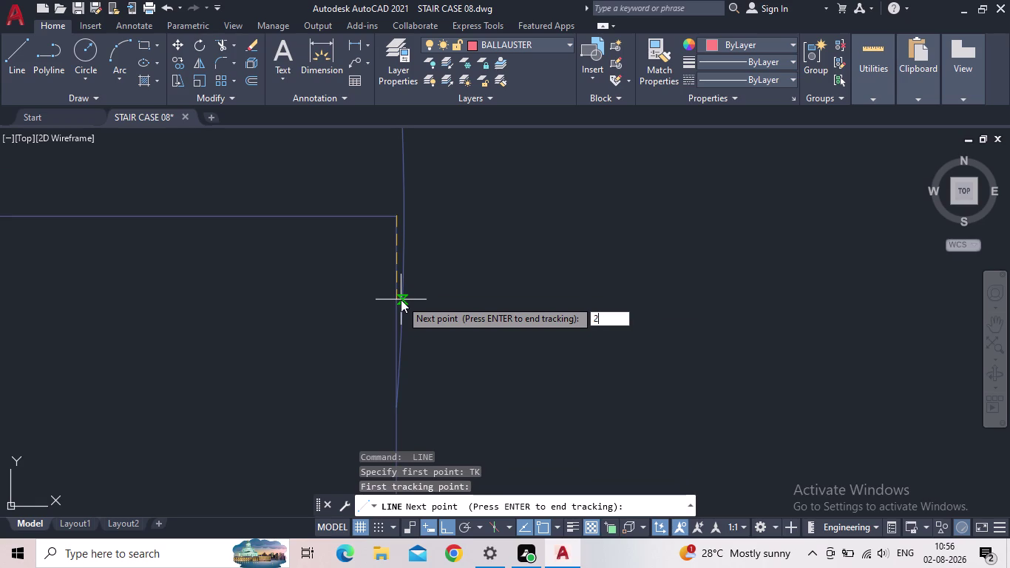
key(shift+quotedbl)
key(Return)
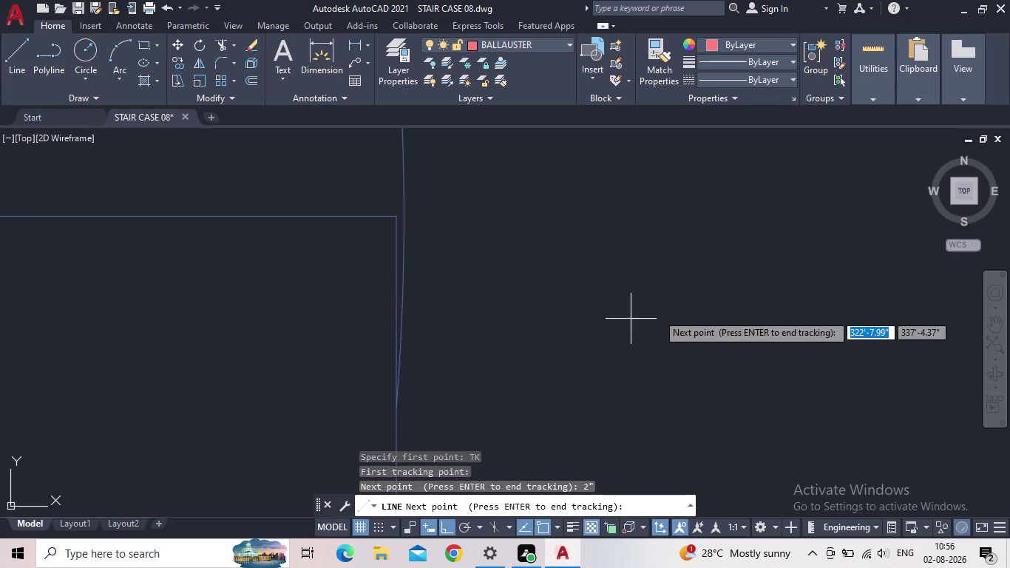
Draw the short line below the rail's end, then grab the sloped rail's upper end grip.
scroll(down, 3)
middle_drag(627, 302, 582, 209)
scroll(down, 3)
middle_drag(612, 290, 552, 212)
middle_drag(662, 247, 606, 238)
scroll(down, 3)
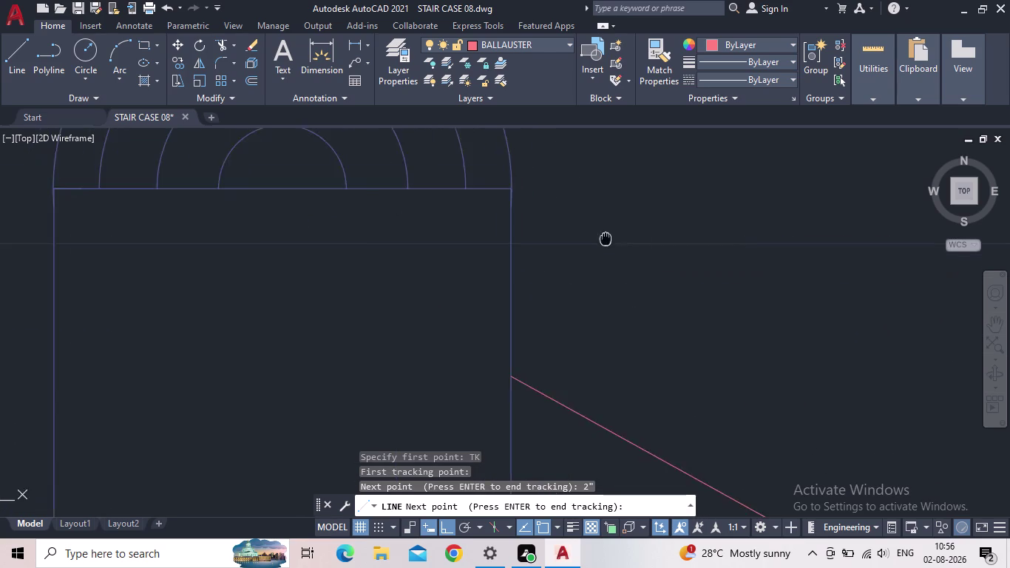
scroll(down, 3)
middle_drag(701, 308, 614, 230)
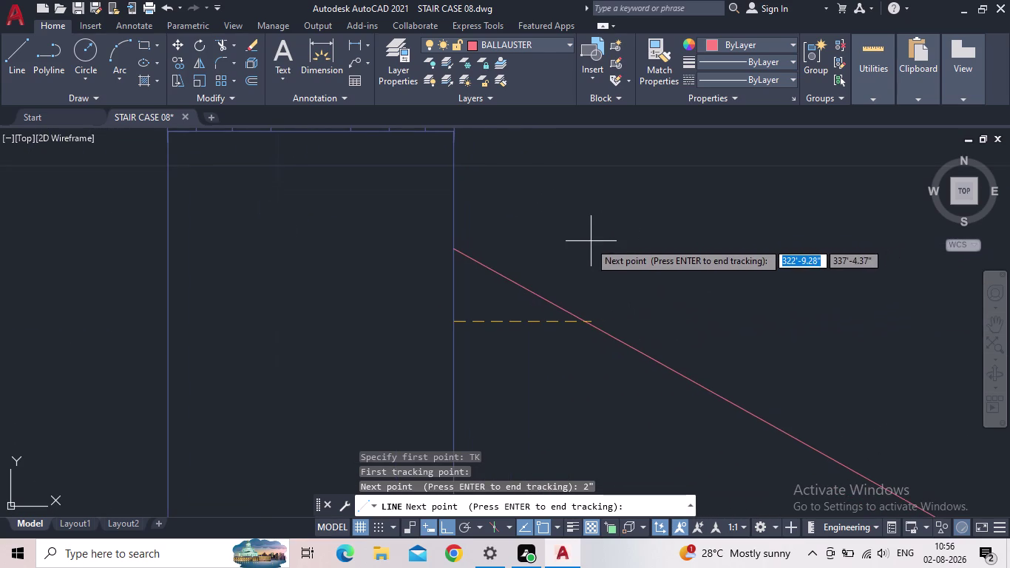
key(space)
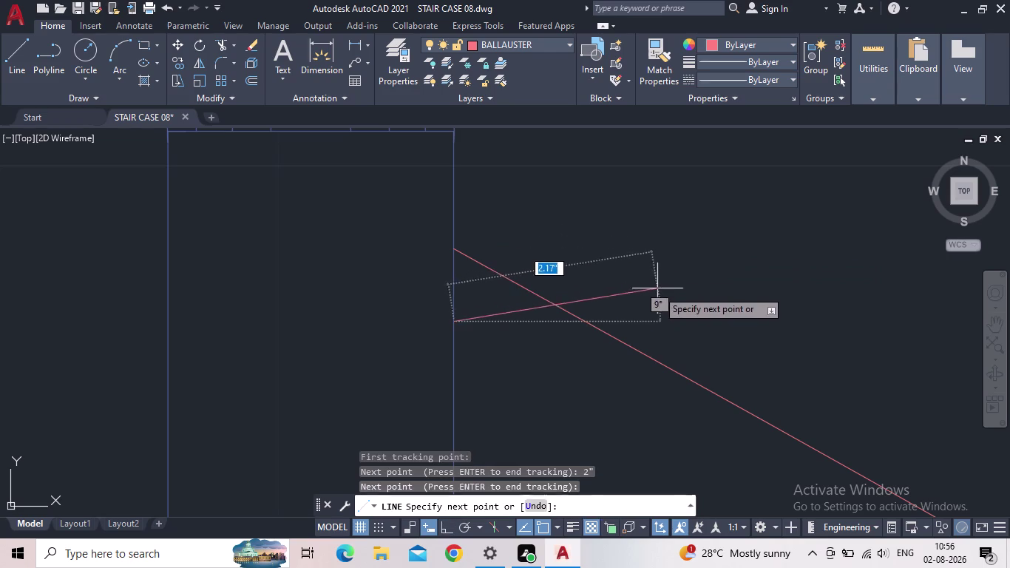
click(537, 323)
key(Escape)
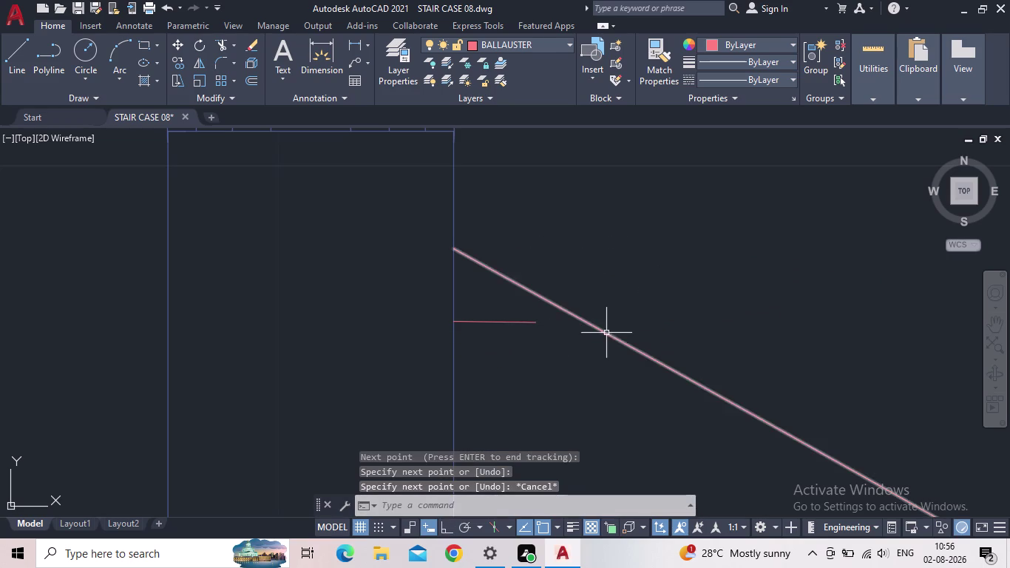
click(508, 277)
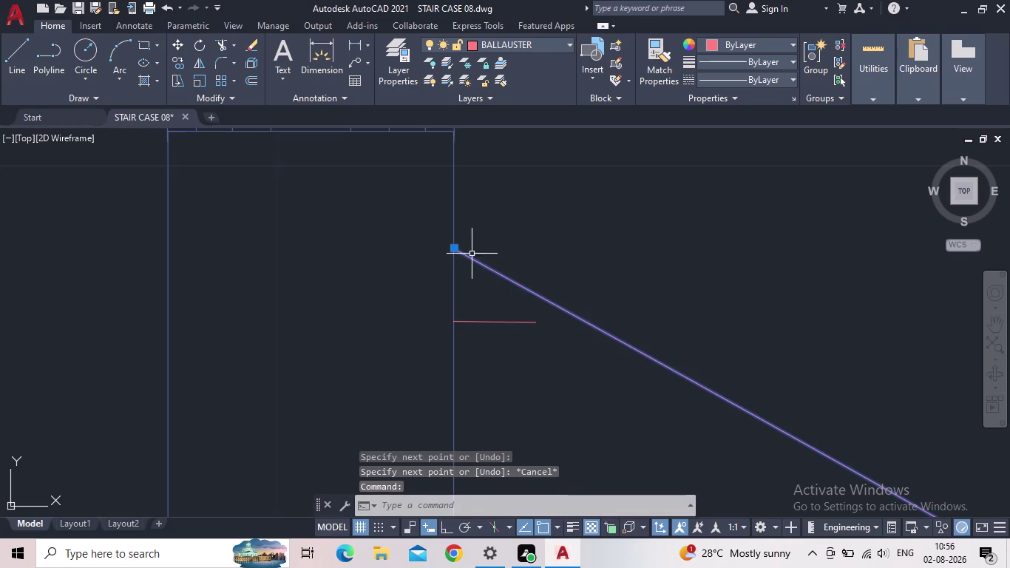
click(458, 248)
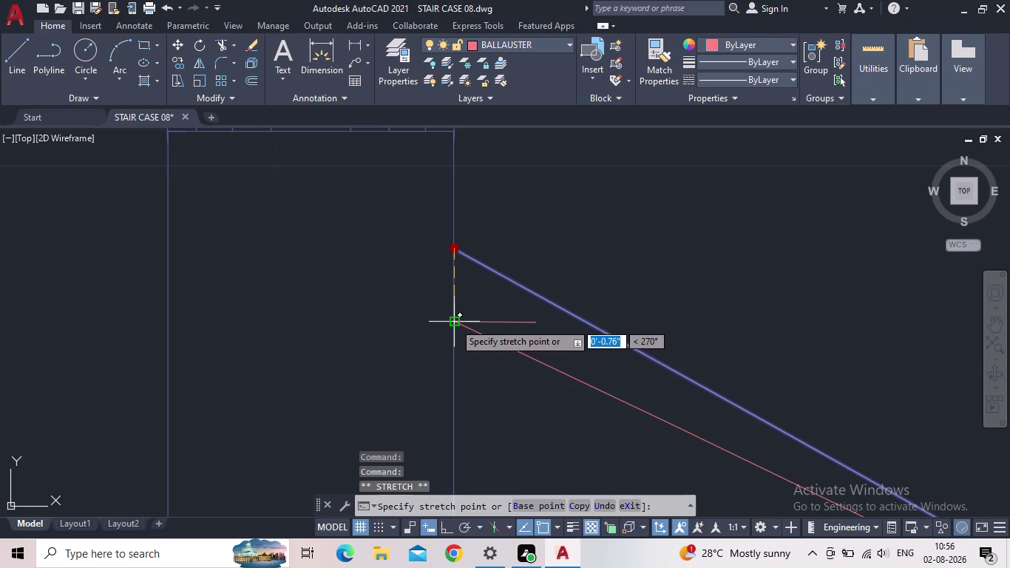
Cancel the rail stretch and bring the lower capped post into view.
click(454, 322)
key(Escape)
scroll(down, 3)
middle_drag(576, 349, 331, 239)
scroll(down, 3)
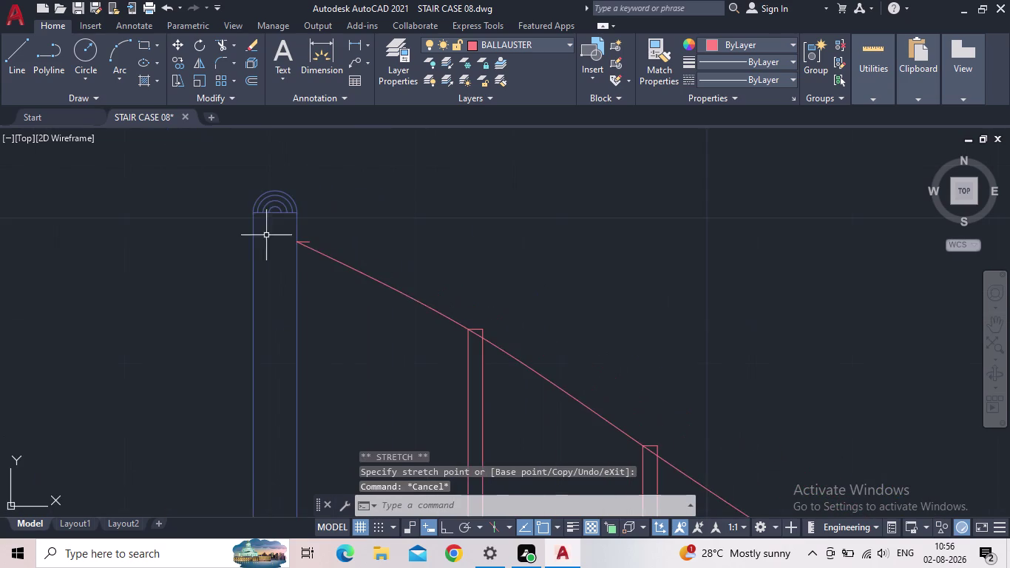
middle_drag(525, 357, 374, 202)
scroll(down, 3)
scroll(down, 3)
middle_drag(709, 371, 464, 229)
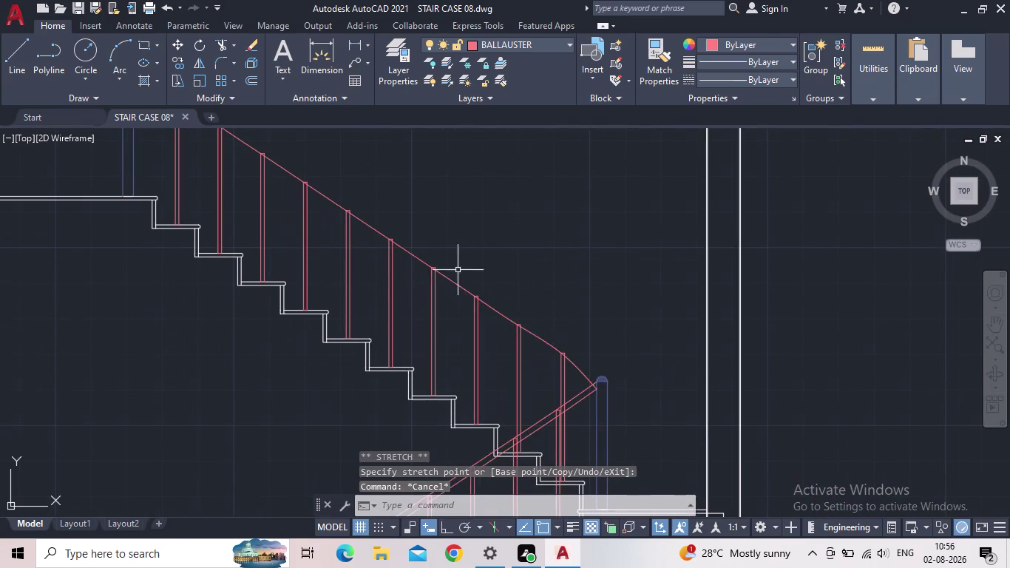
scroll(up, 3)
scroll(up, 3)
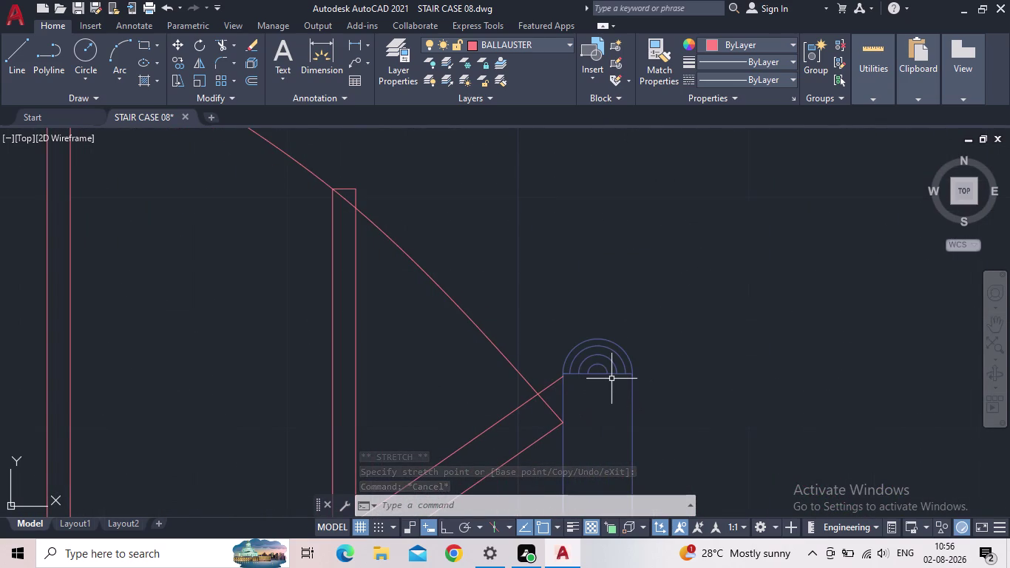
Start the SPLINE command with the SPL alias.
key(s)
key(p)
key(l)
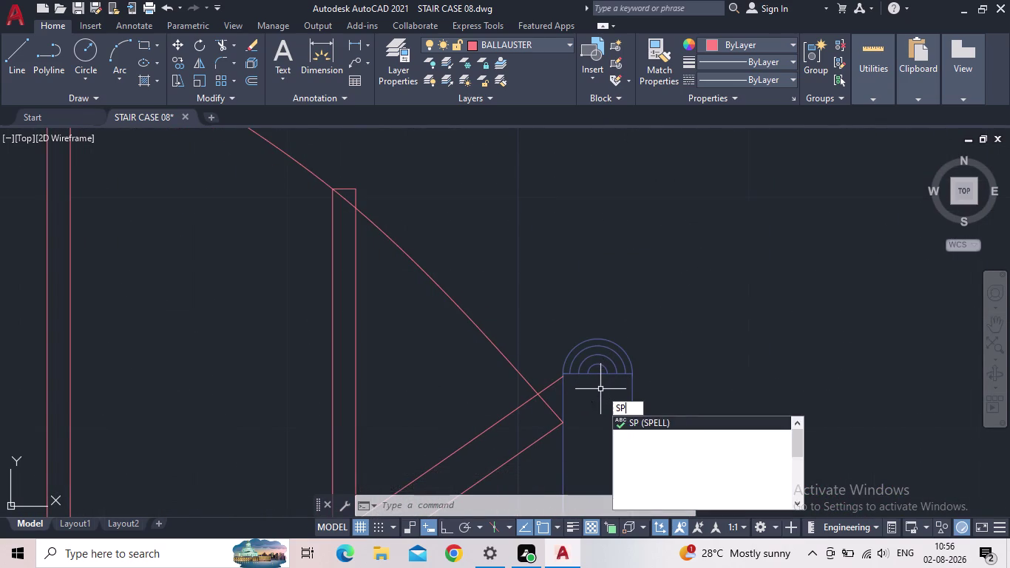
key(Return)
Start the spline at the lower post's top corner through the first baluster tops.
click(560, 376)
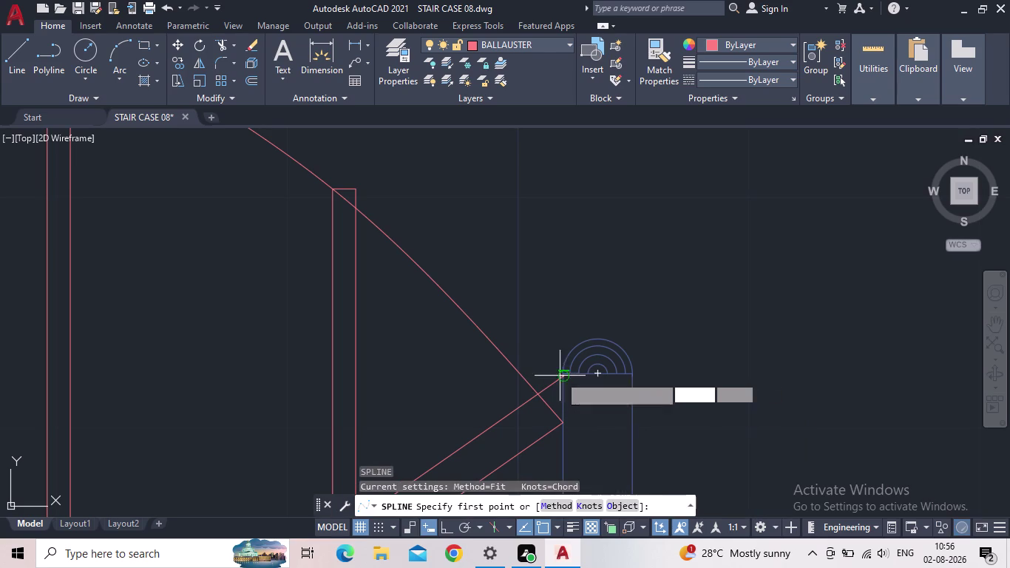
click(357, 185)
middle_drag(367, 166, 767, 402)
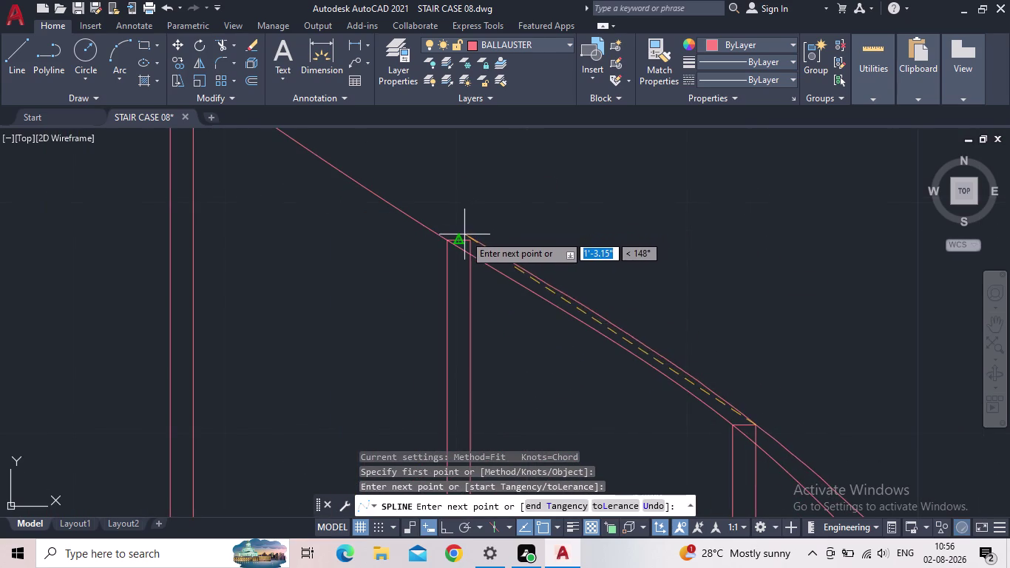
drag(470, 239, 477, 235)
middle_drag(492, 203, 715, 386)
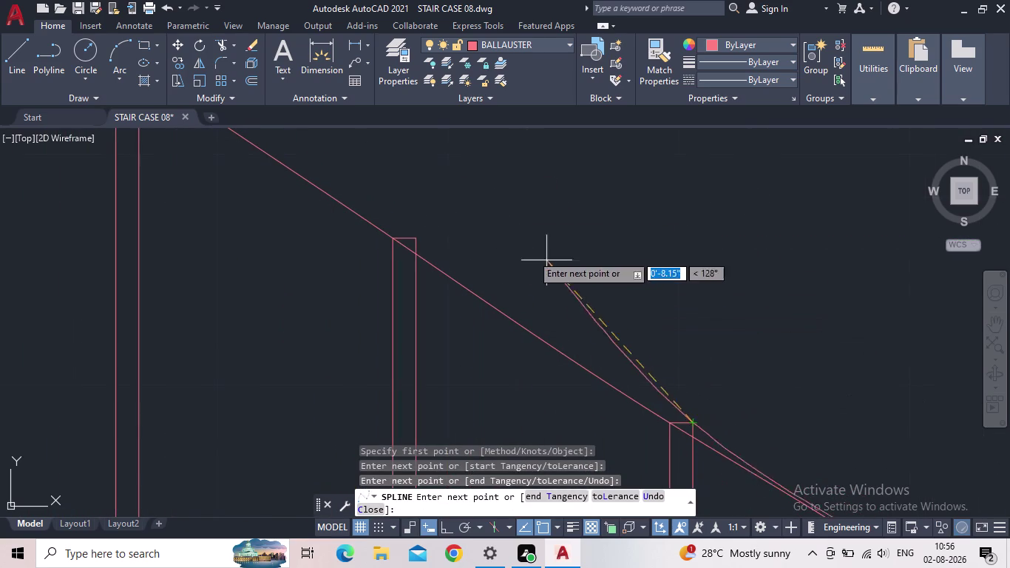
click(415, 235)
middle_drag(486, 216, 887, 441)
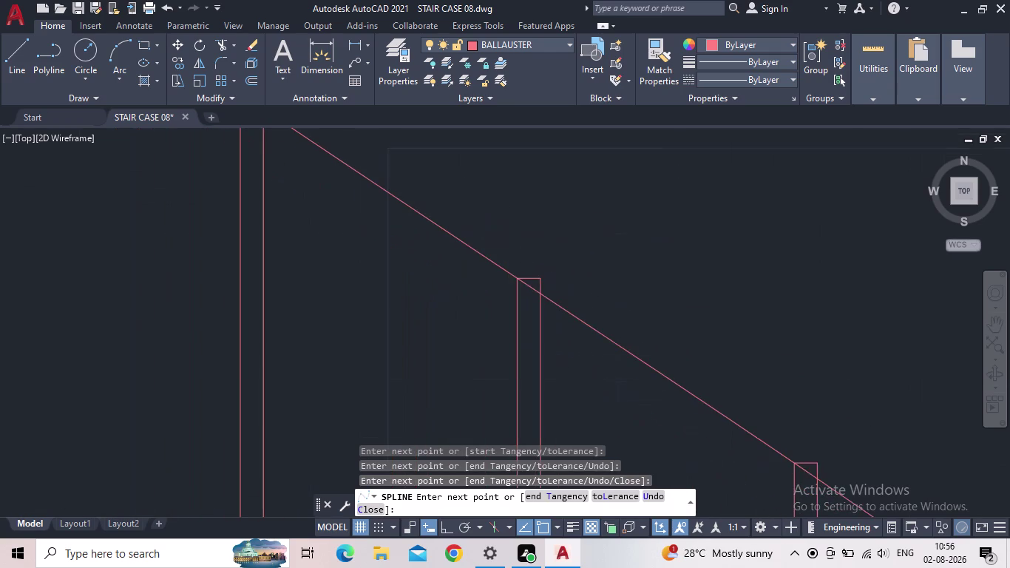
click(542, 276)
middle_drag(462, 205, 483, 263)
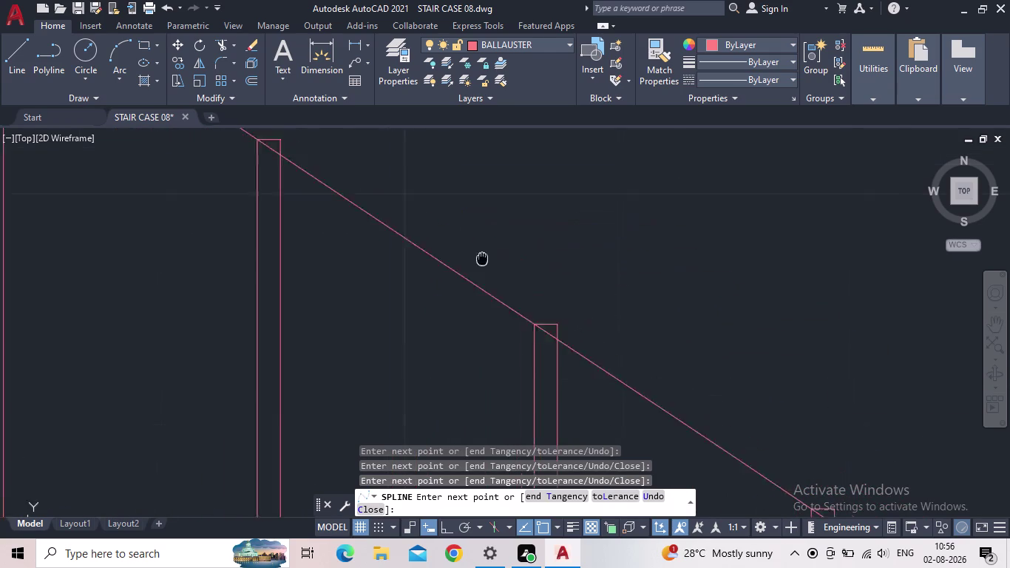
middle_drag(484, 262, 535, 410)
Add spline points at the next baluster tops further up the rail.
drag(336, 299, 335, 289)
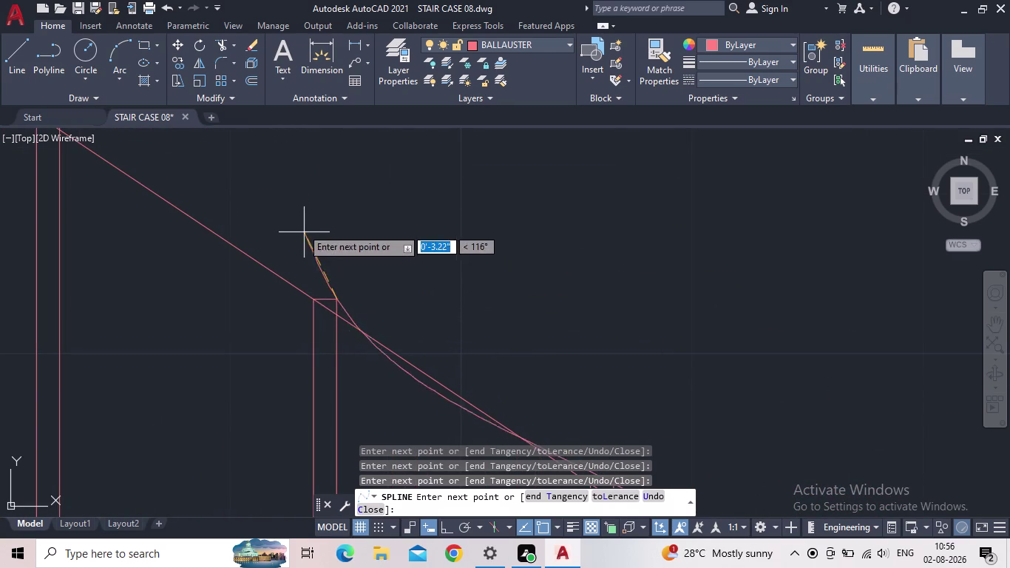
middle_drag(291, 216, 673, 467)
click(438, 364)
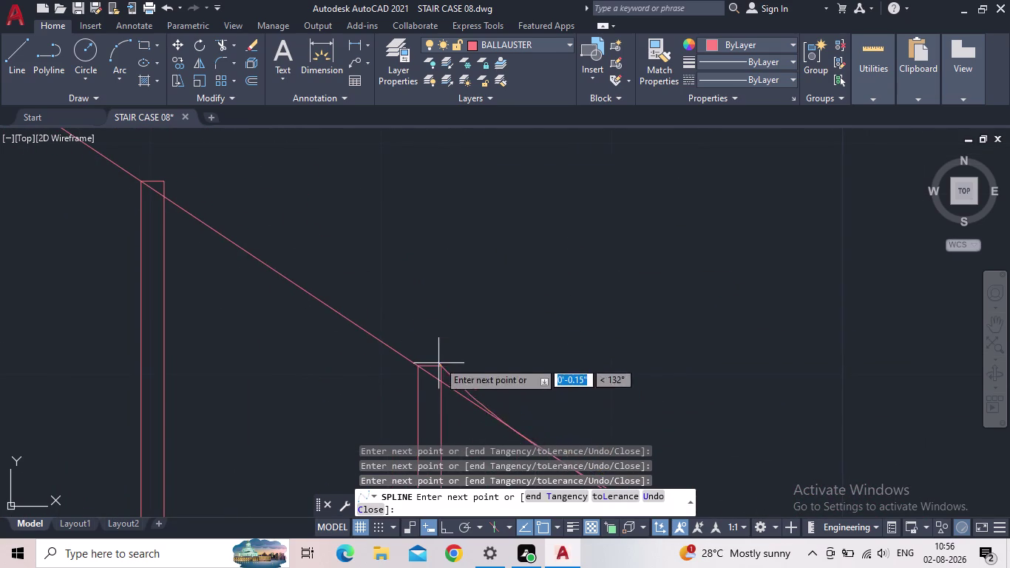
middle_drag(278, 225, 445, 413)
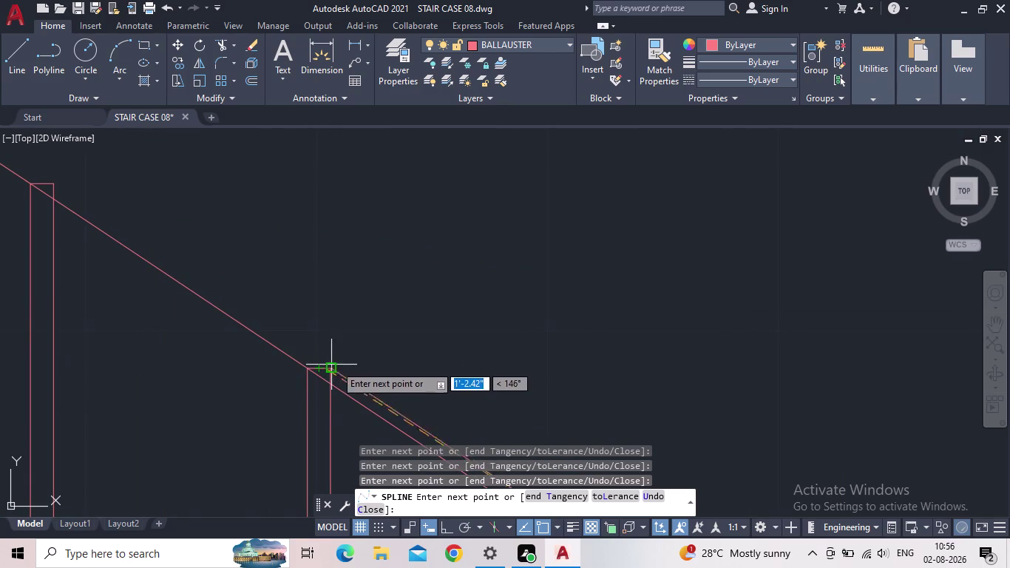
click(332, 366)
middle_drag(278, 271, 555, 439)
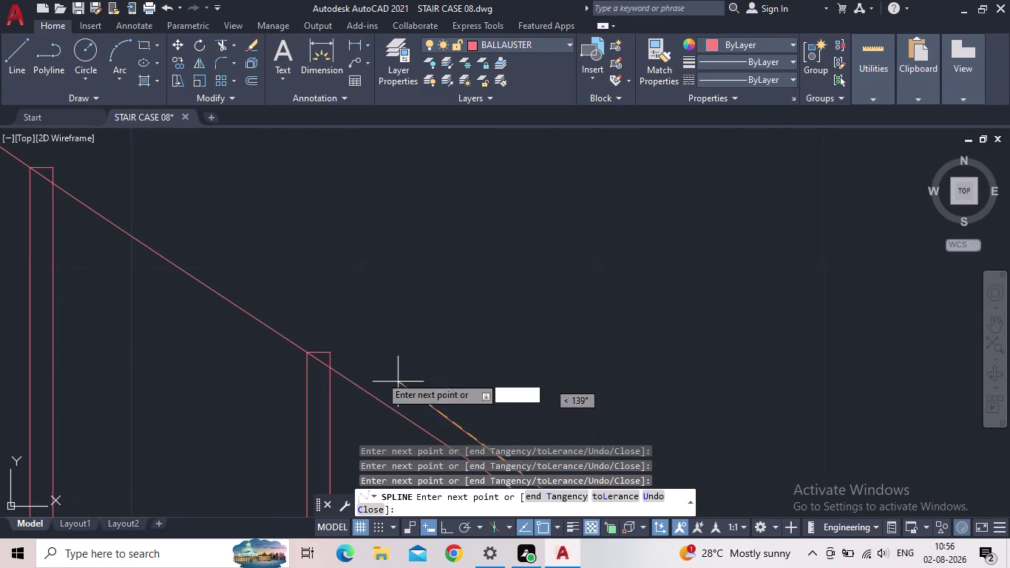
drag(329, 353, 324, 340)
middle_drag(195, 227, 589, 439)
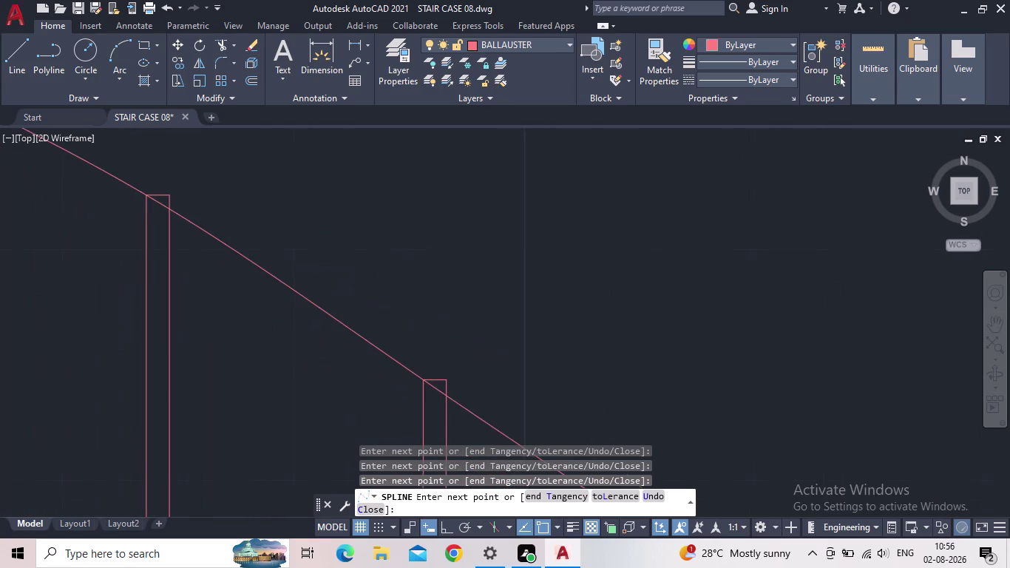
drag(446, 382, 444, 374)
middle_drag(311, 281, 443, 366)
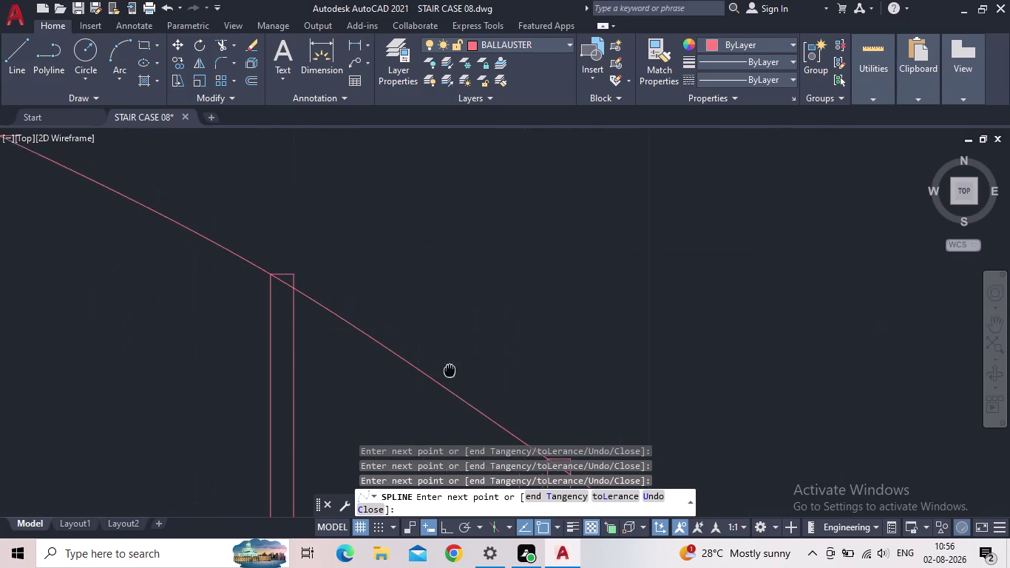
middle_drag(444, 366, 583, 442)
End the spline at the upper post's corner and finish it.
click(441, 358)
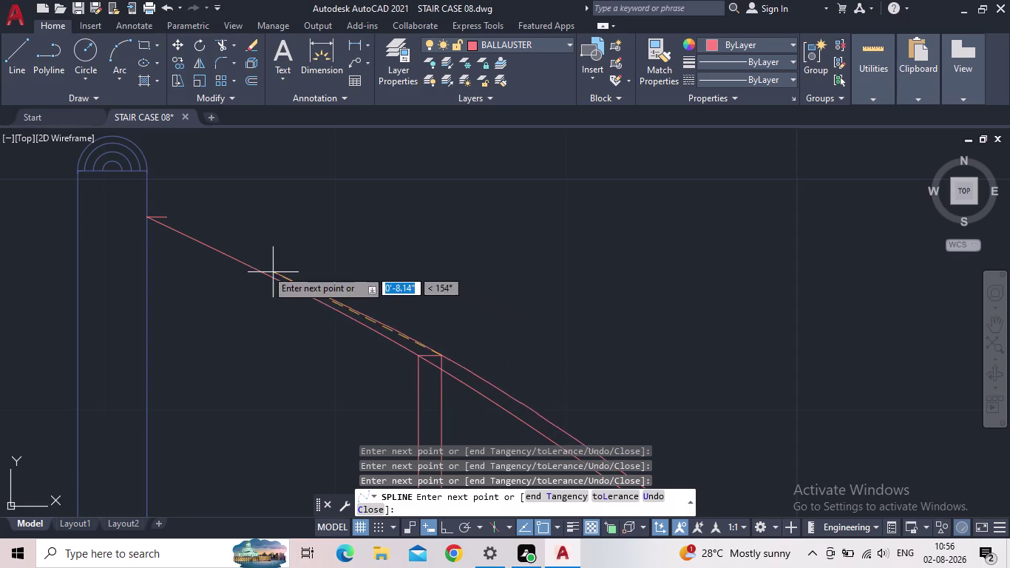
middle_drag(177, 222, 288, 315)
scroll(up, 3)
scroll(up, 3)
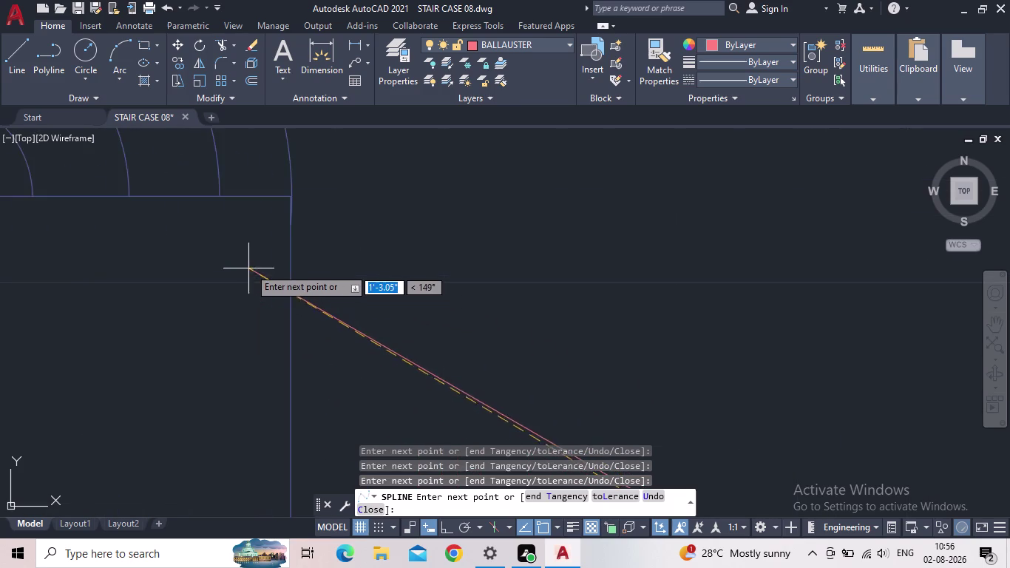
scroll(up, 3)
scroll(up, 3)
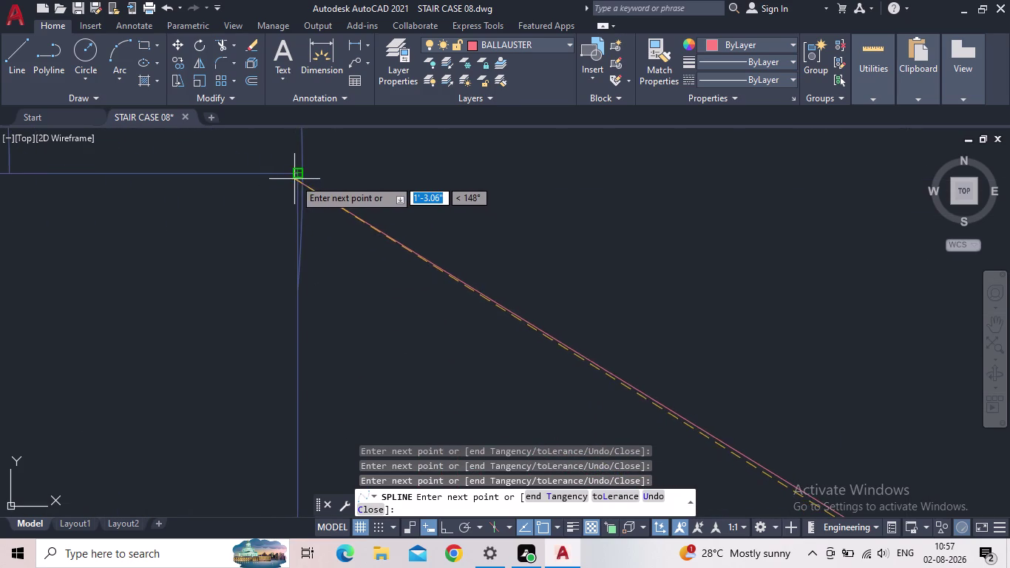
click(296, 175)
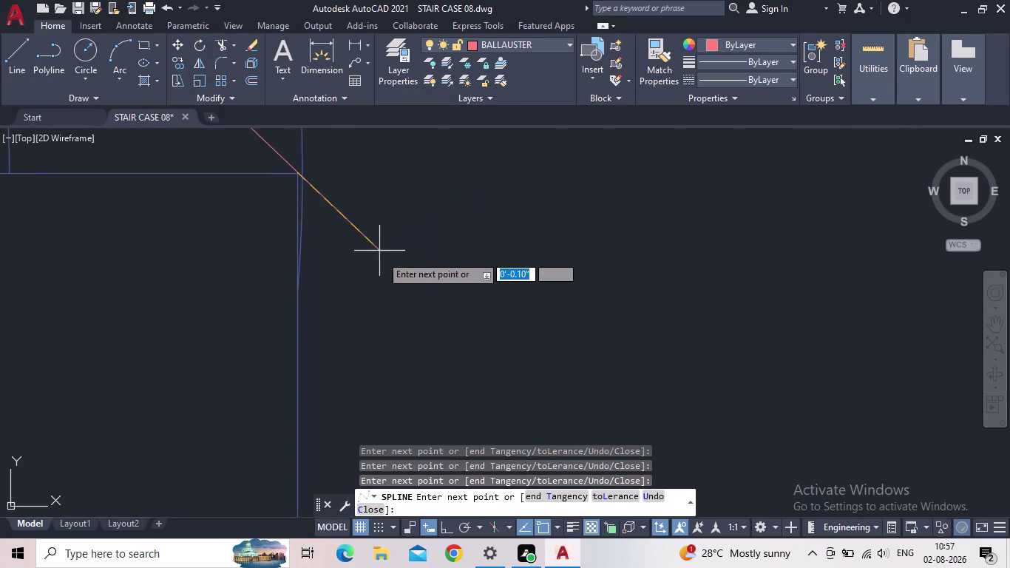
key(Return)
scroll(down, 3)
scroll(down, 3)
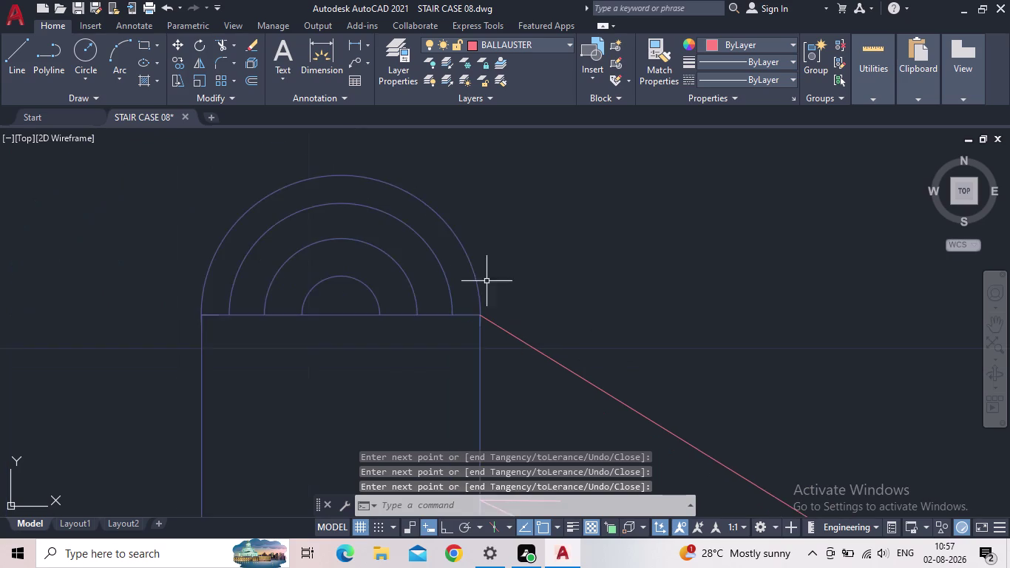
Zoom out over the staircase, then window-select both sloped rail lines at the lower capped post.
scroll(down, 3)
scroll(down, 3)
middle_drag(731, 381, 301, 196)
scroll(down, 3)
scroll(down, 3)
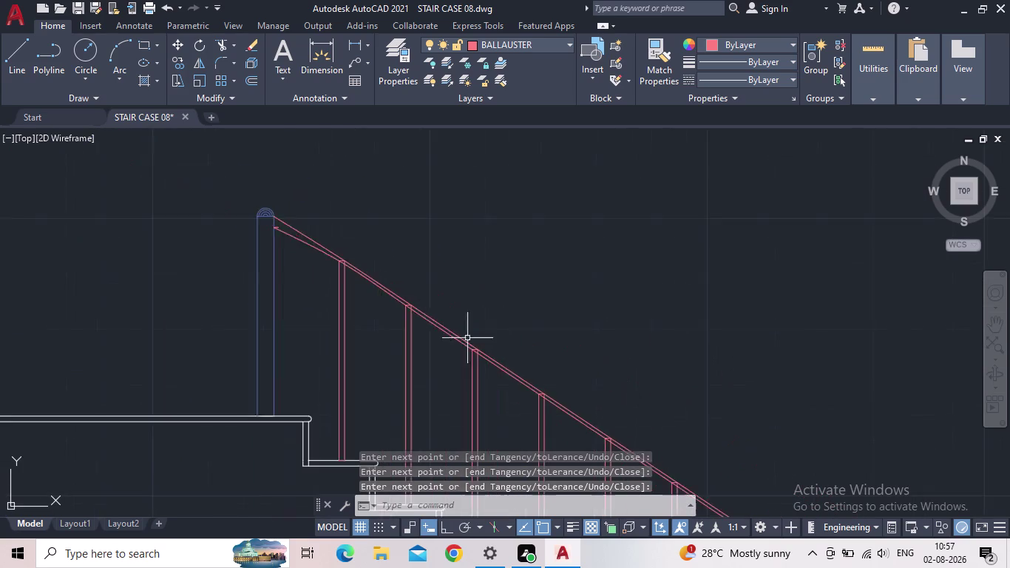
scroll(down, 3)
middle_drag(604, 378, 431, 174)
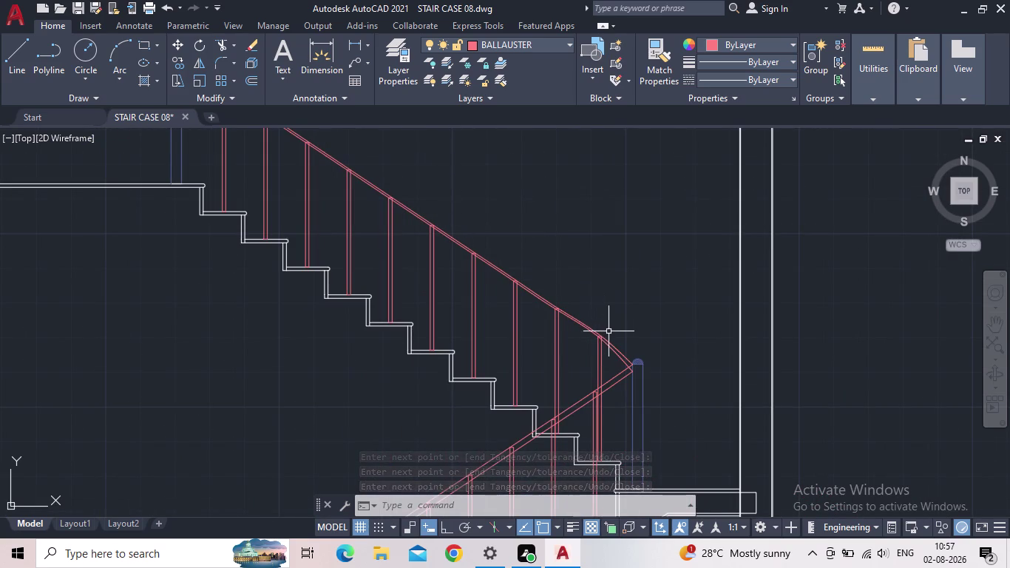
scroll(up, 3)
scroll(up, 3)
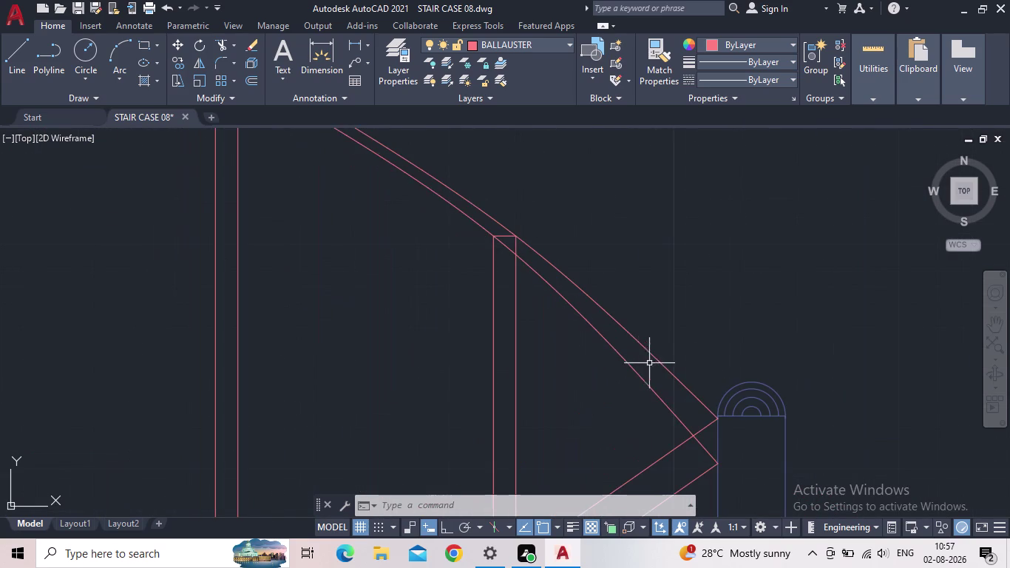
drag(654, 361, 654, 347)
click(637, 302)
click(615, 359)
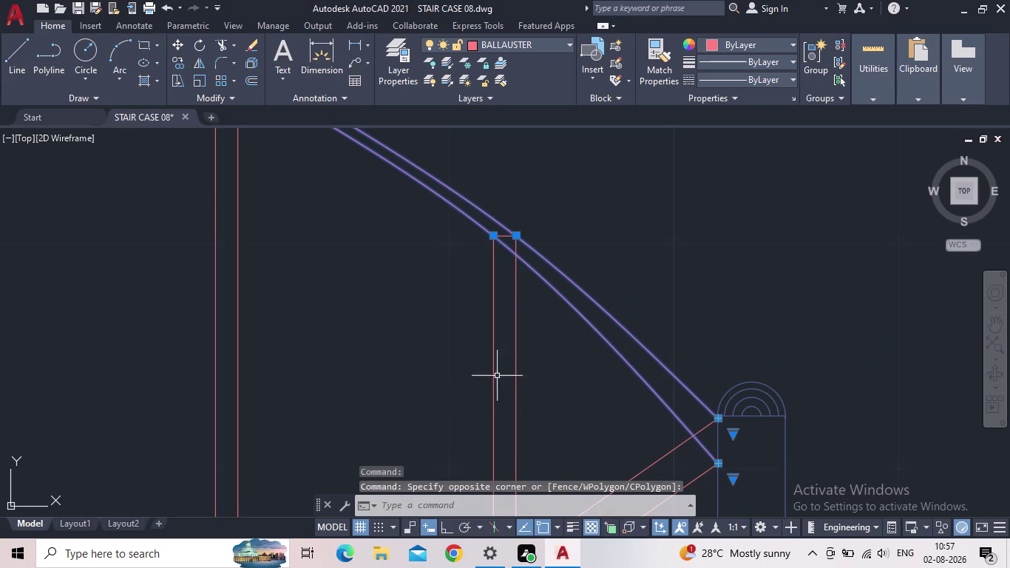
key(Delete)
scroll(down, 3)
middle_drag(626, 384, 614, 293)
scroll(down, 3)
click(608, 354)
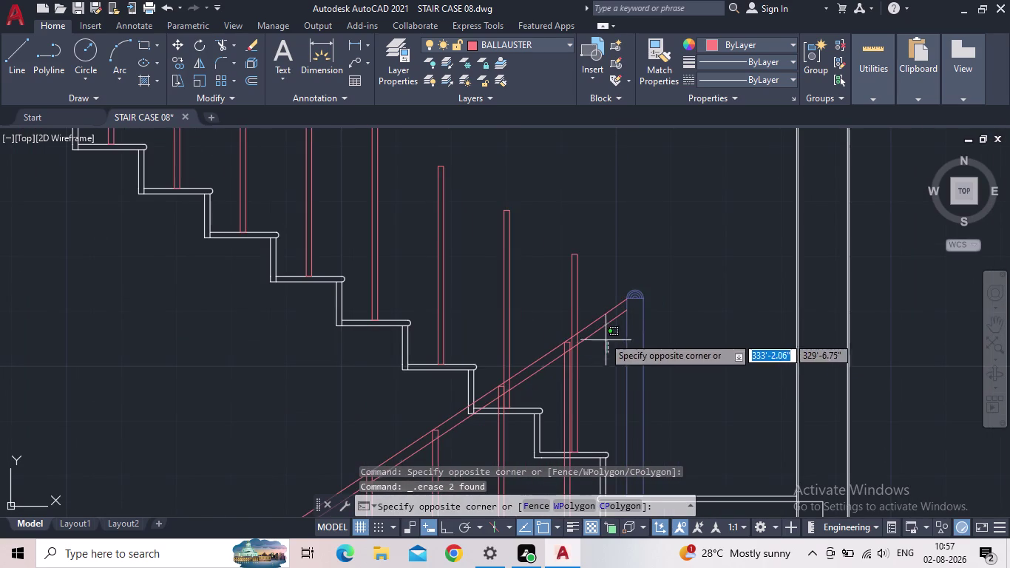
click(594, 311)
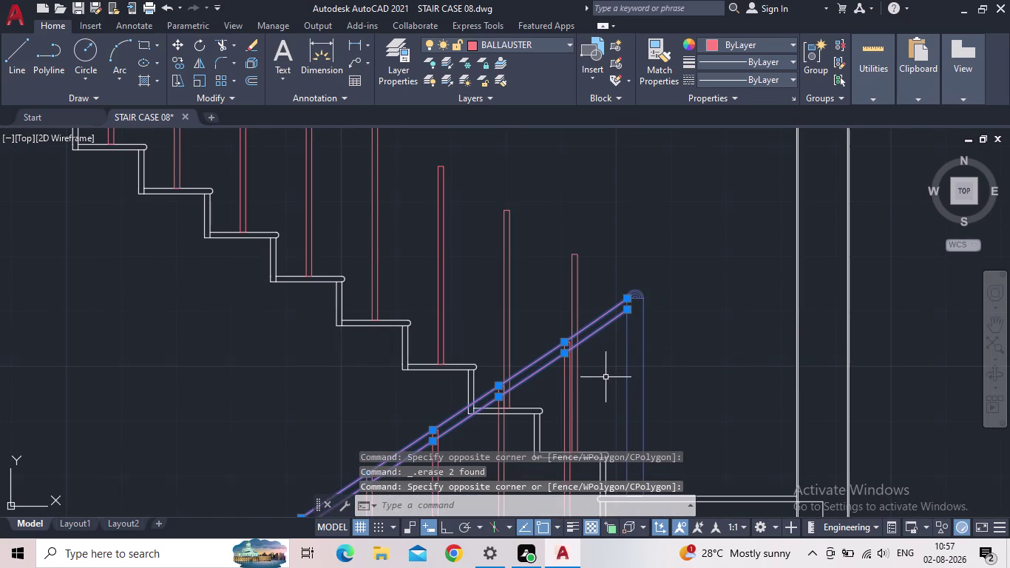
key(m)
key(i)
key(Return)
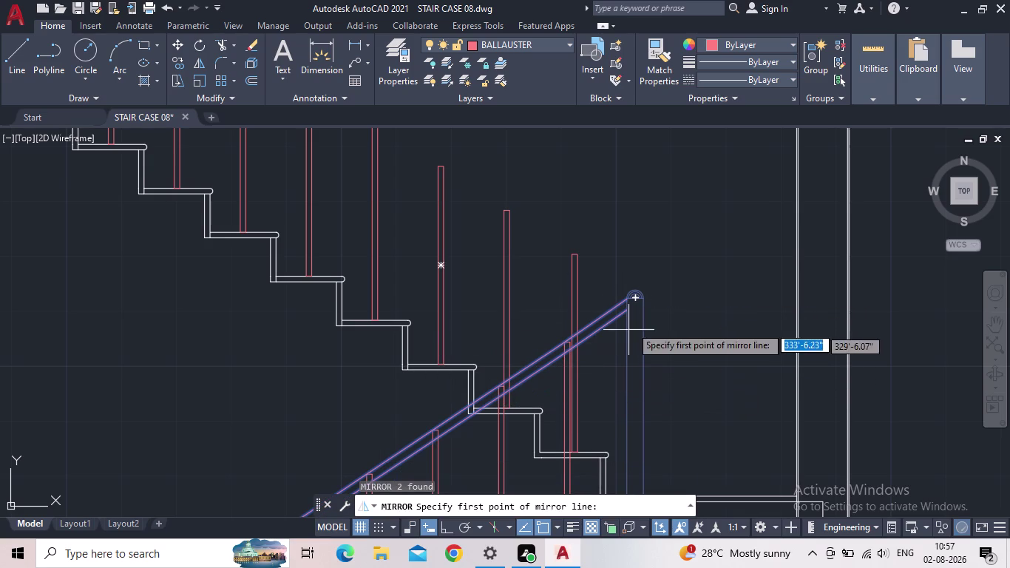
click(440, 268)
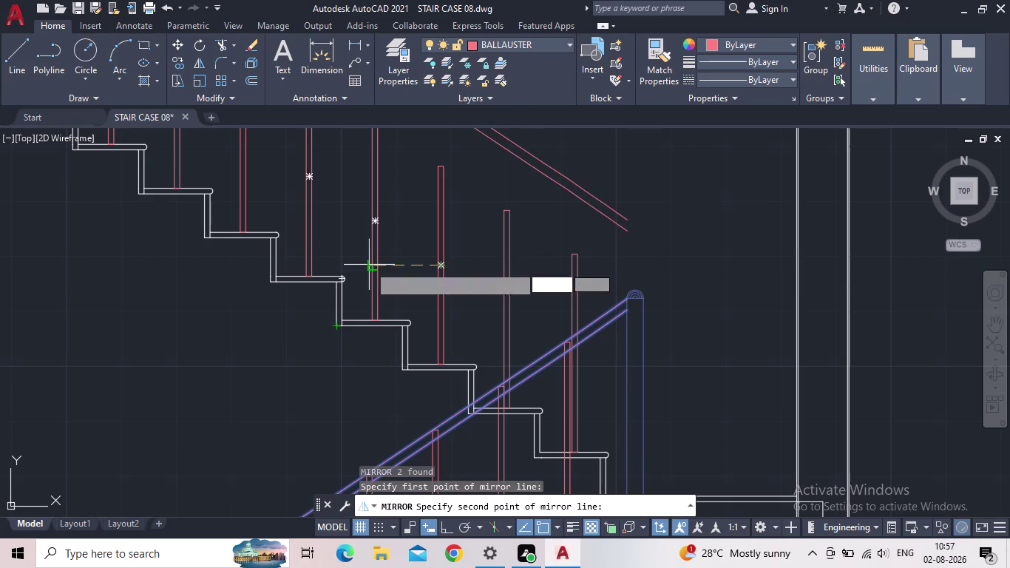
click(444, 528)
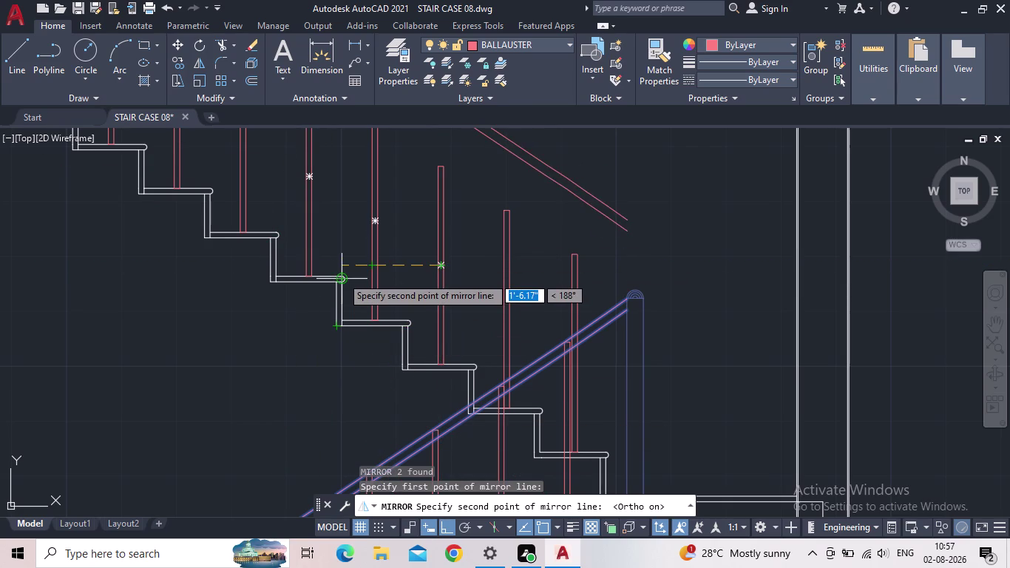
key(Escape)
scroll(down, 3)
middle_drag(371, 298, 367, 309)
scroll(down, 3)
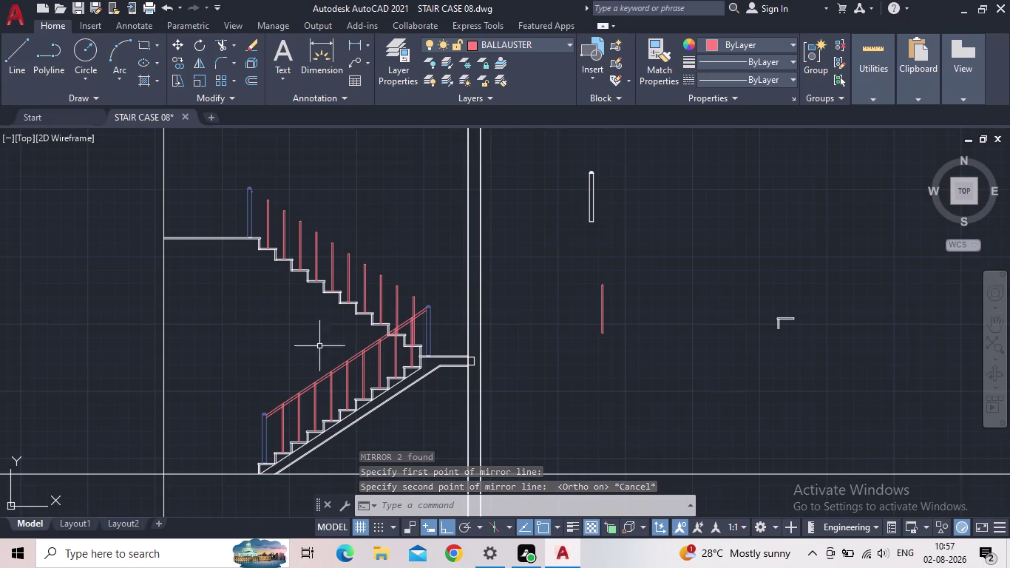
Select the two sloped handrail lines and bring the newel post cap into view.
click(336, 378)
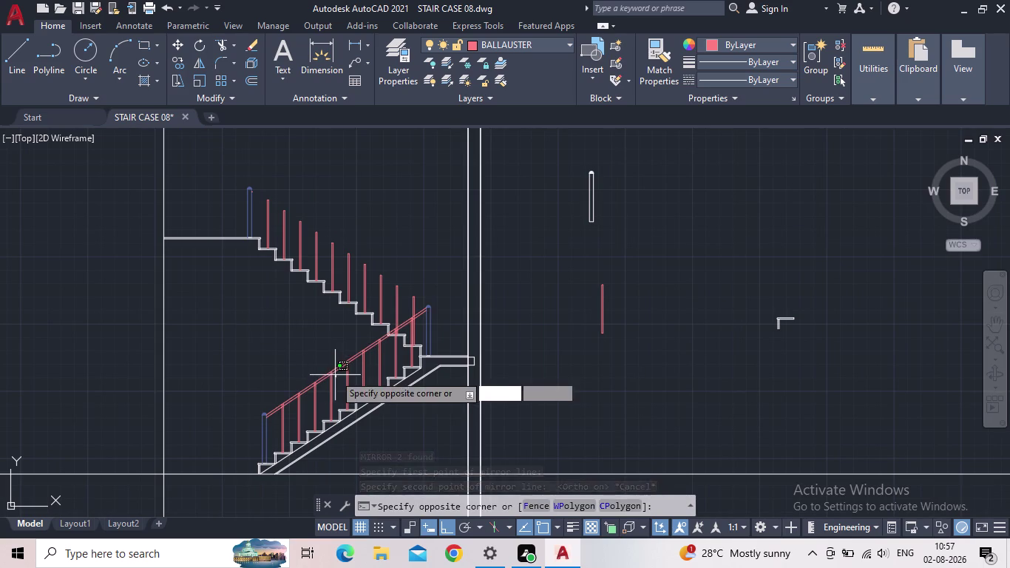
click(329, 361)
key(Escape)
scroll(up, 3)
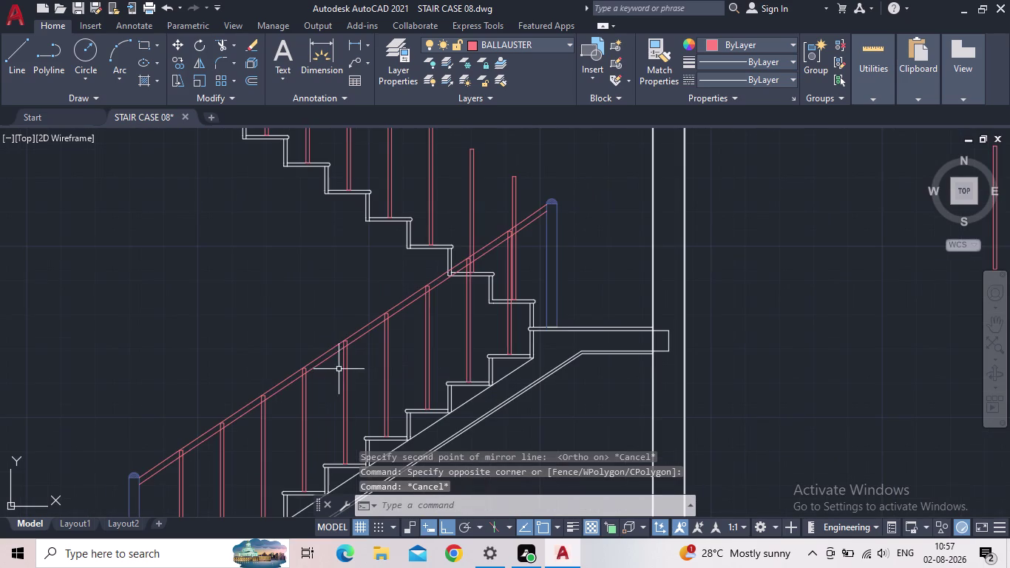
click(337, 371)
click(308, 348)
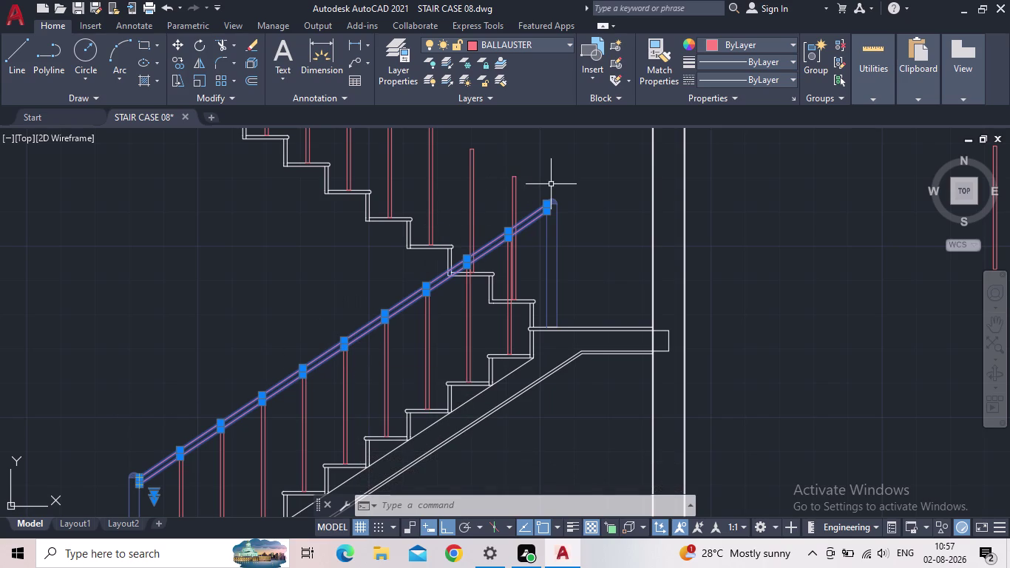
middle_drag(553, 184, 560, 237)
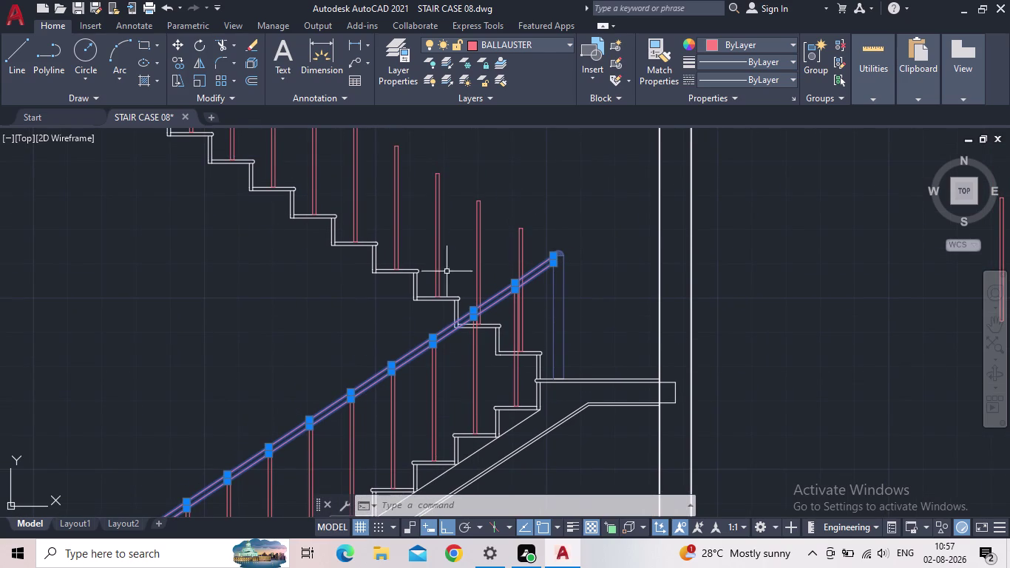
scroll(up, 3)
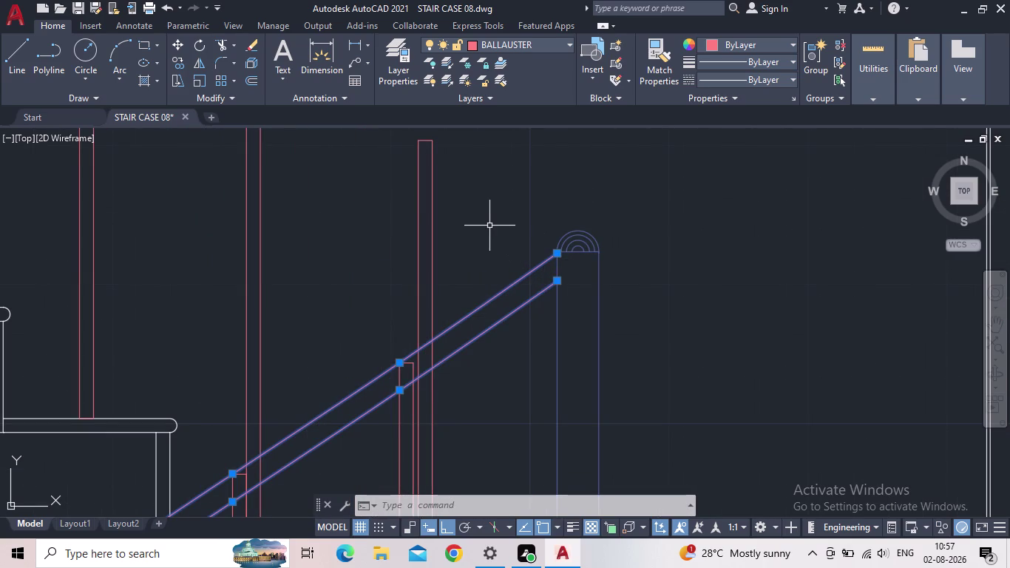
middle_drag(500, 244, 493, 338)
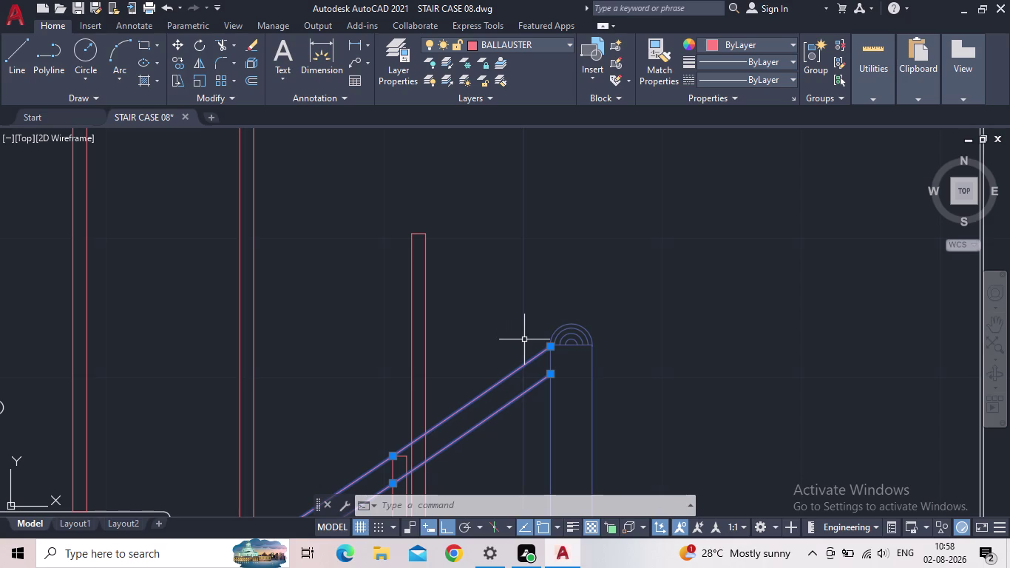
Start copying the handrail from a base point on the newel cap top, then cancel.
key(c)
key(o)
key(Return)
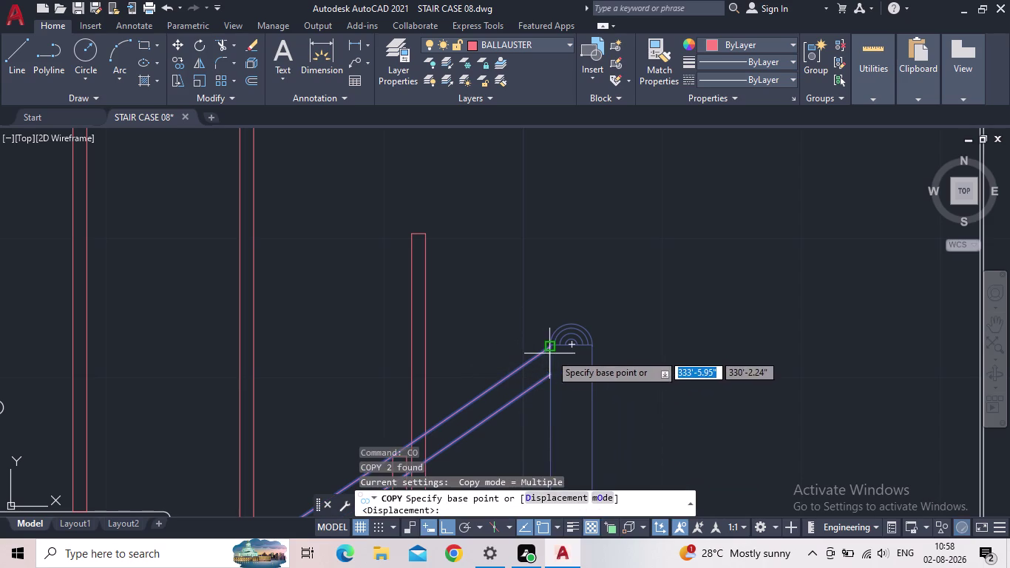
drag(548, 349, 548, 340)
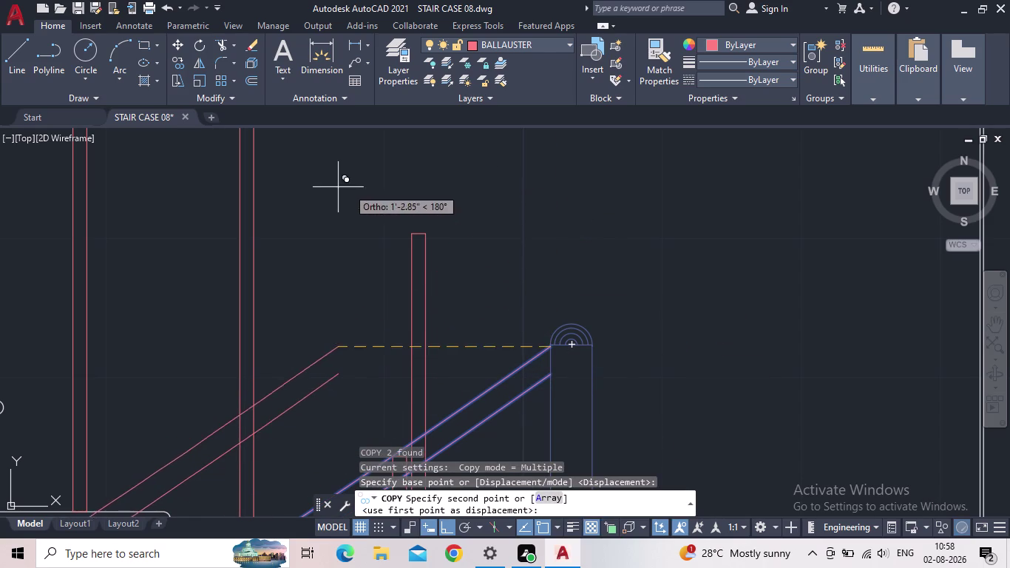
middle_drag(540, 213, 511, 285)
scroll(down, 3)
scroll(down, 3)
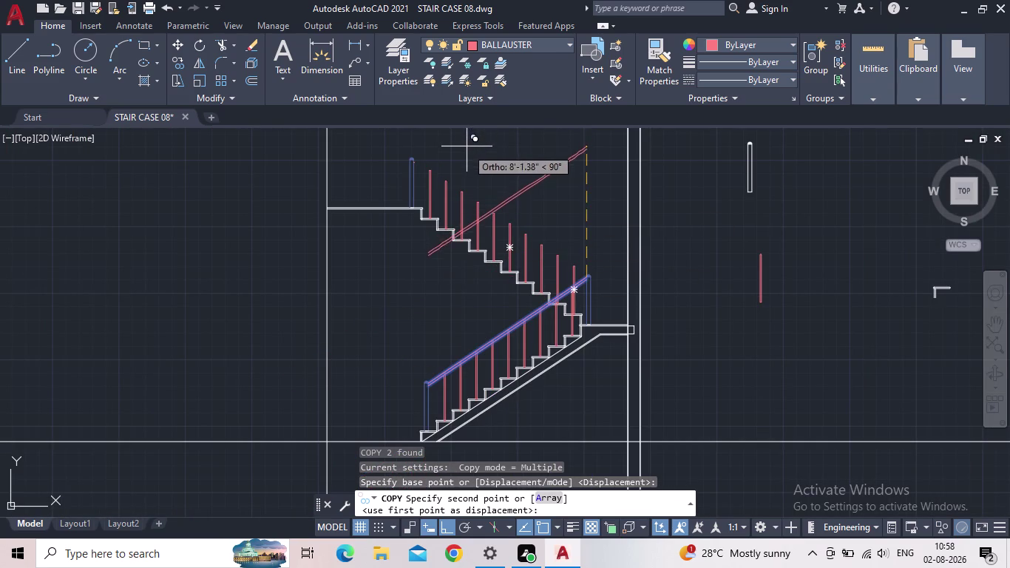
key(Escape)
Start the MIRROR command with the MI alias.
key(m)
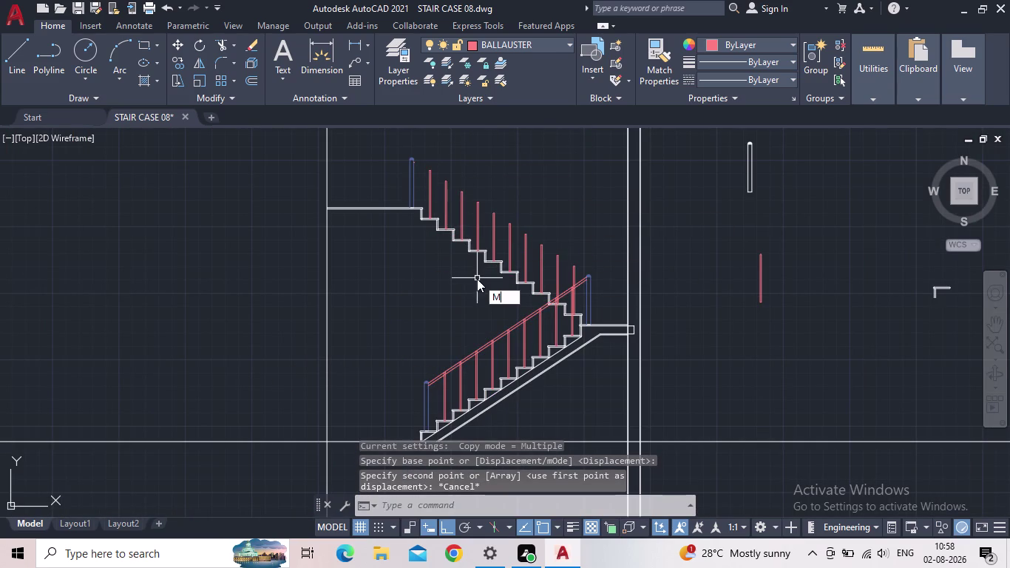
key(i)
key(Return)
scroll(up, 3)
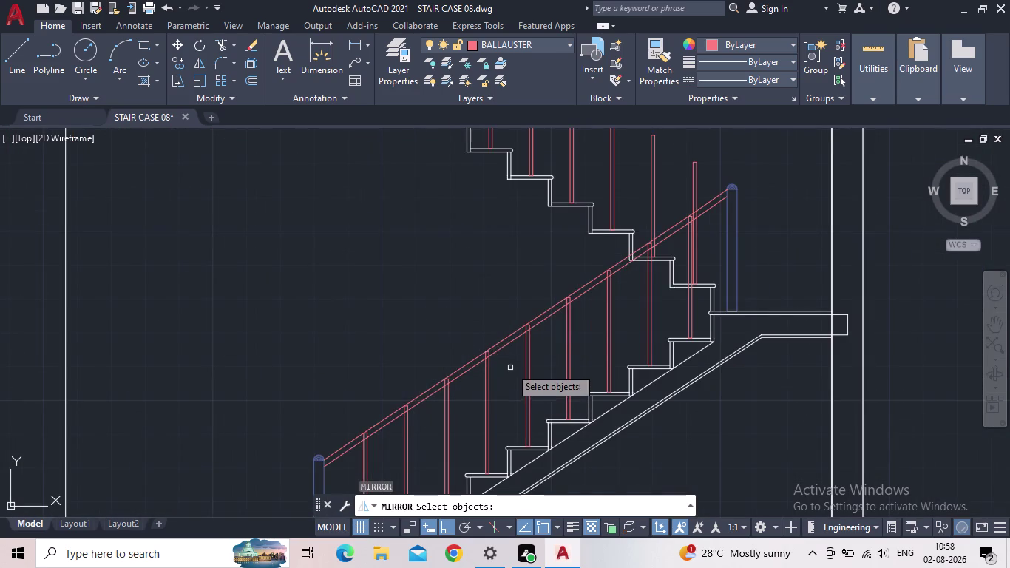
Select both sloped handrail lines as the objects to mirror.
click(511, 367)
click(498, 306)
middle_drag(566, 231, 475, 332)
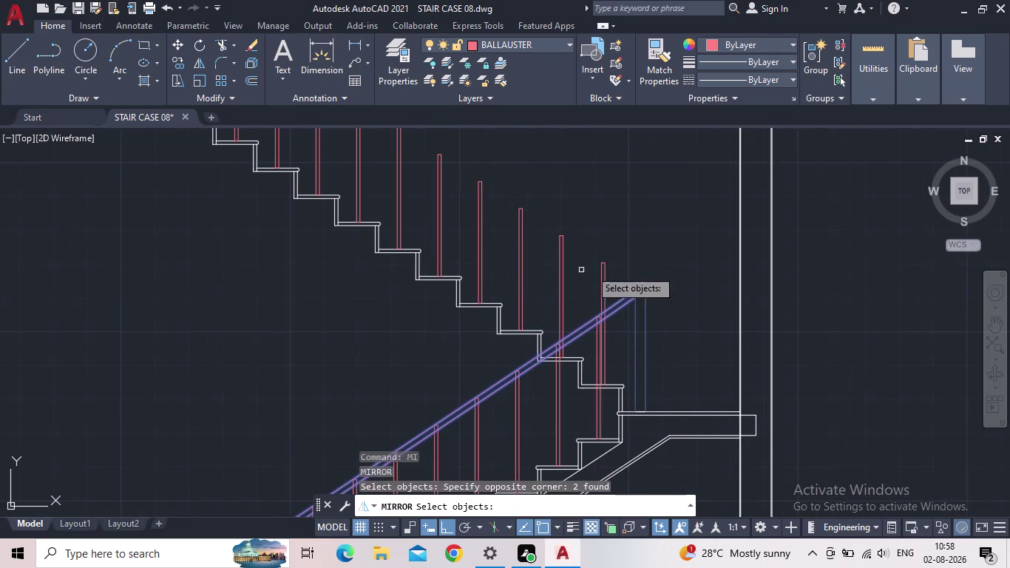
scroll(up, 3)
key(space)
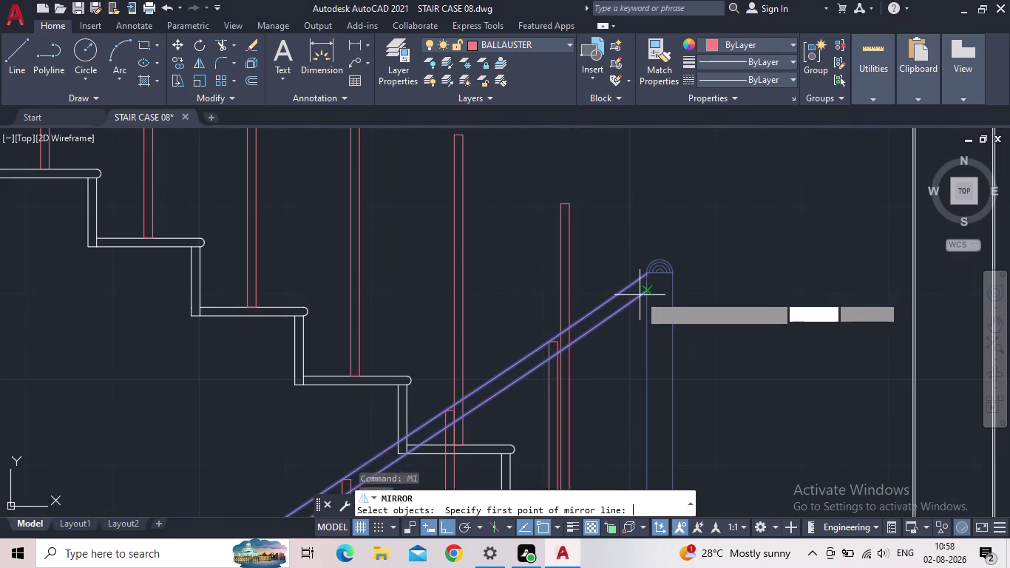
scroll(up, 3)
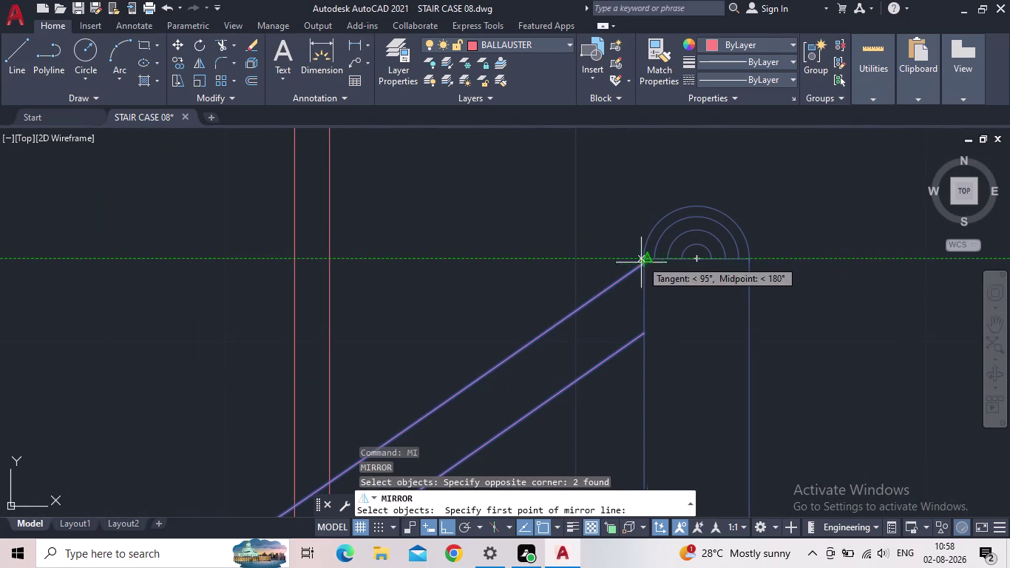
Pick a mirror line from the newel cap top toward the other flight, then cancel.
click(641, 264)
middle_drag(514, 206, 612, 318)
scroll(down, 3)
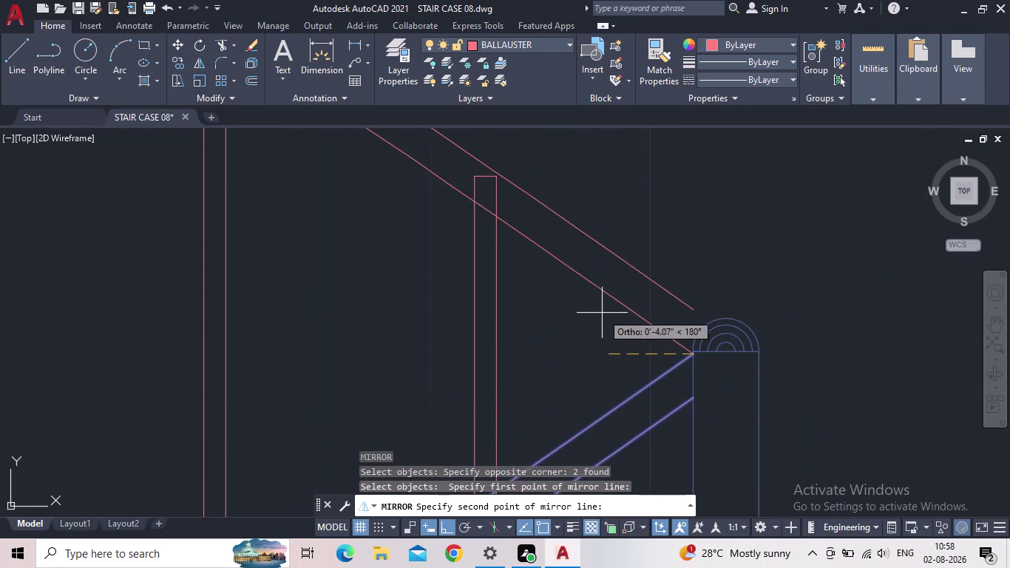
scroll(down, 3)
scroll(down, 3)
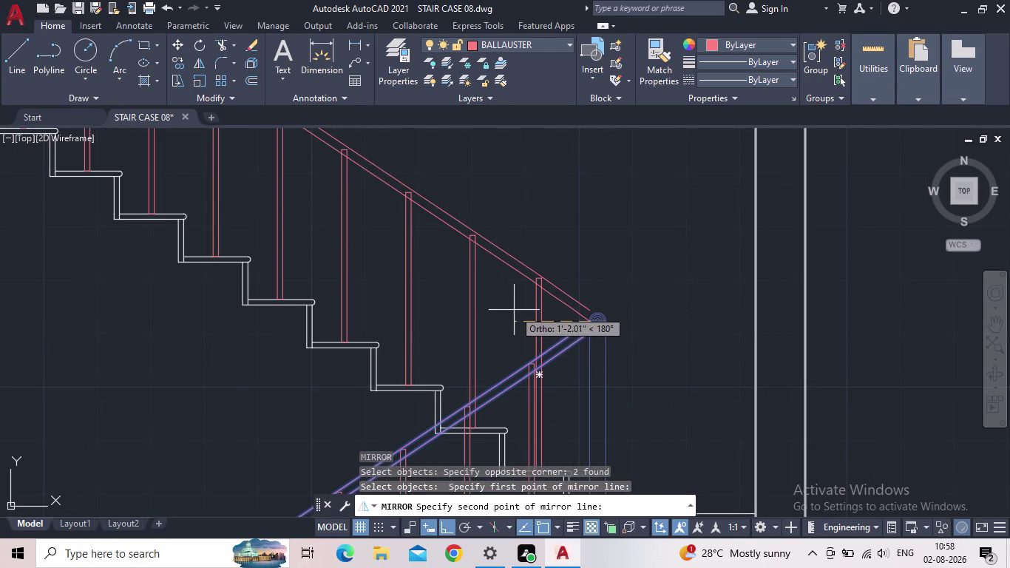
scroll(down, 3)
middle_drag(520, 320, 686, 401)
middle_drag(672, 402, 696, 458)
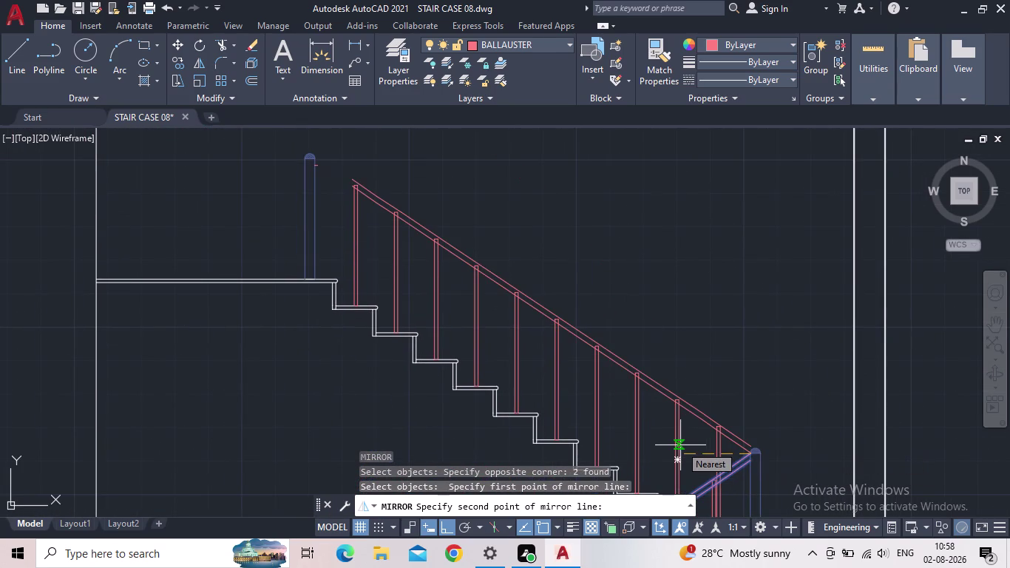
click(680, 444)
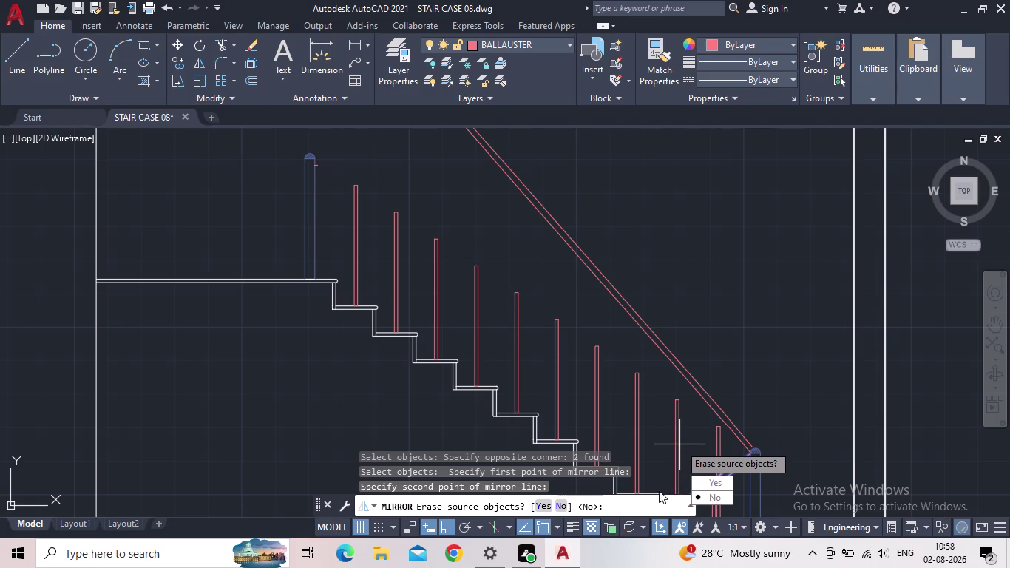
key(Escape)
Reselect the two handrail lines and restart MIRROR on them.
middle_drag(665, 440, 611, 312)
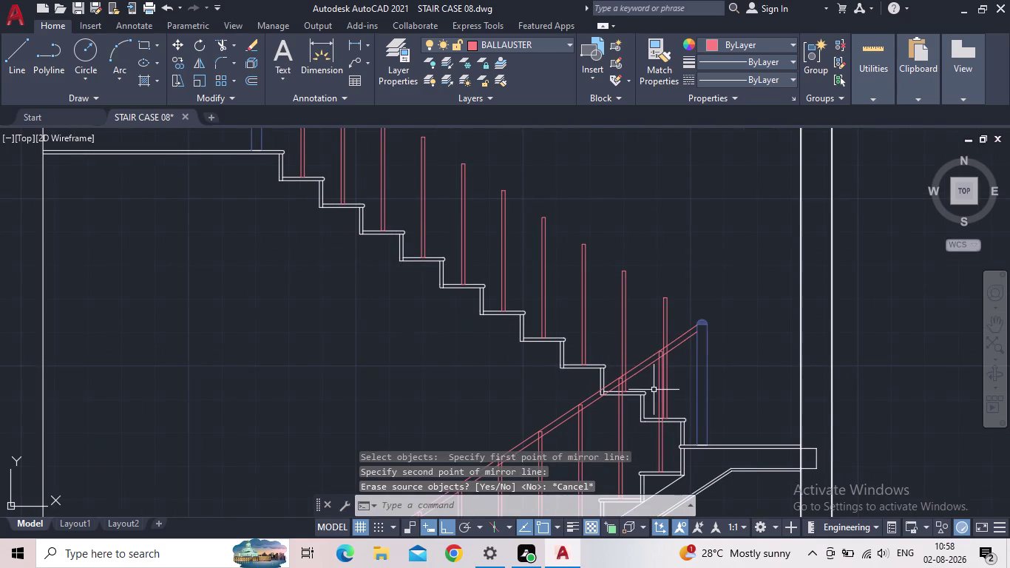
drag(652, 382, 649, 374)
click(635, 347)
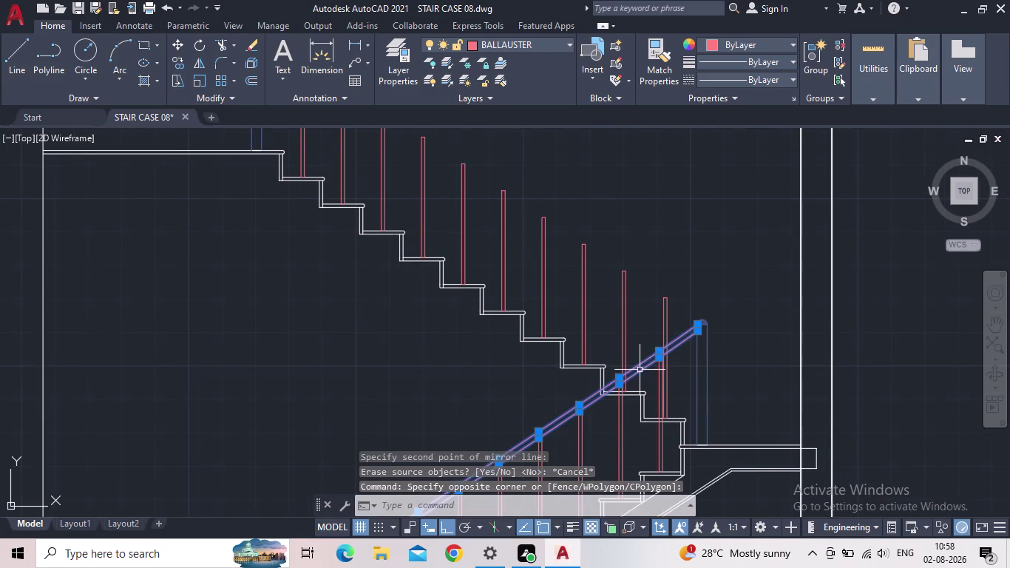
key(m)
key(i)
key(Return)
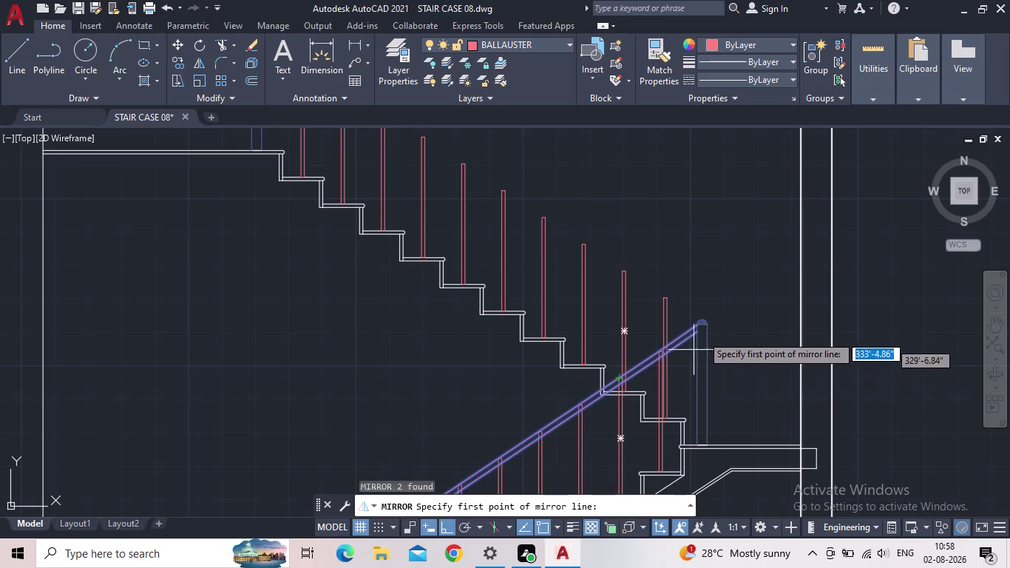
scroll(up, 3)
scroll(up, 3)
scroll(up, 3)
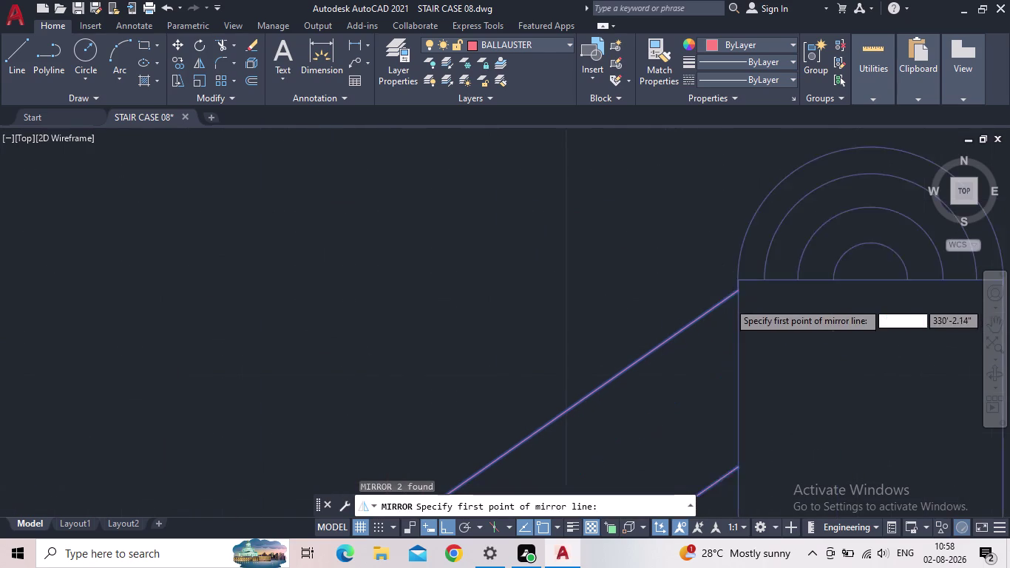
Mirror the rails about a horizontal line from the handrail top corner, keeping the originals.
click(747, 270)
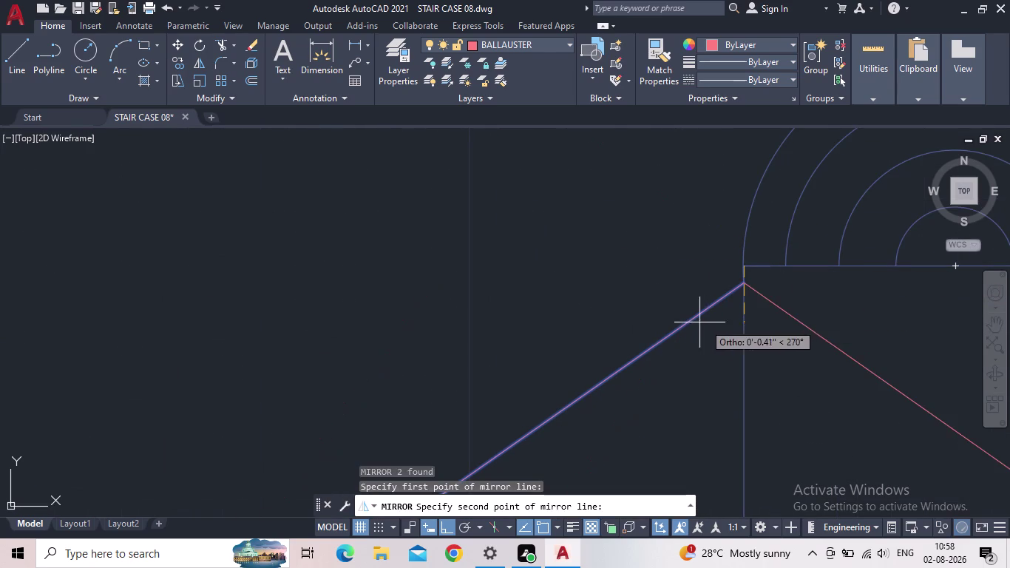
scroll(down, 3)
scroll(down, 3)
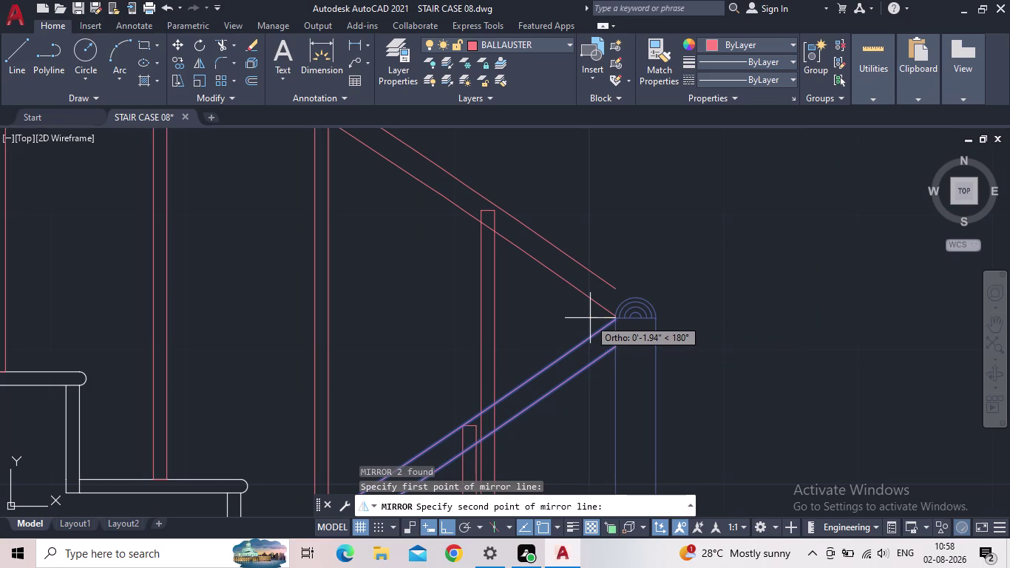
middle_drag(475, 325, 481, 328)
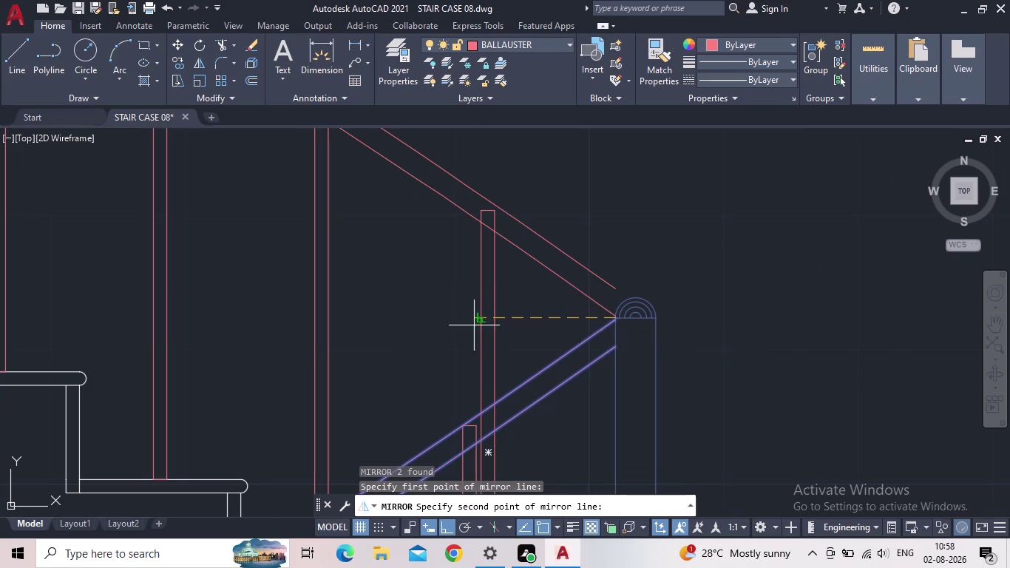
middle_drag(482, 328, 711, 372)
scroll(down, 3)
click(316, 382)
middle_drag(587, 349, 578, 357)
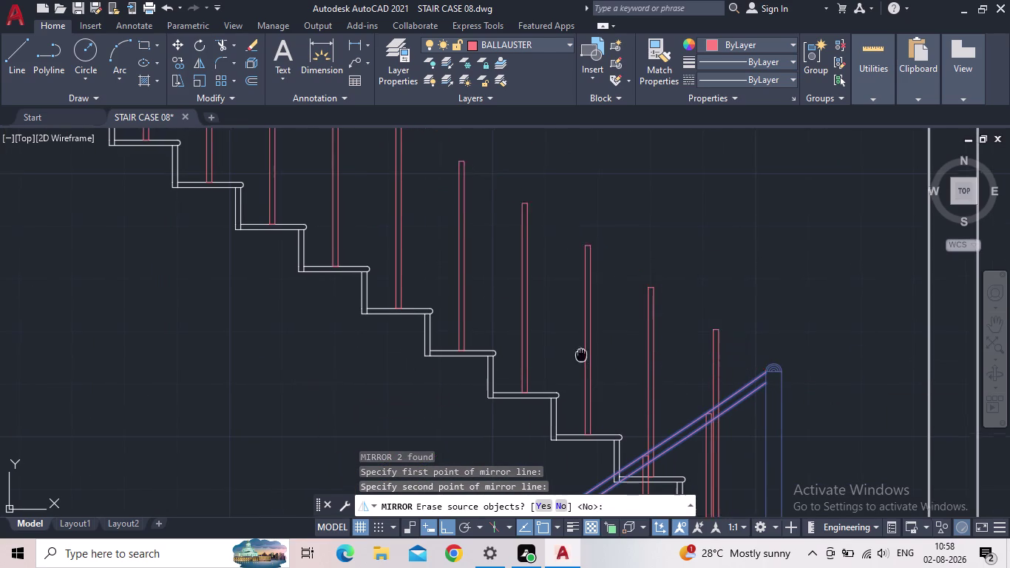
middle_drag(578, 357, 469, 355)
drag(469, 407, 587, 350)
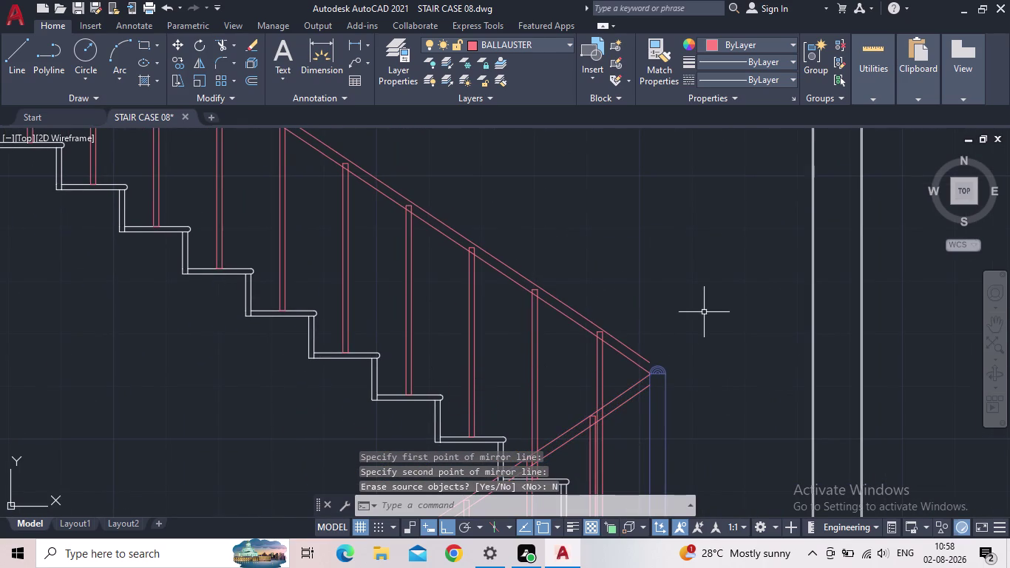
scroll(up, 3)
Move the two pink rail lines so their ends meet the newel post corner.
click(654, 361)
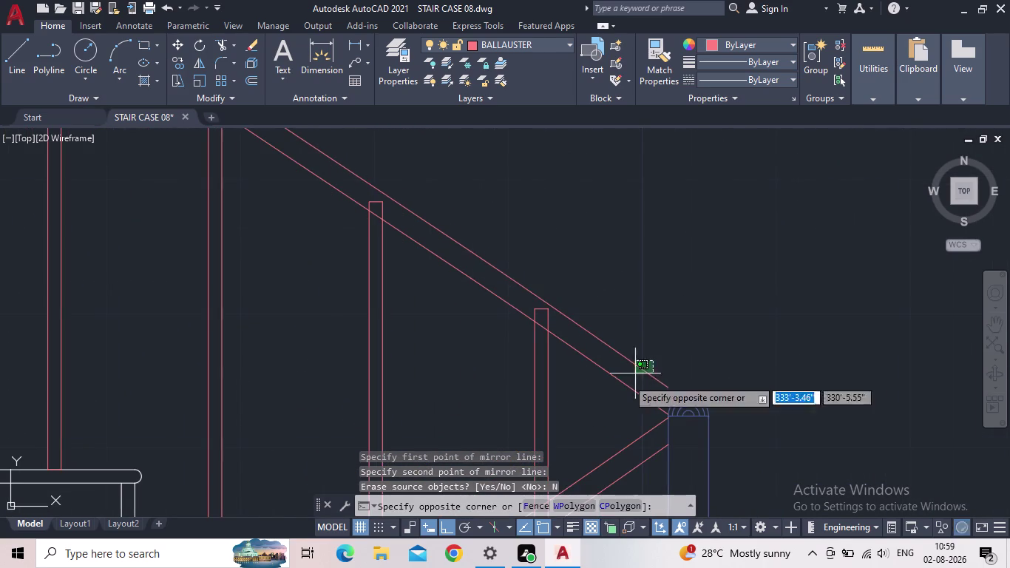
click(607, 391)
key(m)
key(Return)
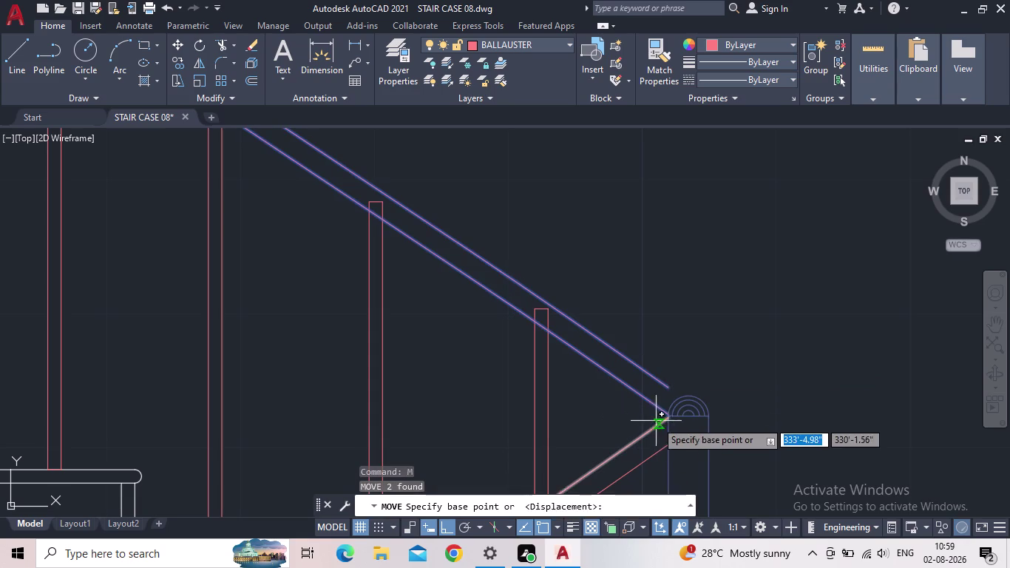
click(665, 387)
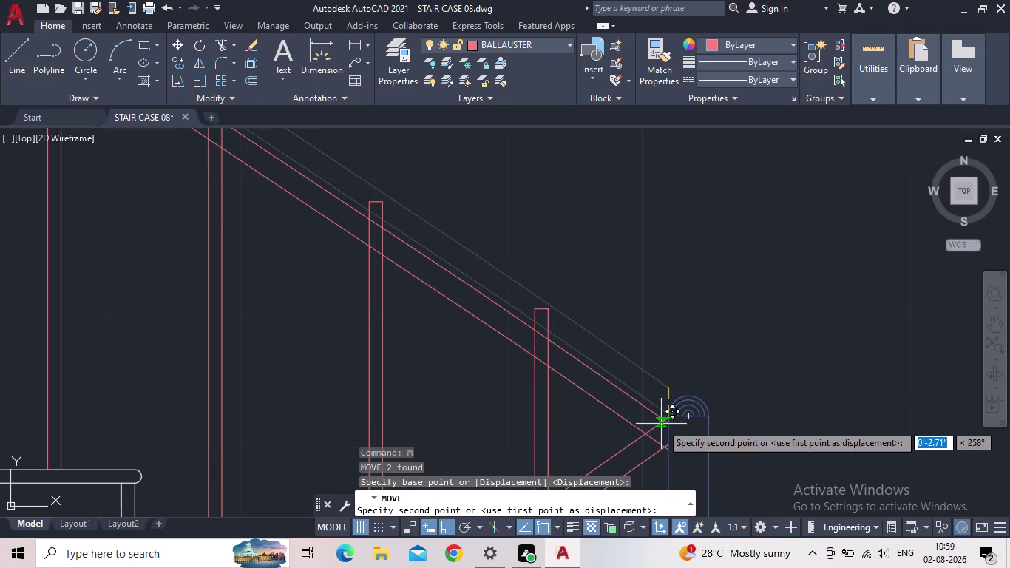
scroll(up, 3)
middle_drag(678, 423, 652, 341)
scroll(up, 3)
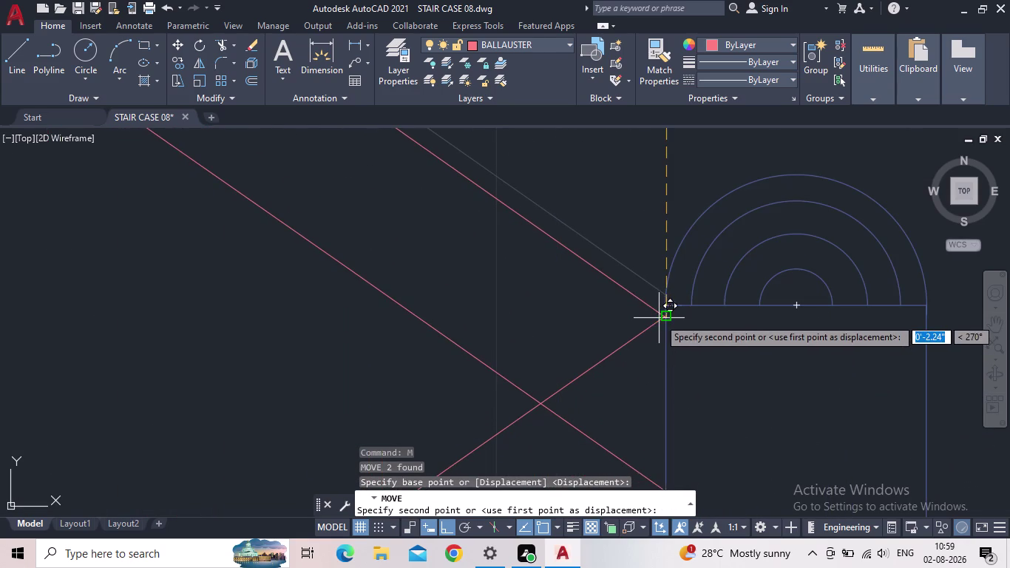
click(665, 317)
scroll(down, 3)
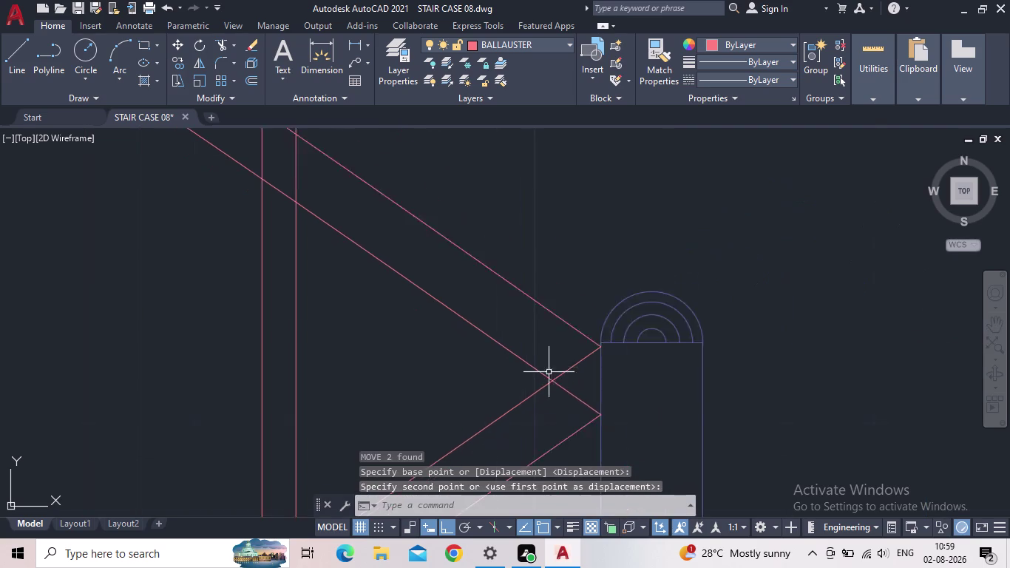
scroll(down, 3)
scroll(up, 3)
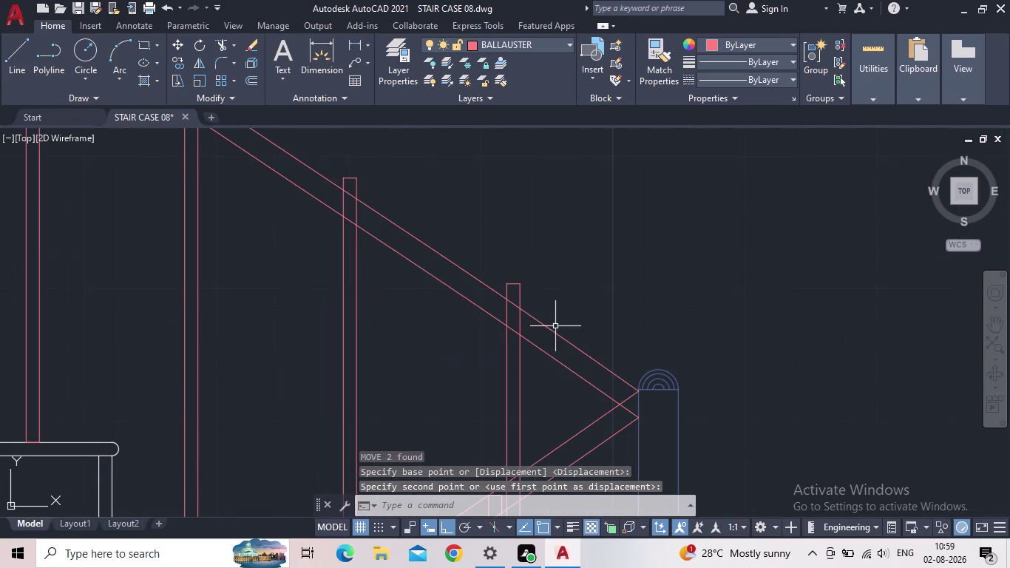
Select the two rail lines again for another move, then cancel it.
drag(631, 362, 612, 371)
click(564, 391)
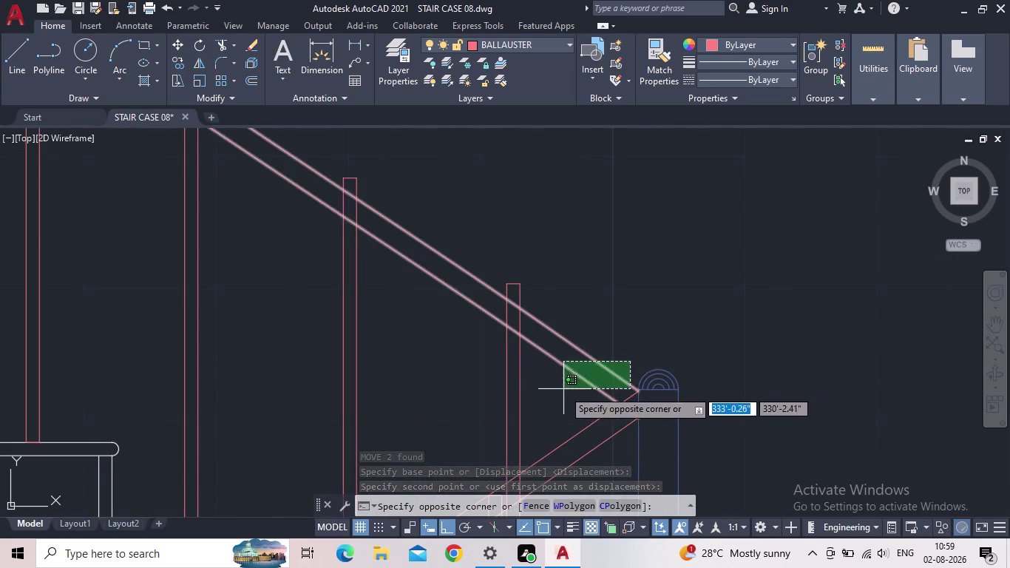
key(space)
click(635, 393)
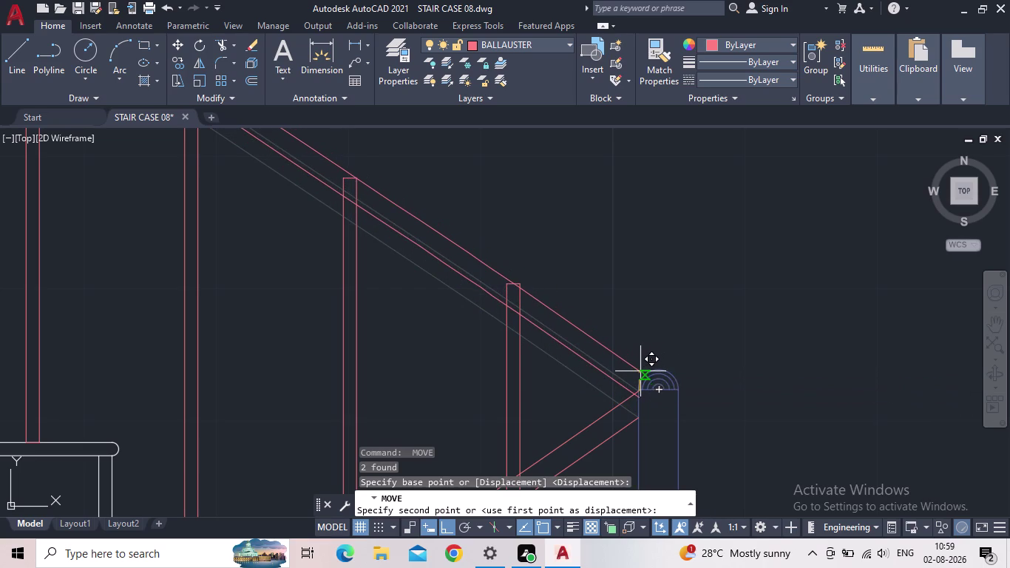
key(Escape)
Erase the first pair of sloped pink rail lines beside the newel post.
click(580, 394)
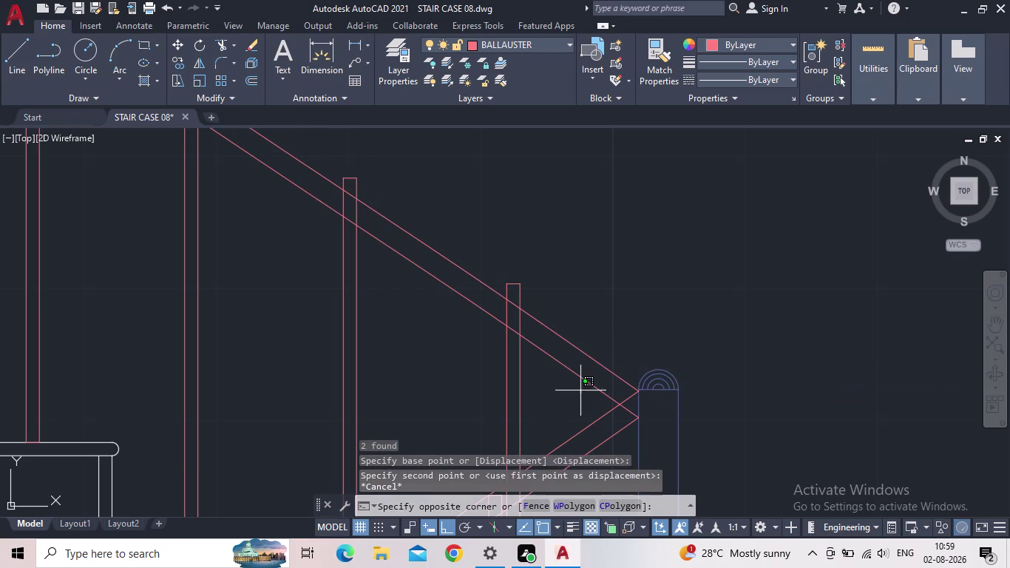
click(582, 334)
click(572, 380)
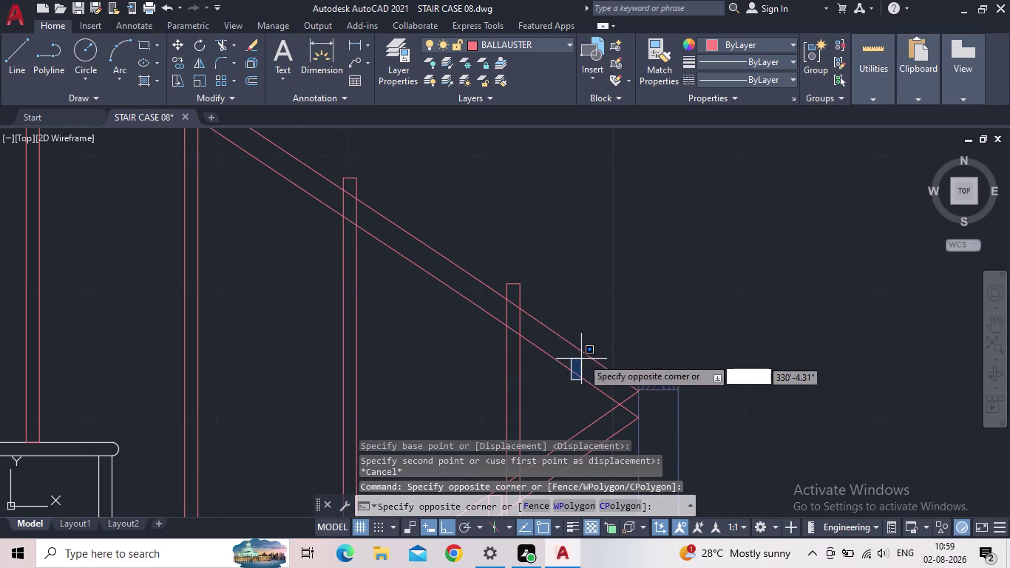
click(587, 330)
drag(599, 392, 587, 389)
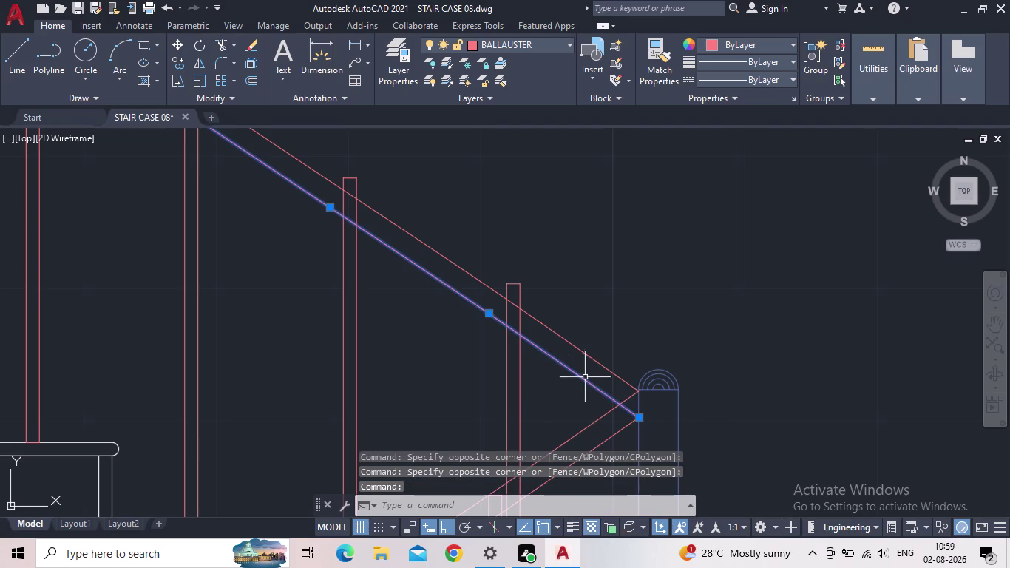
click(596, 361)
key(Delete)
Erase the remaining pink rail lines on the other flight and view the whole staircase.
scroll(down, 3)
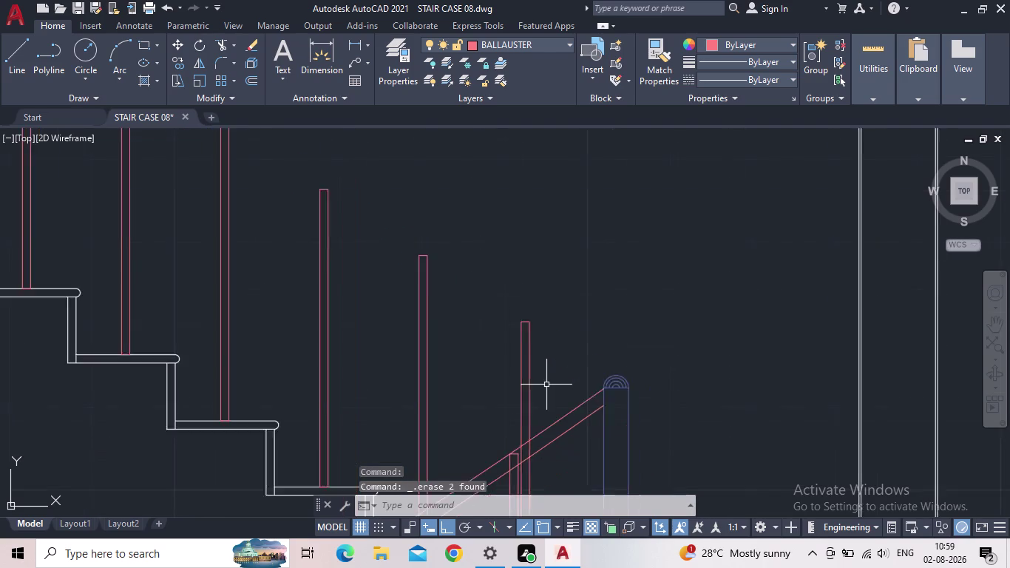
scroll(down, 3)
middle_drag(582, 367, 585, 358)
click(575, 409)
click(562, 384)
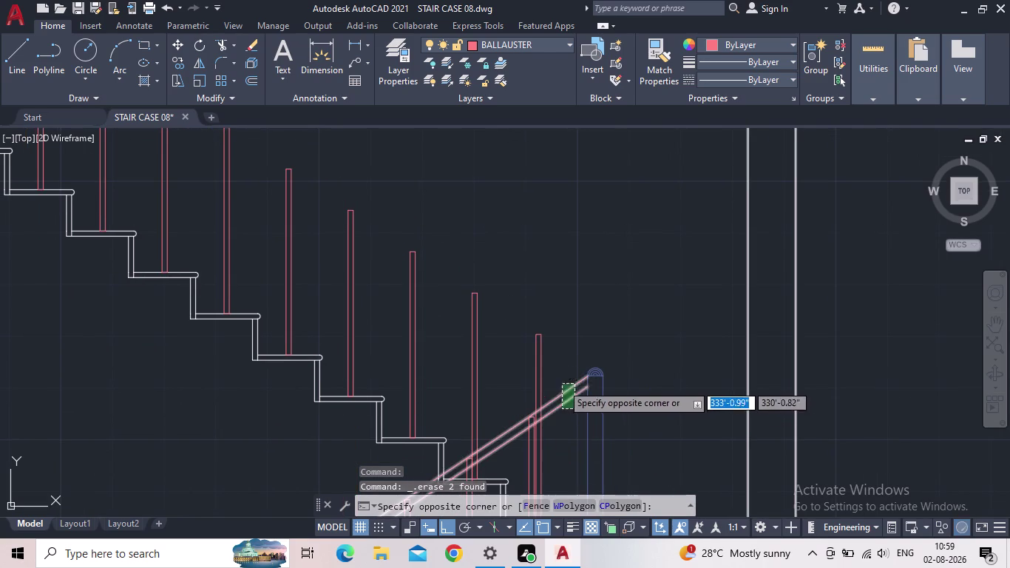
key(Delete)
scroll(down, 3)
middle_drag(577, 378, 868, 241)
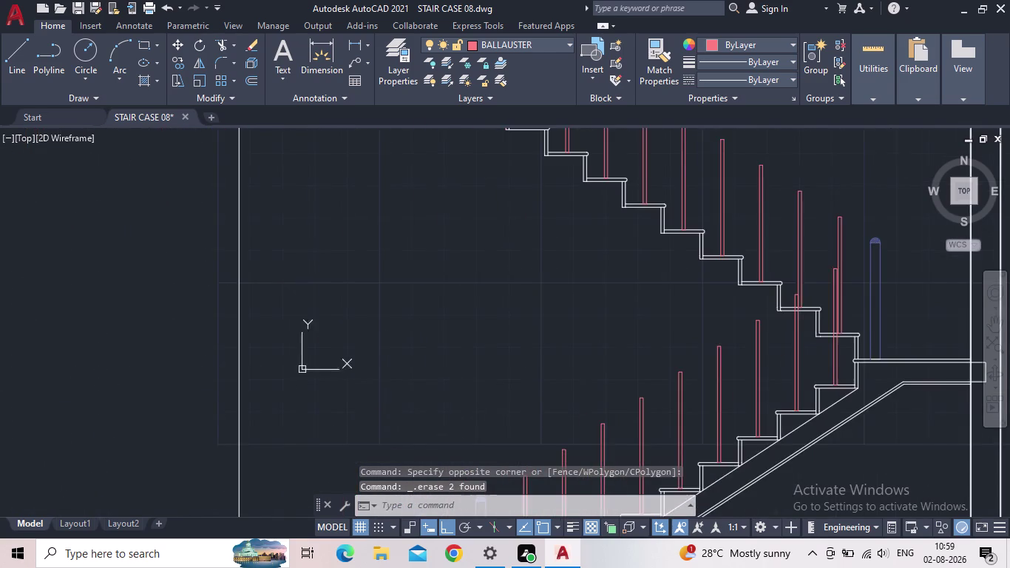
scroll(down, 3)
middle_drag(729, 340, 506, 249)
scroll(up, 3)
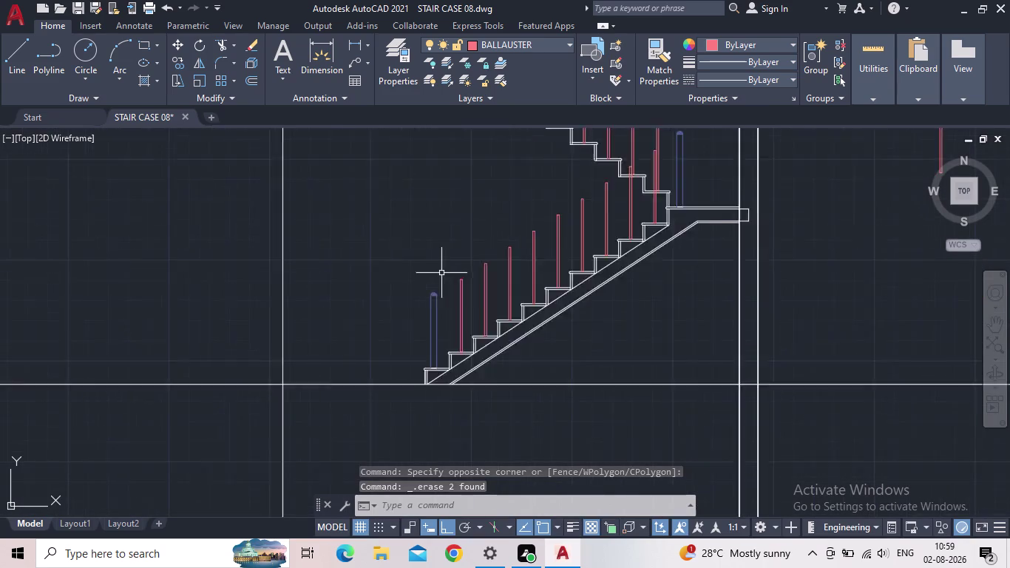
scroll(up, 3)
key(s)
key(p)
key(l)
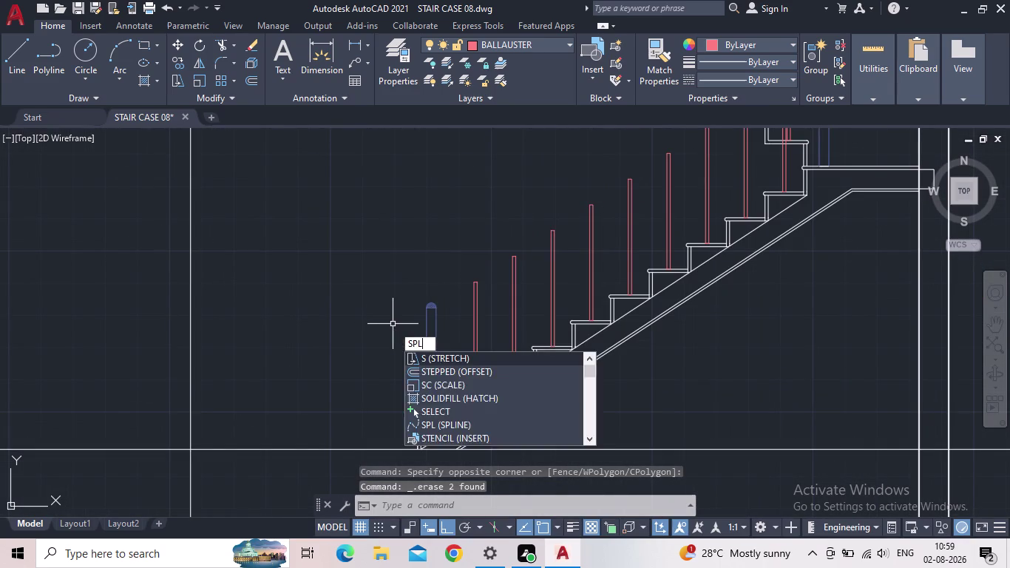
key(Return)
scroll(up, 3)
scroll(up, 3)
scroll(up, 3)
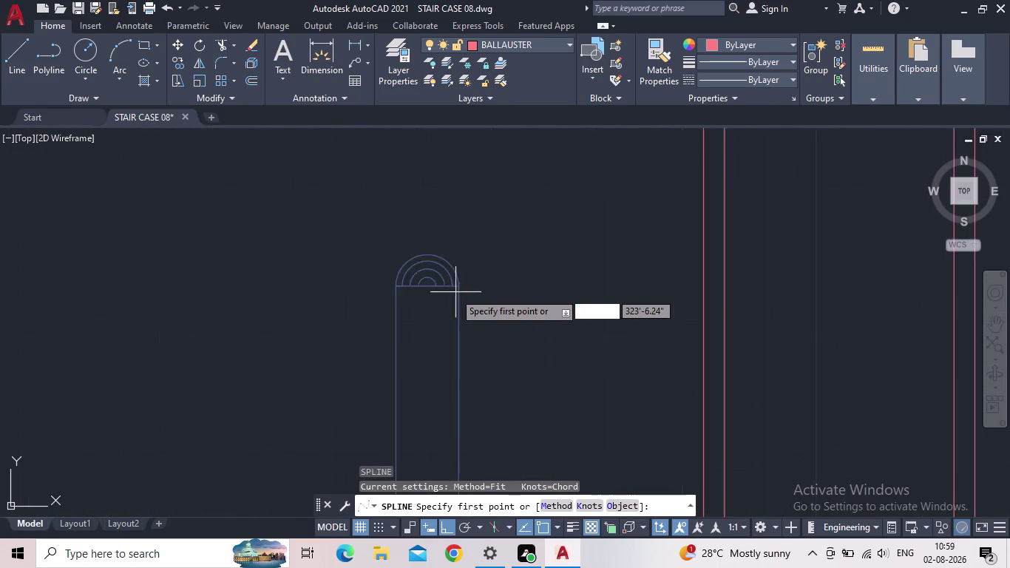
scroll(up, 3)
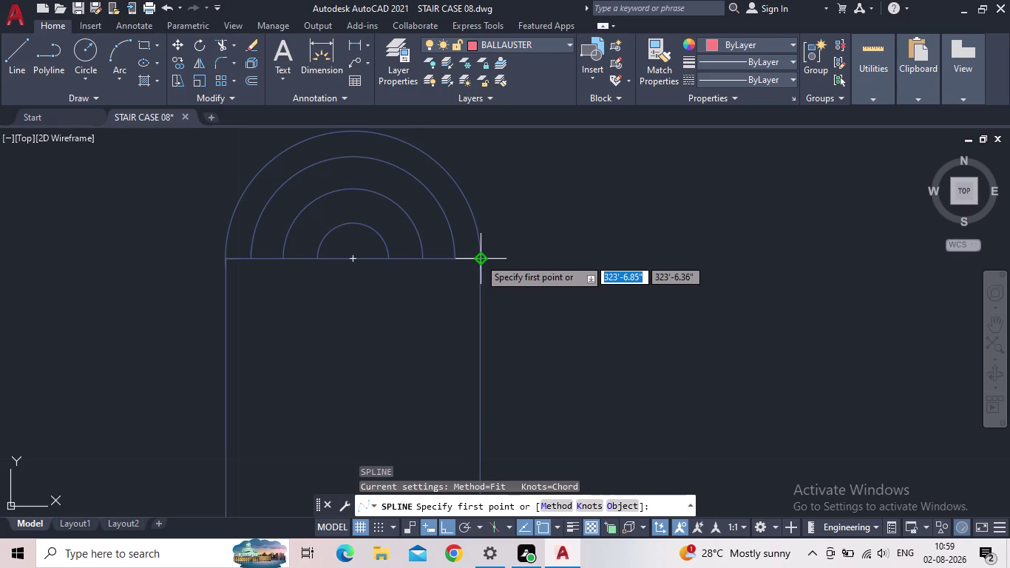
scroll(up, 3)
scroll(up, 3)
scroll(up, 3)
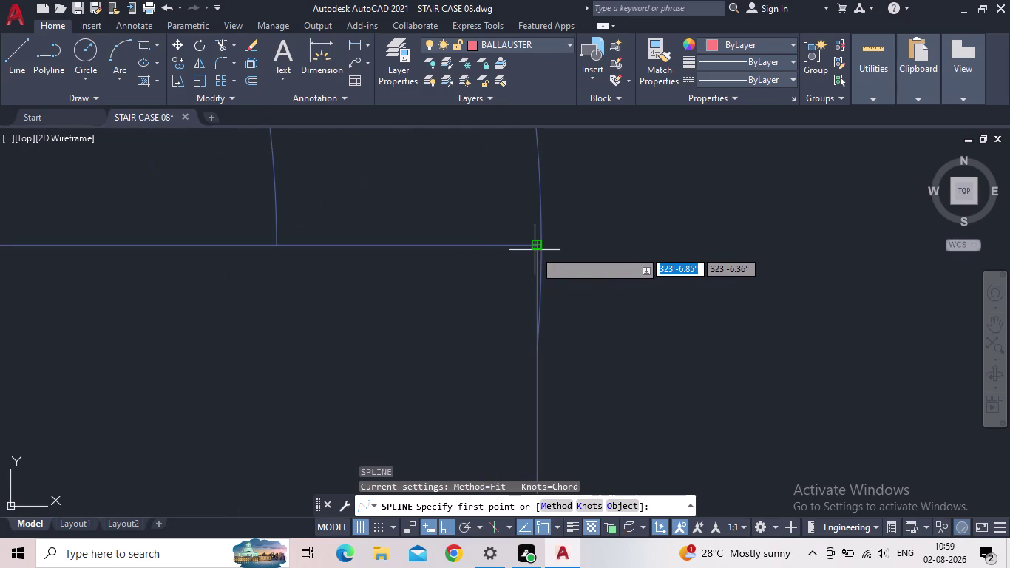
click(536, 248)
middle_drag(703, 231, 514, 363)
scroll(down, 3)
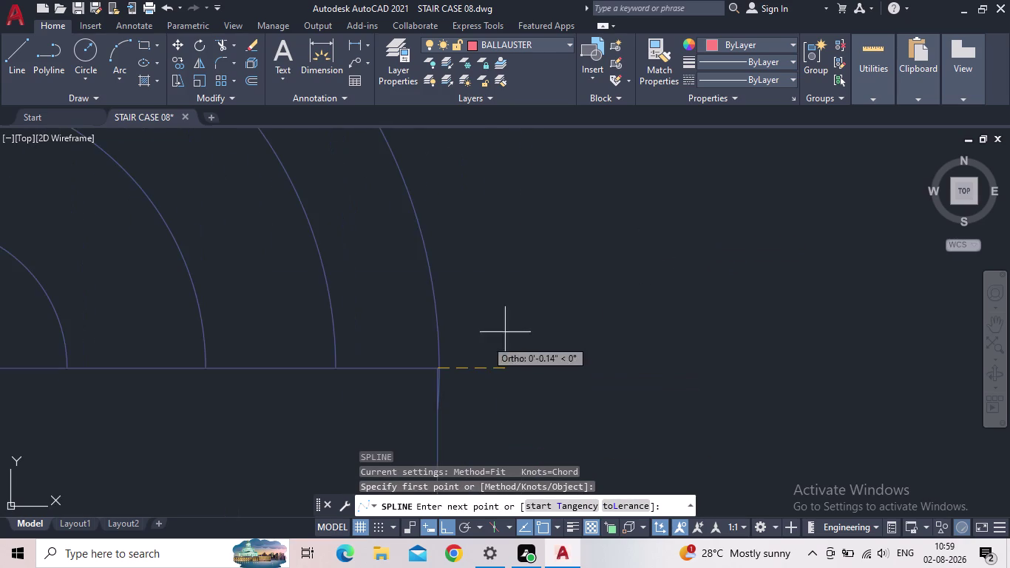
middle_drag(734, 236, 498, 413)
drag(450, 530, 454, 521)
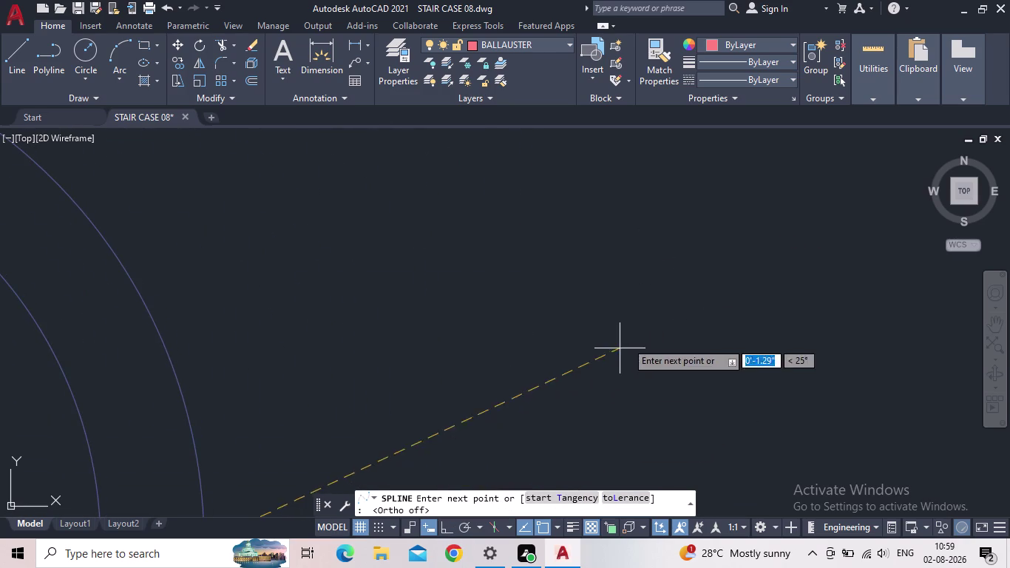
middle_drag(630, 339, 463, 441)
scroll(down, 3)
scroll(down, 3)
middle_drag(806, 281, 457, 476)
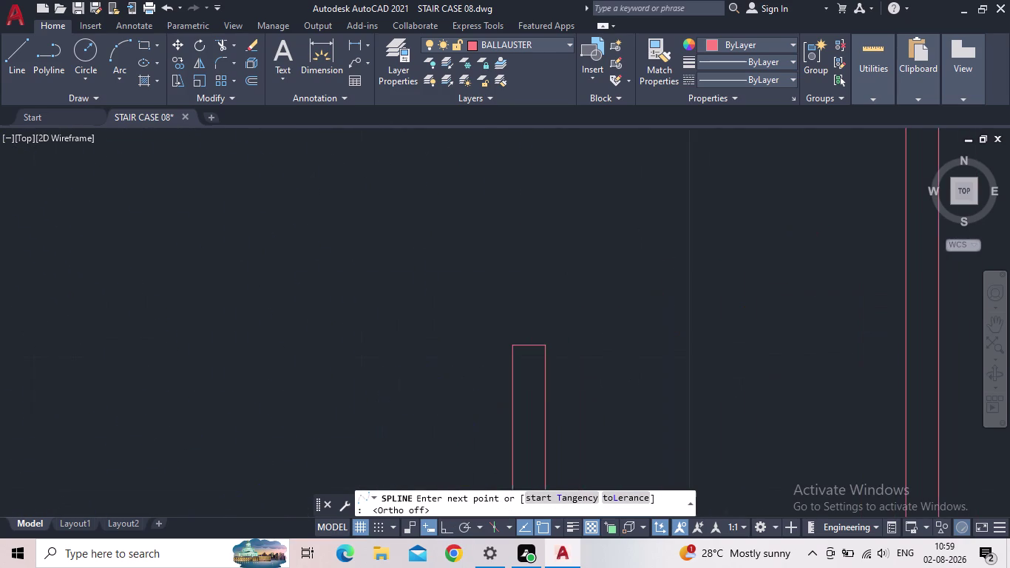
scroll(up, 3)
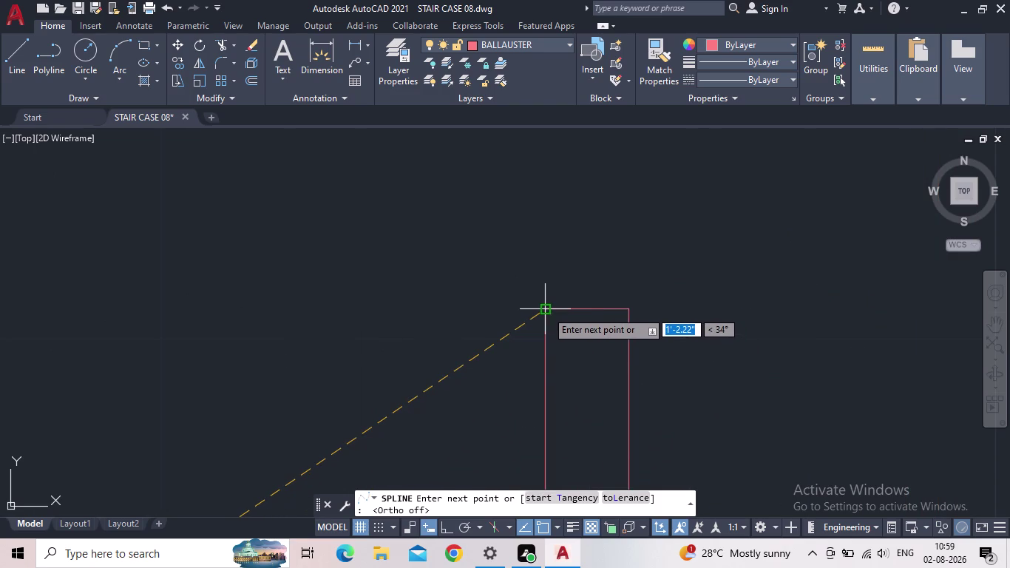
click(544, 310)
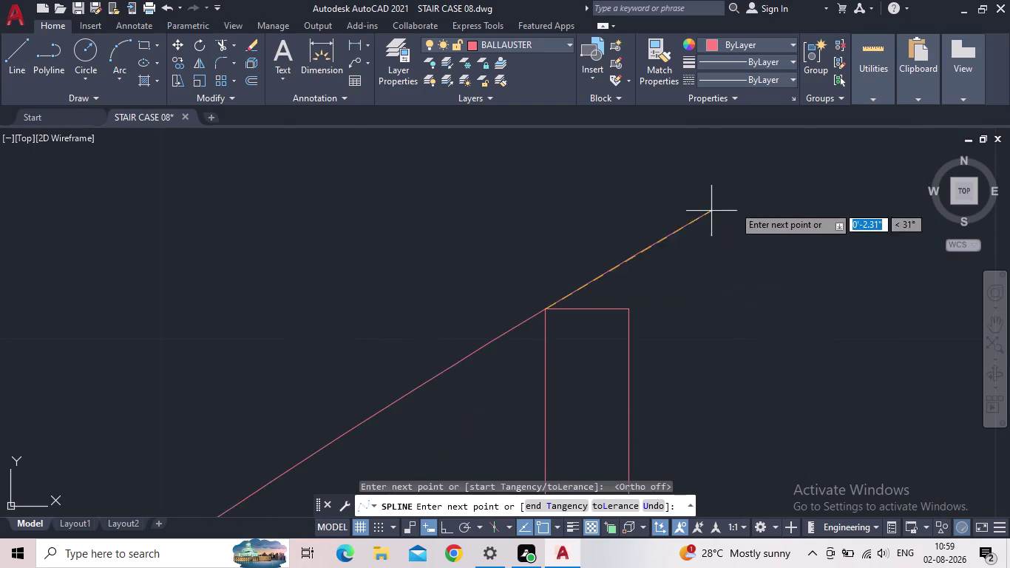
middle_drag(739, 214, 428, 385)
scroll(down, 3)
middle_drag(577, 281, 524, 399)
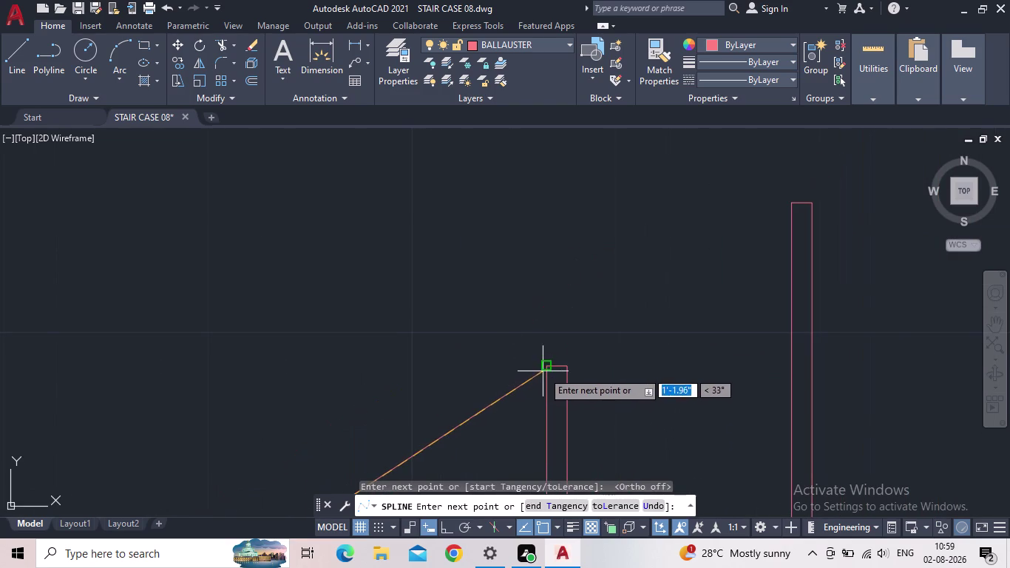
click(549, 369)
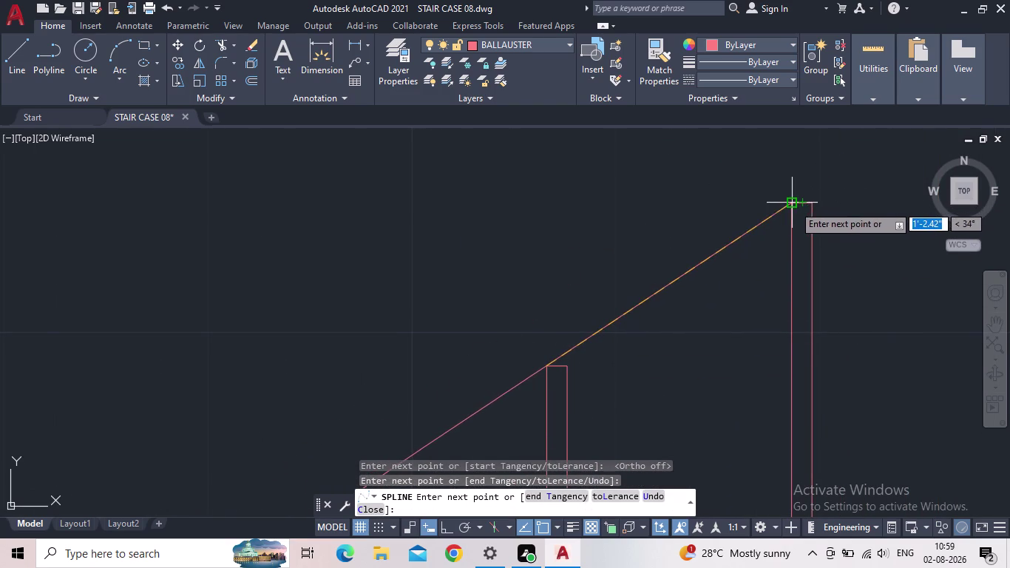
click(794, 205)
middle_drag(831, 231, 499, 436)
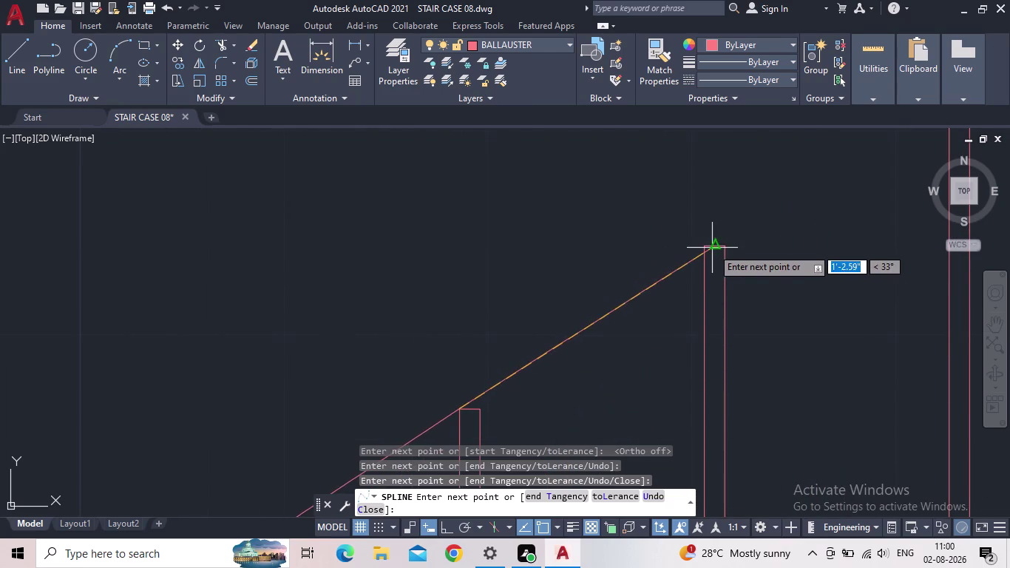
click(702, 245)
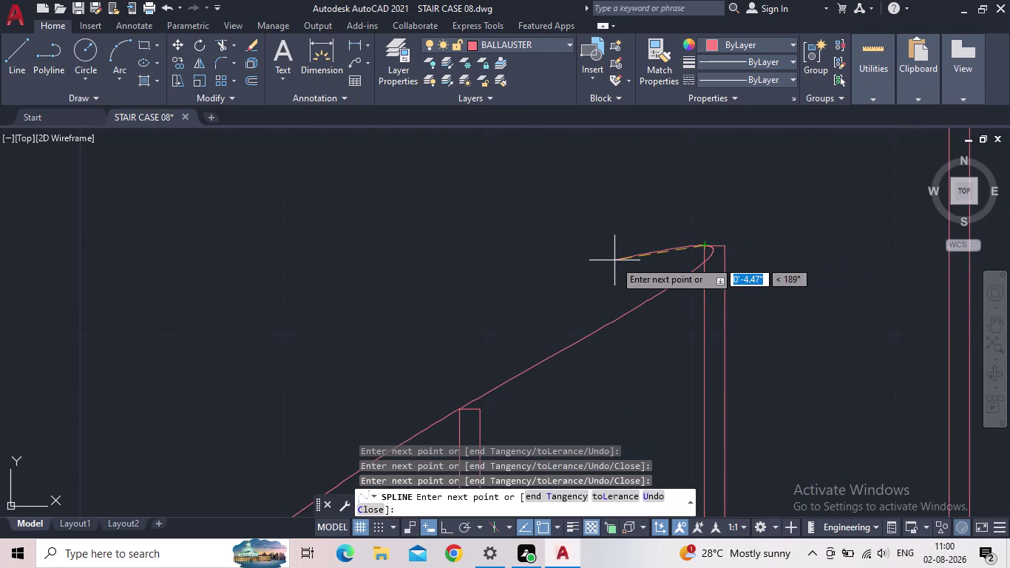
key(Escape)
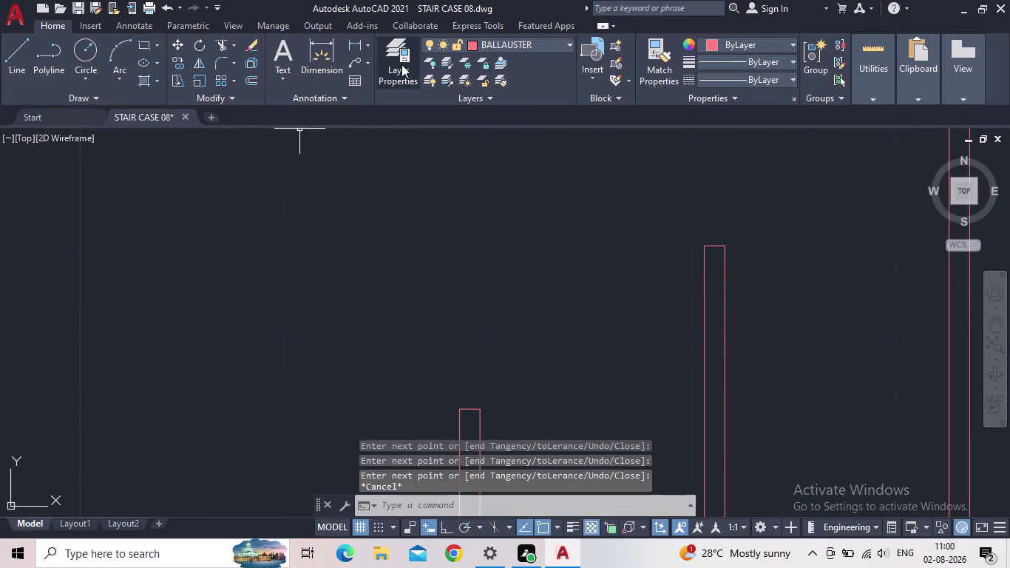
click(401, 64)
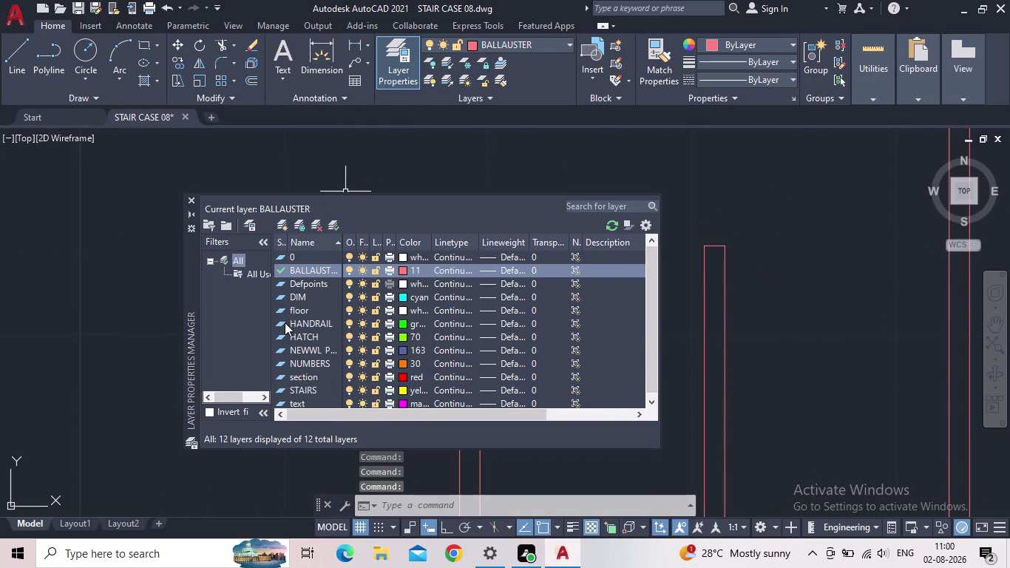
double_click(284, 321)
double_click(282, 324)
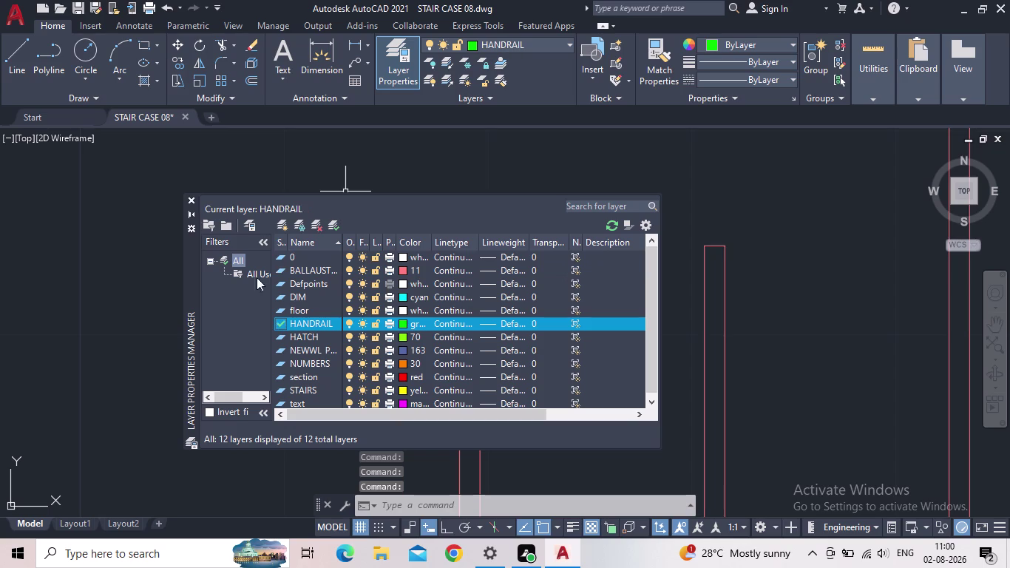
click(186, 196)
scroll(down, 3)
middle_drag(431, 319, 788, 291)
scroll(down, 3)
key(s)
key(p)
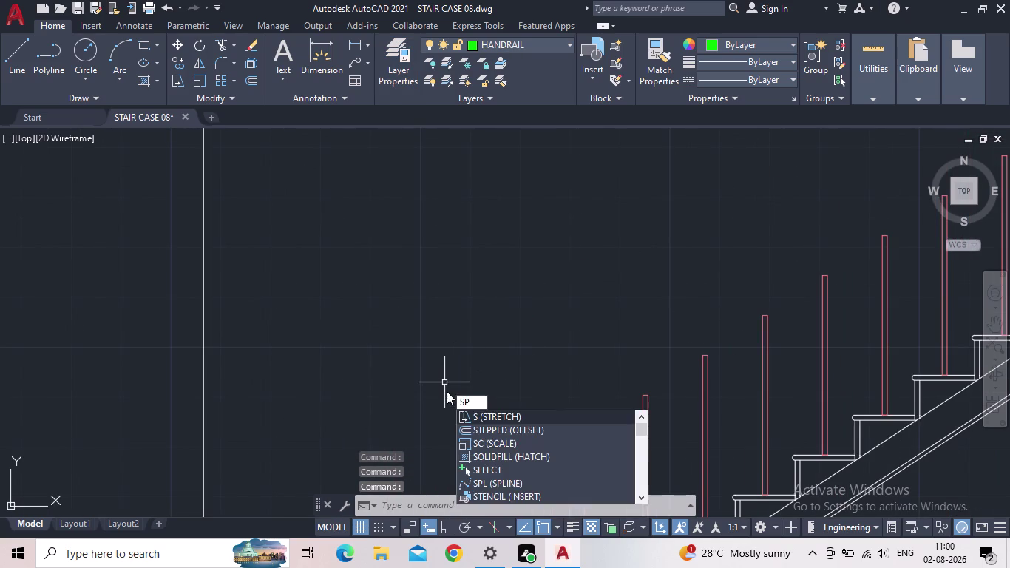
key(l)
key(Return)
middle_drag(438, 429, 472, 298)
scroll(down, 3)
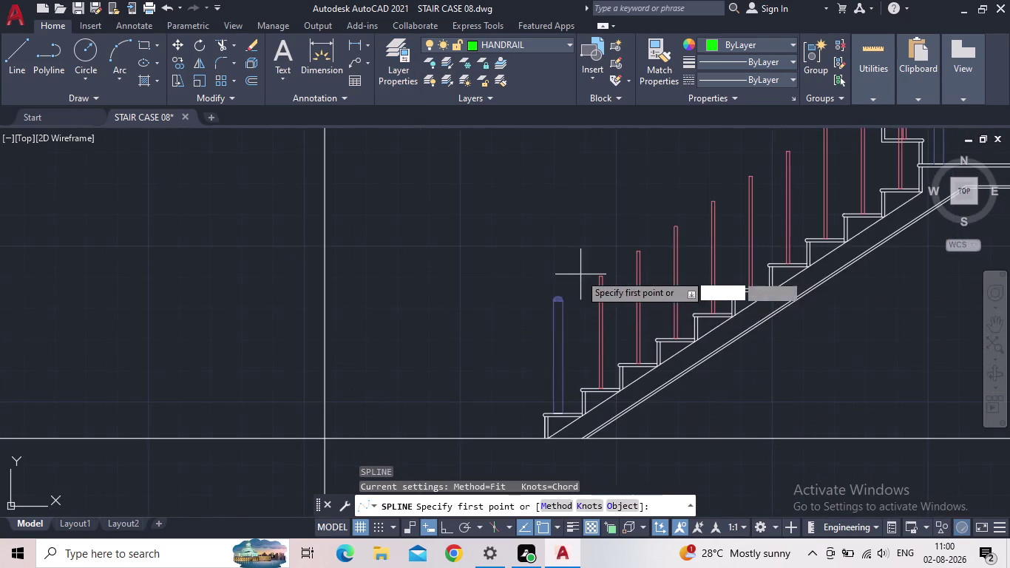
scroll(up, 3)
scroll(up, 3)
scroll(up, 3)
scroll(up, 3)
scroll(up, 3)
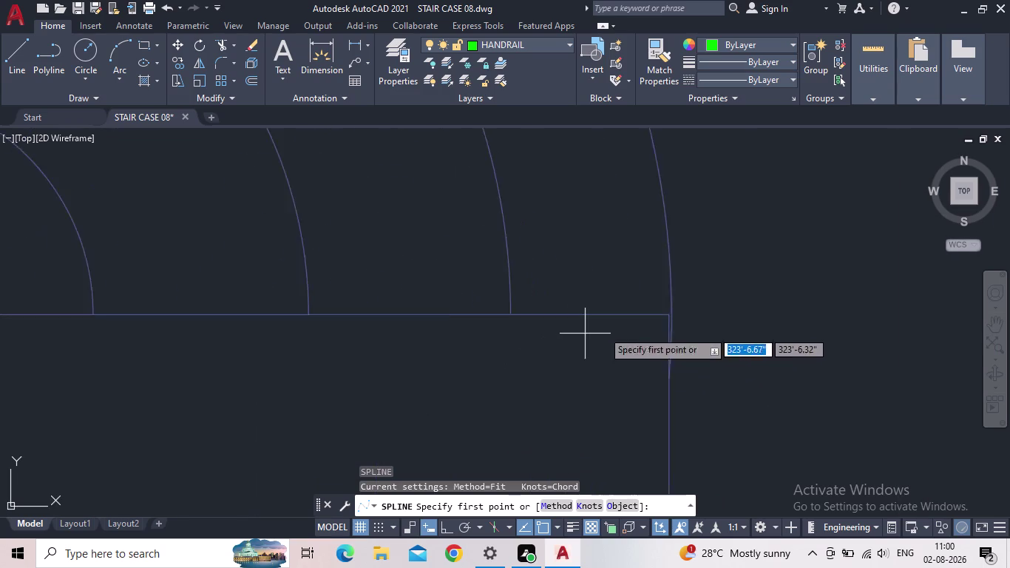
click(697, 310)
middle_drag(788, 276, 299, 479)
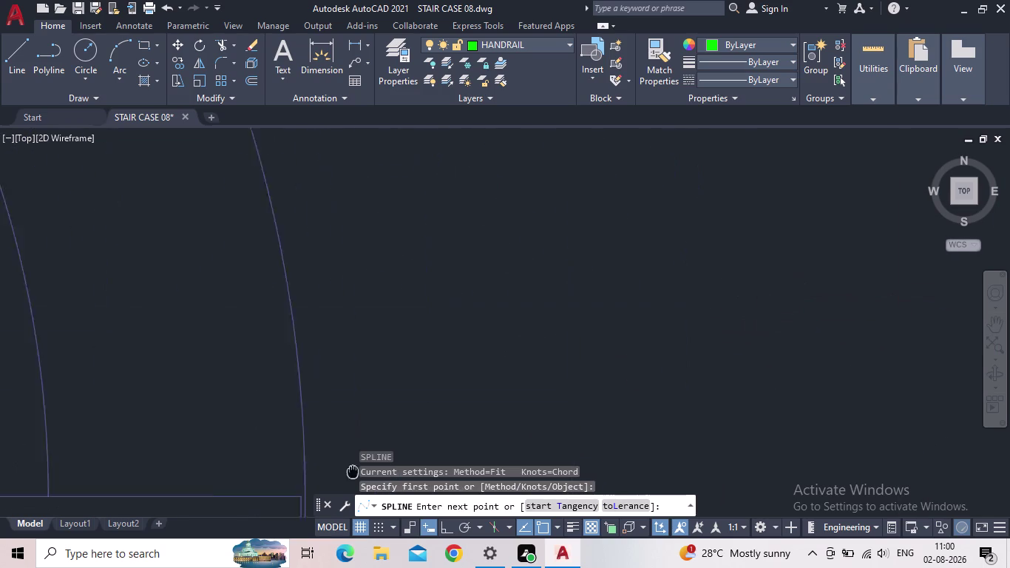
middle_drag(299, 480, 286, 478)
scroll(down, 3)
scroll(down, 3)
middle_drag(685, 316, 438, 422)
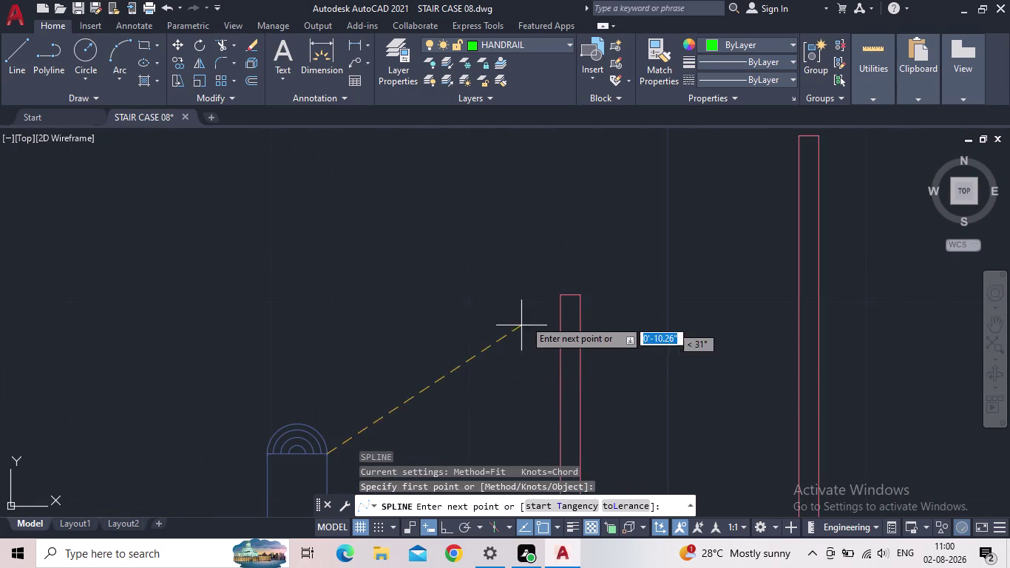
click(560, 296)
middle_drag(727, 191, 501, 368)
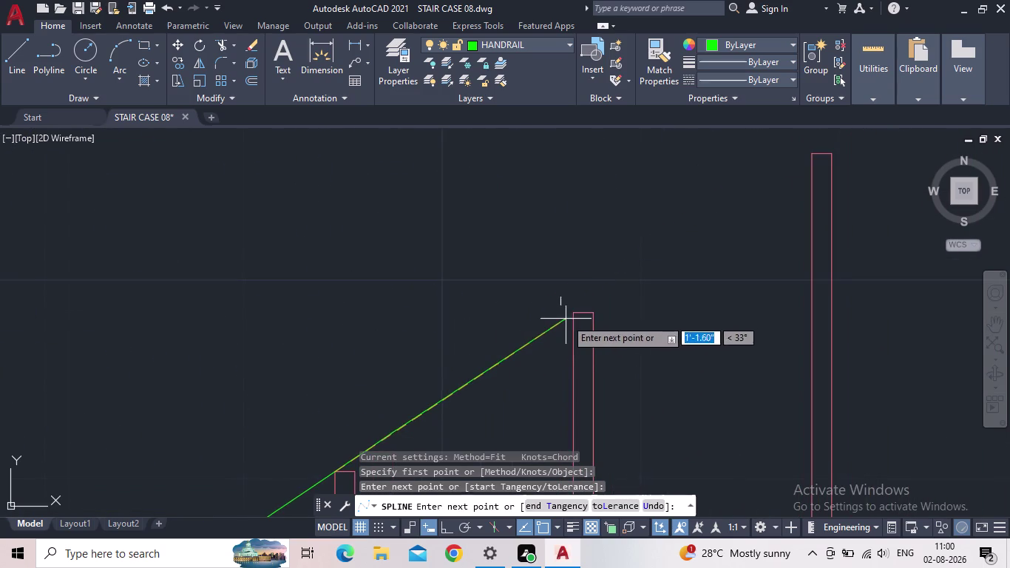
click(574, 315)
click(808, 157)
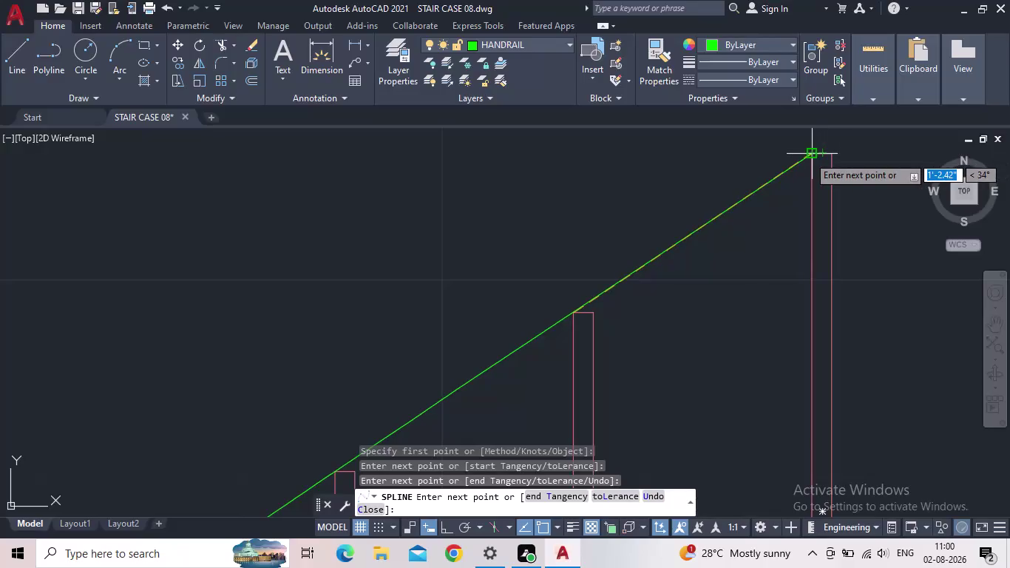
middle_drag(835, 165, 418, 403)
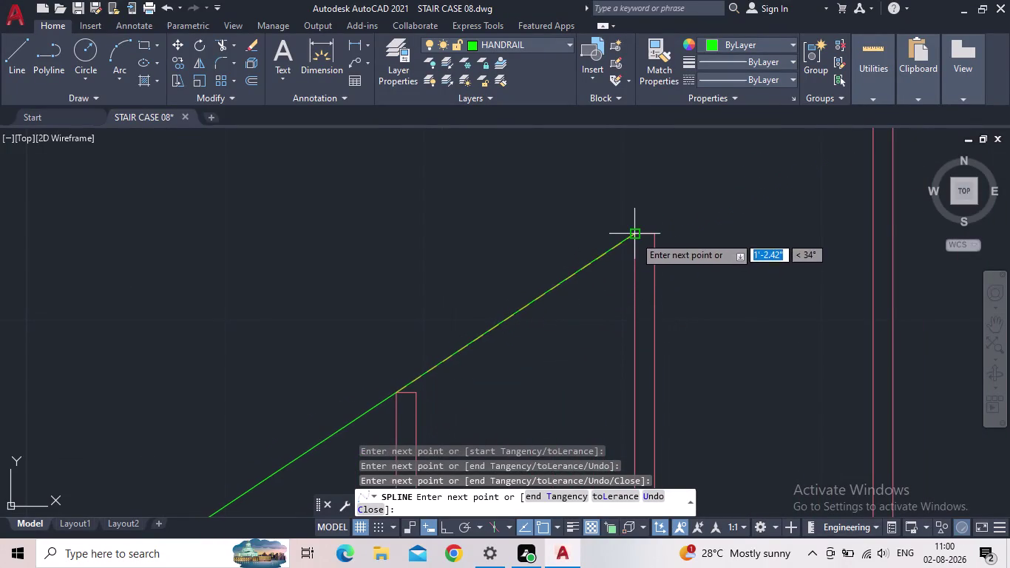
click(636, 233)
middle_drag(734, 178, 555, 439)
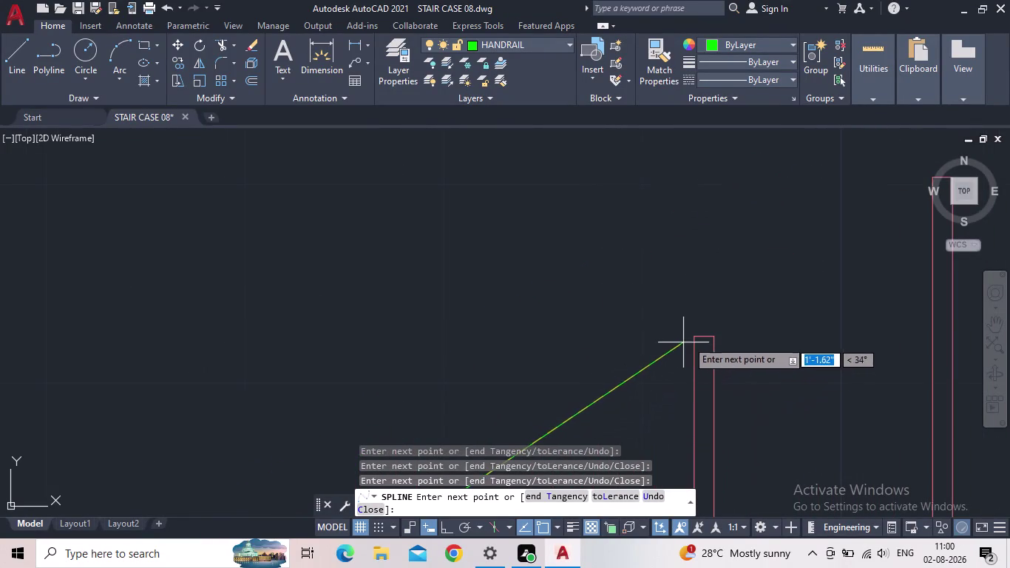
click(691, 335)
middle_drag(803, 292, 529, 430)
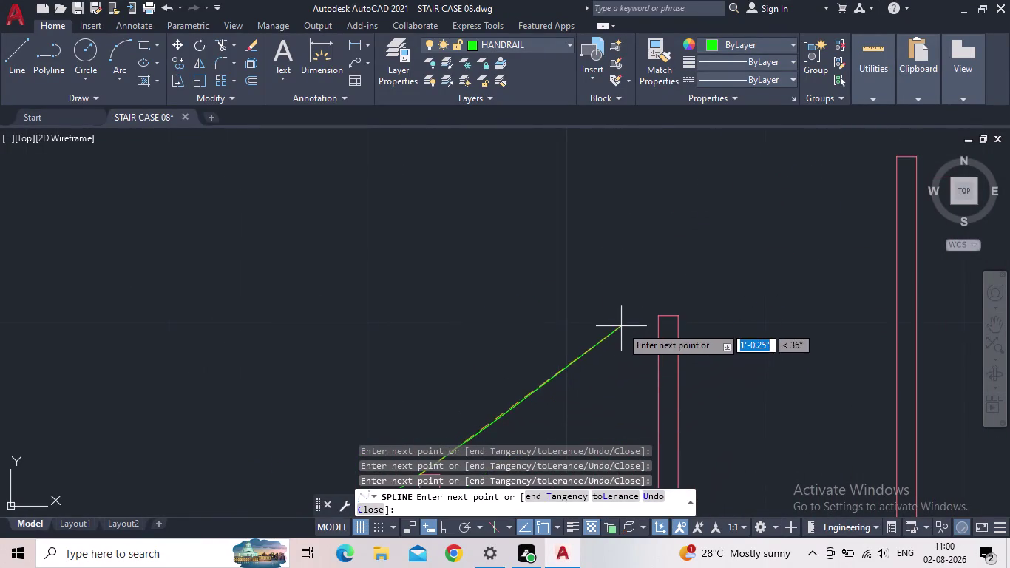
click(662, 315)
middle_drag(787, 259, 277, 442)
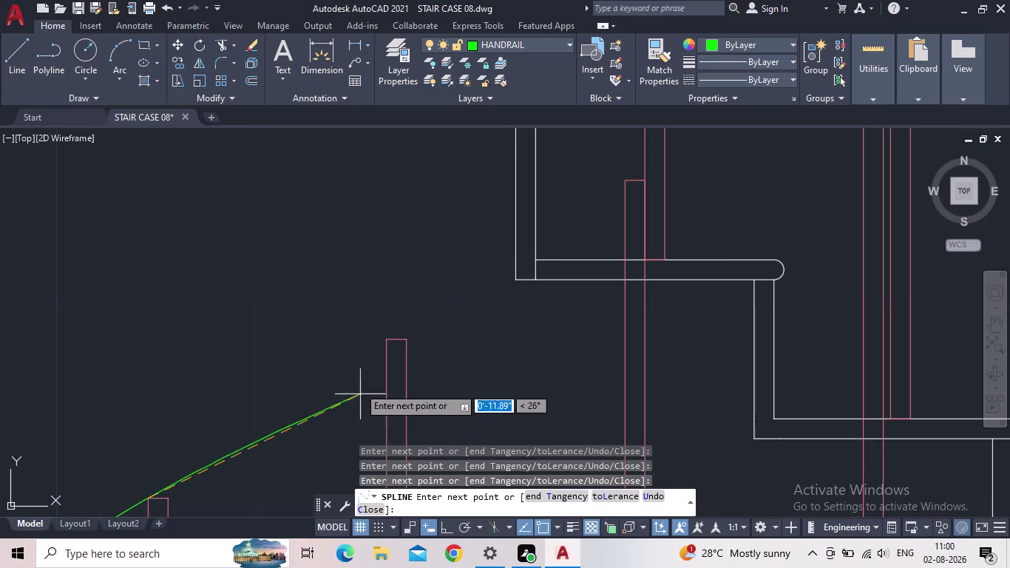
click(388, 345)
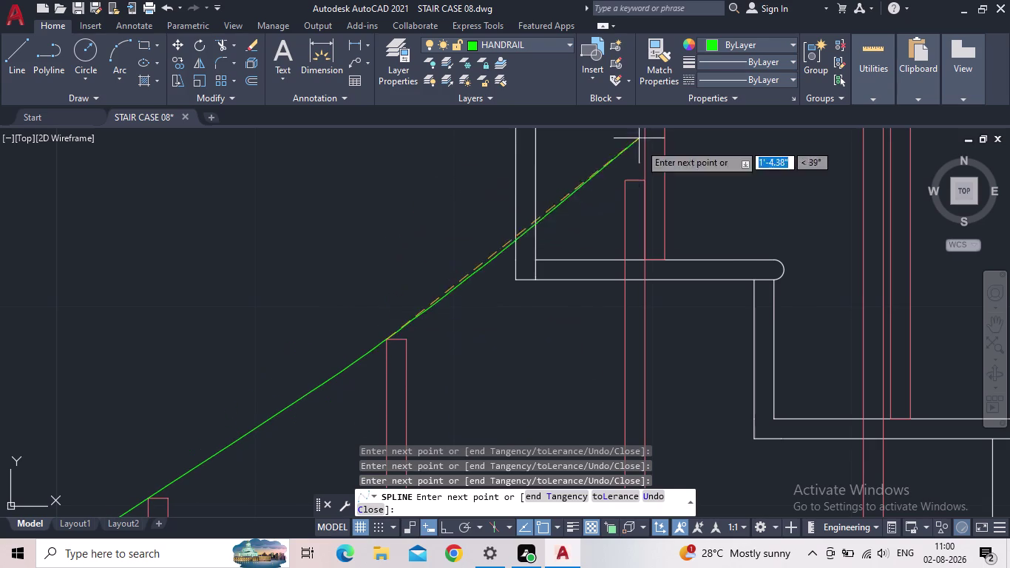
drag(623, 179, 632, 179)
middle_drag(777, 161, 637, 385)
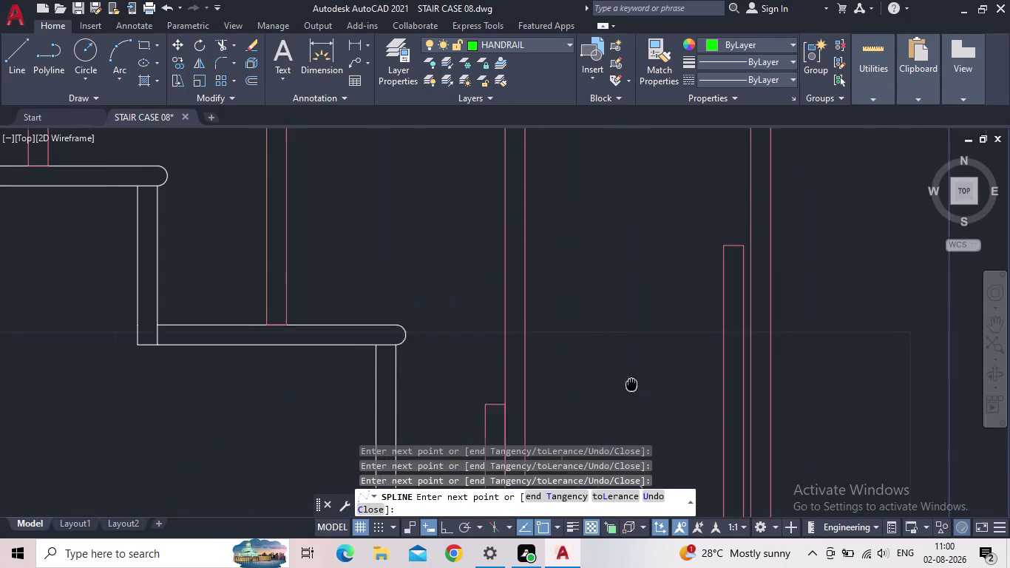
middle_drag(638, 385, 628, 384)
drag(714, 248, 723, 249)
middle_drag(826, 207, 795, 287)
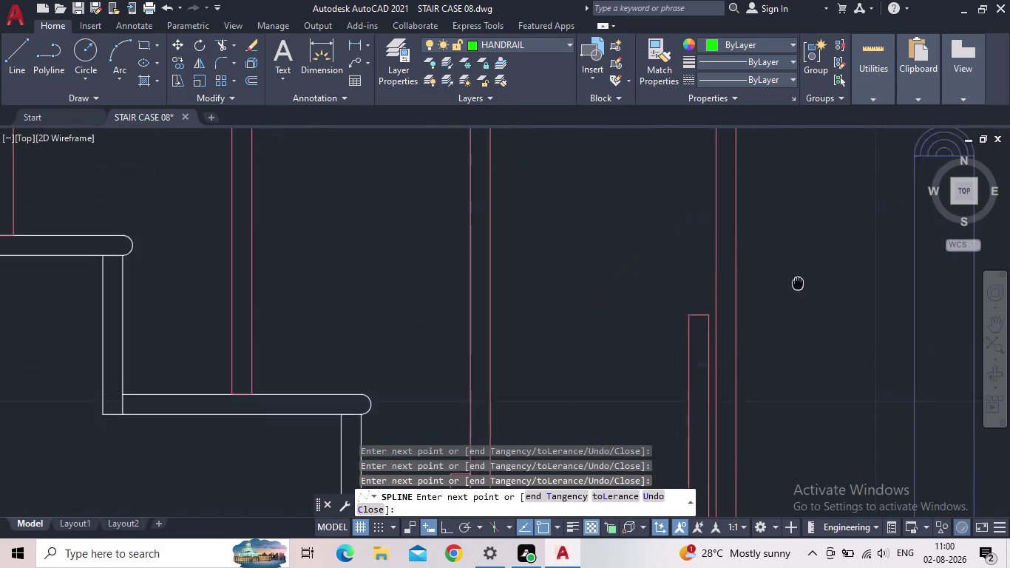
middle_drag(795, 288, 757, 420)
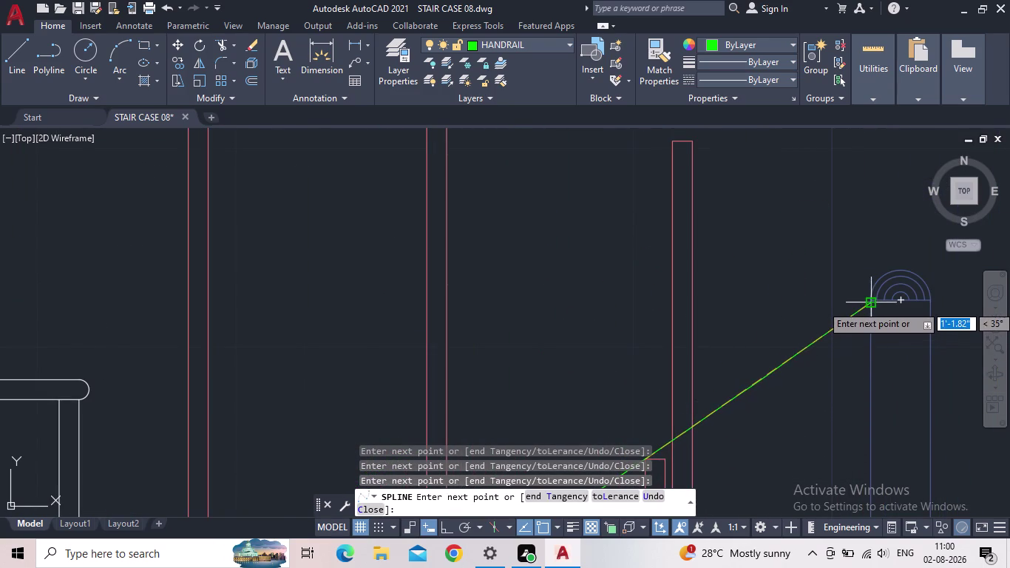
scroll(up, 3)
scroll(up, 3)
scroll(up, 3)
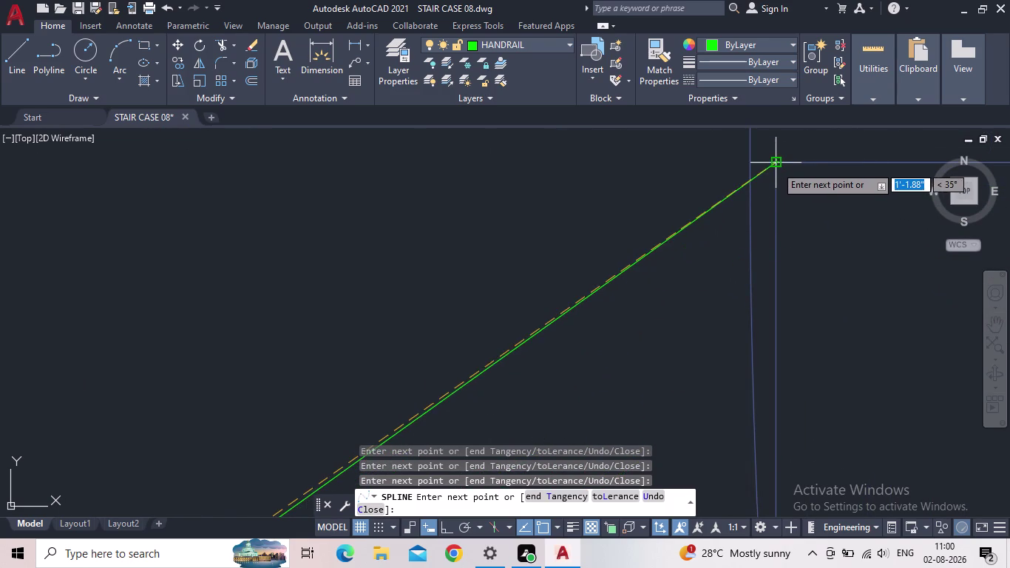
click(776, 166)
middle_drag(621, 230, 761, 437)
scroll(down, 3)
scroll(down, 3)
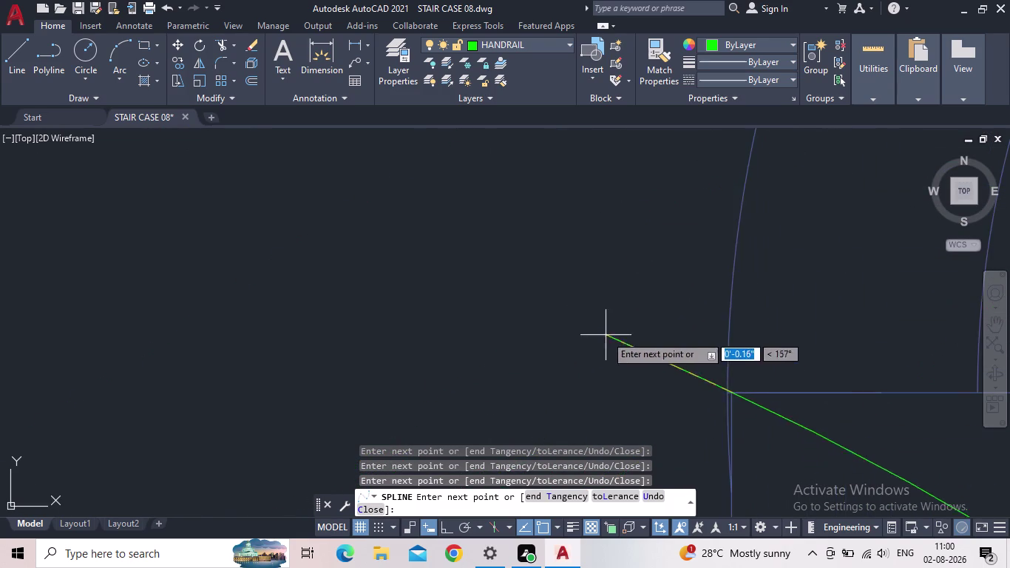
scroll(down, 3)
middle_drag(435, 279, 943, 406)
scroll(down, 3)
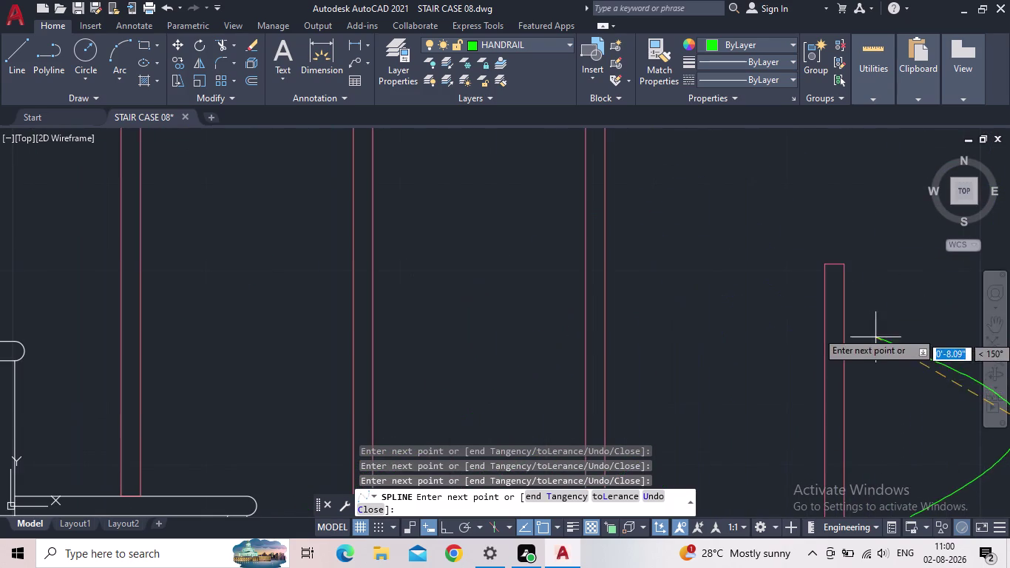
click(822, 267)
middle_drag(762, 295, 786, 348)
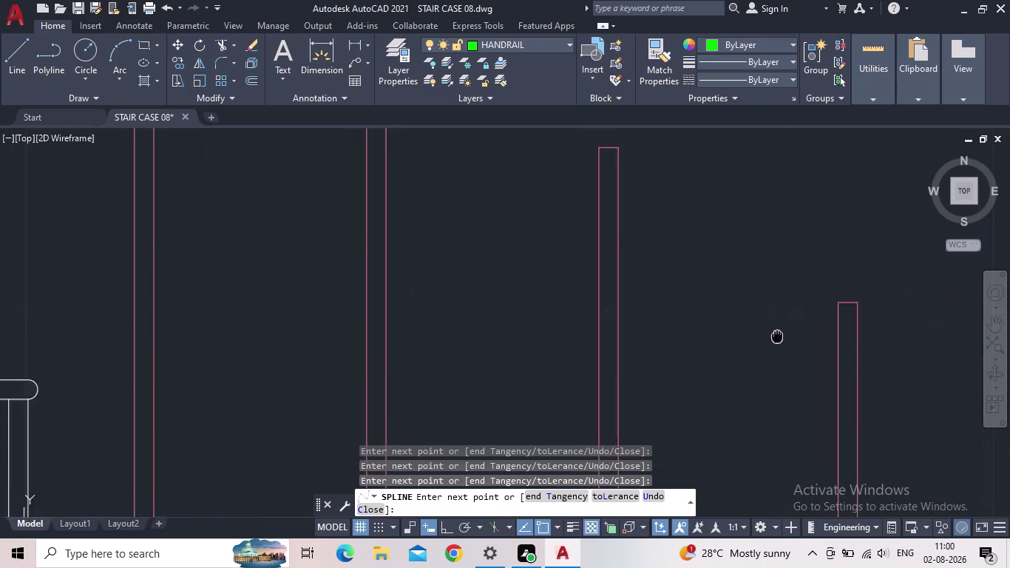
middle_drag(786, 347, 897, 429)
scroll(down, 3)
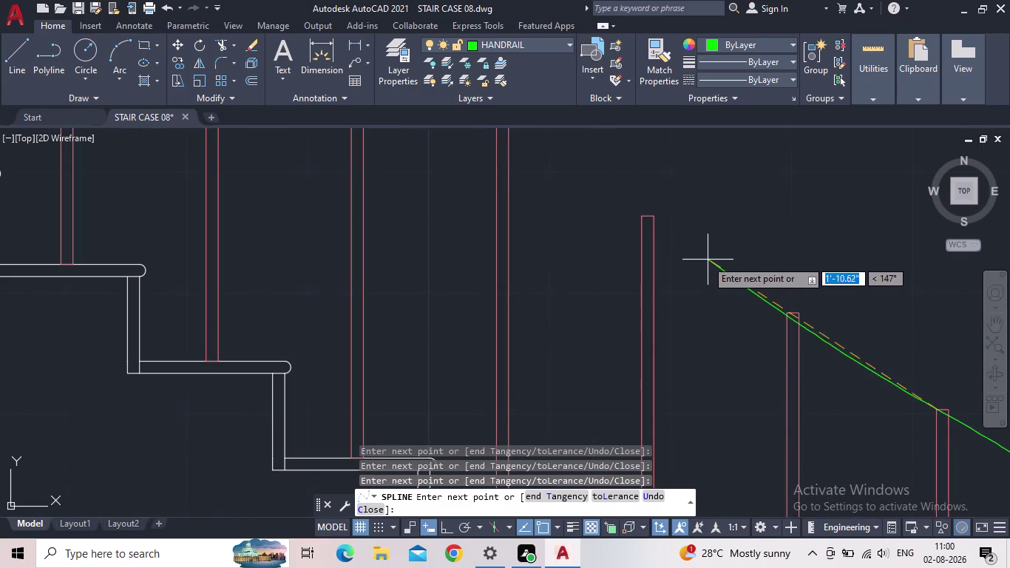
middle_drag(924, 339, 642, 298)
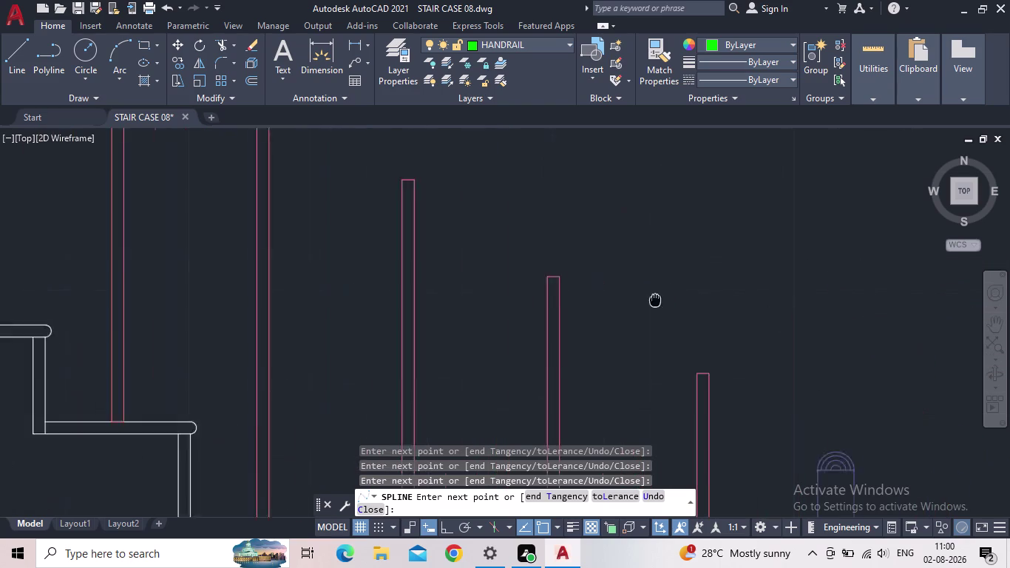
middle_drag(642, 298, 546, 284)
scroll(down, 3)
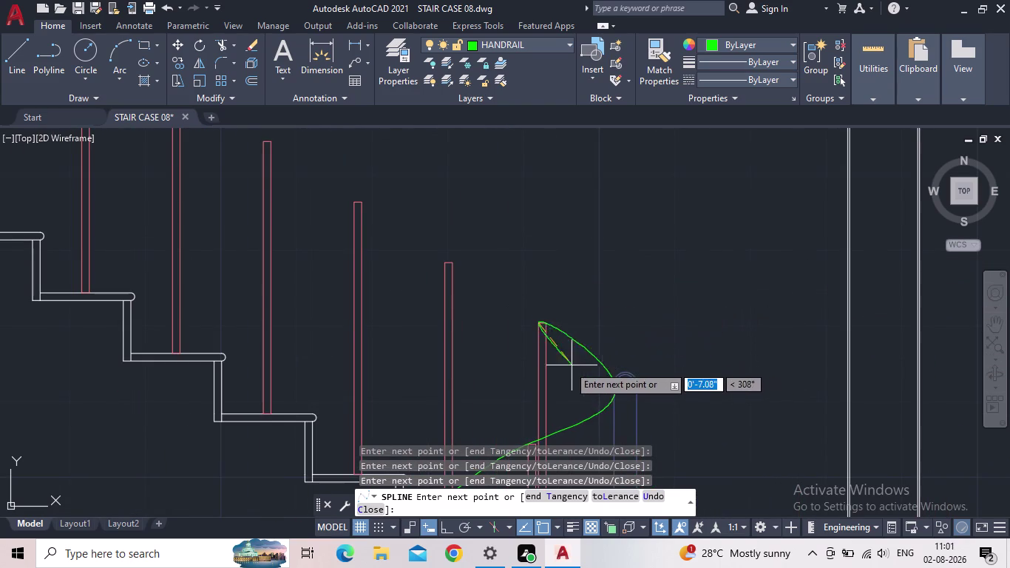
scroll(down, 3)
scroll(up, 3)
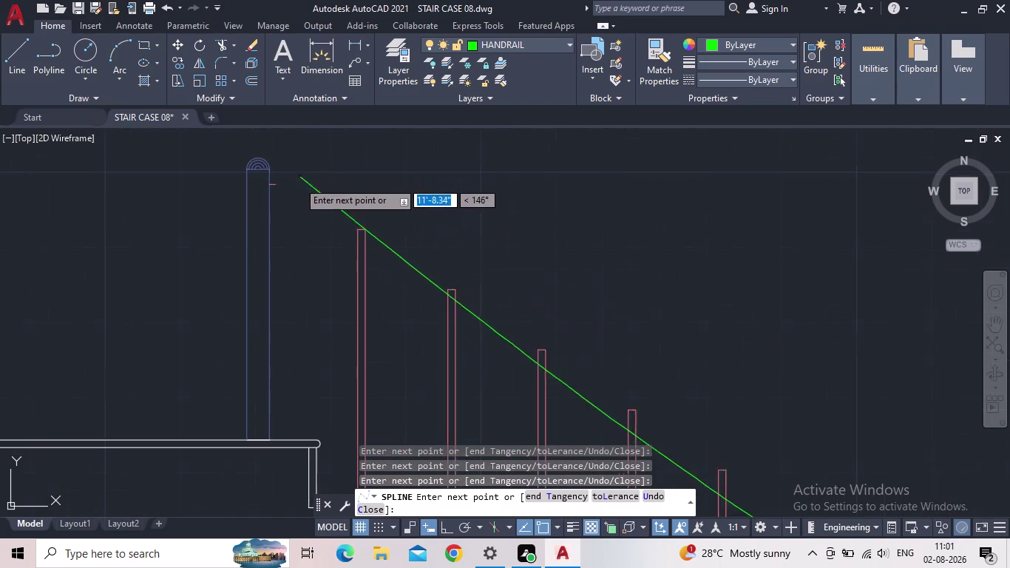
scroll(up, 3)
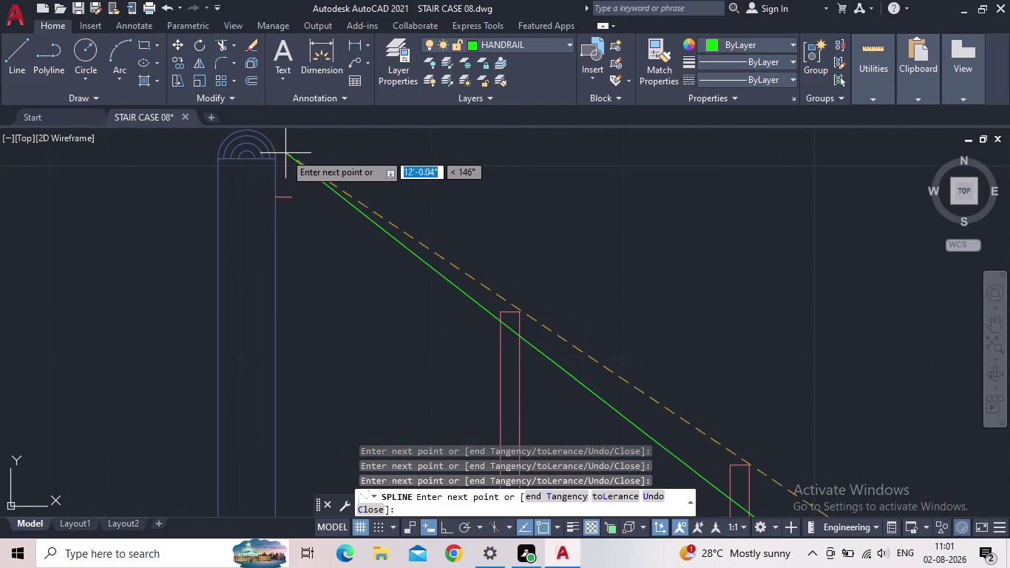
scroll(down, 3)
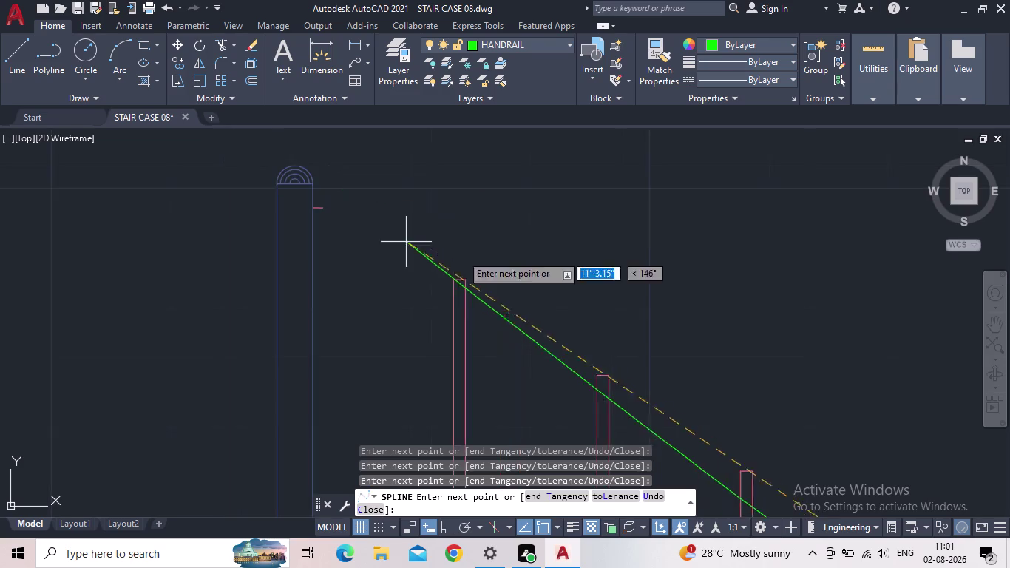
middle_drag(545, 257, 379, 221)
scroll(down, 3)
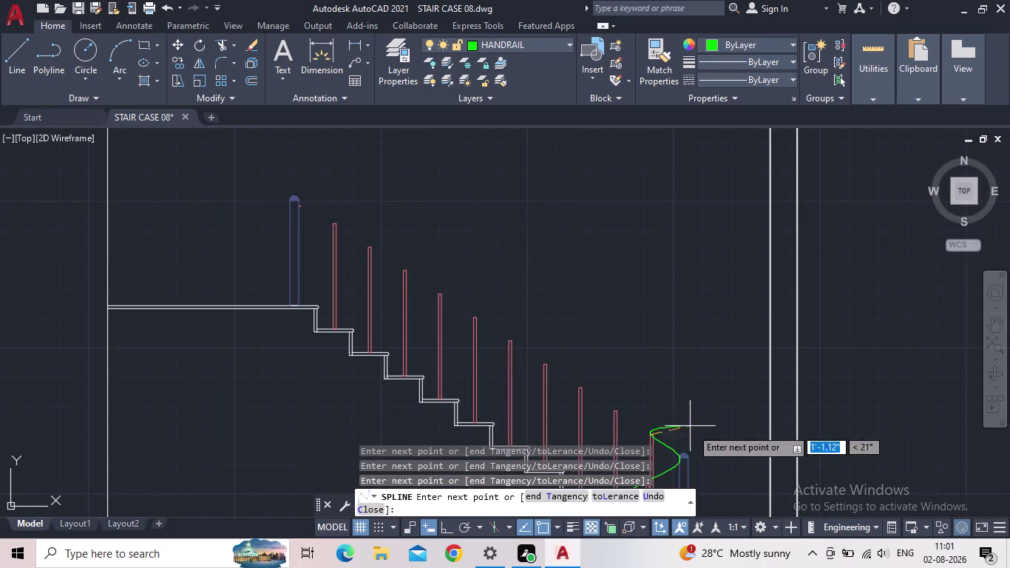
middle_drag(640, 384, 613, 350)
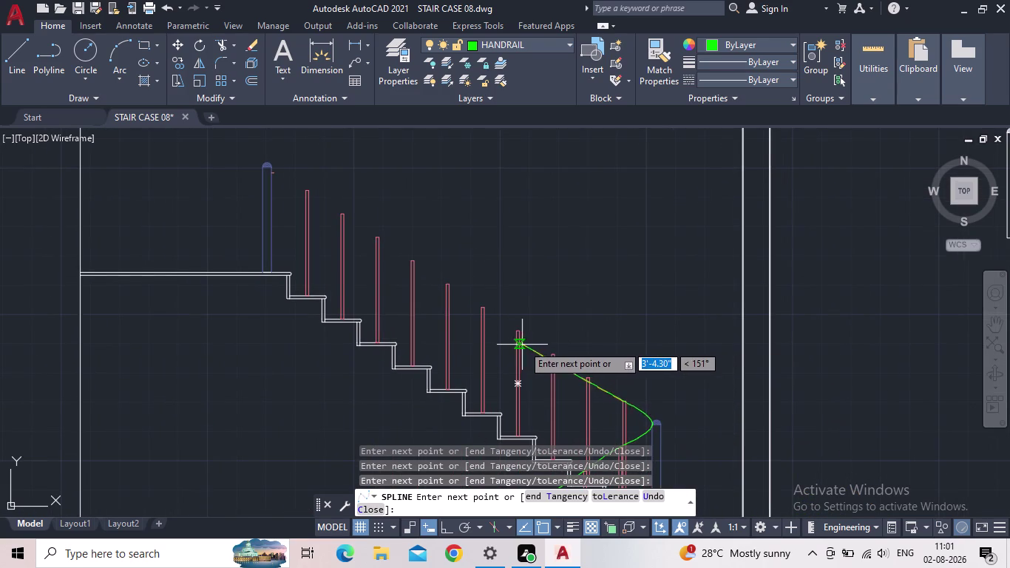
key(Escape)
middle_drag(560, 405, 583, 347)
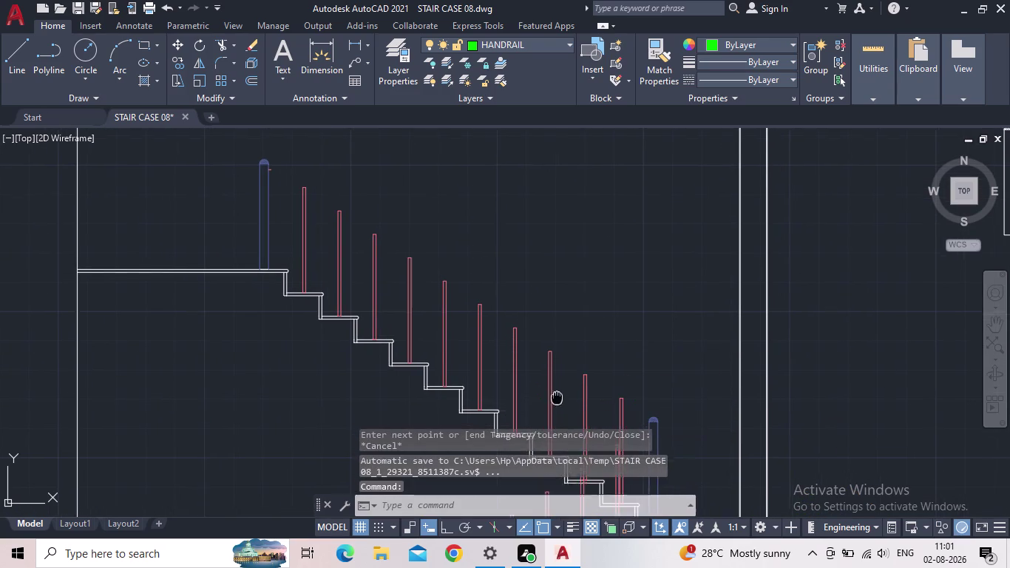
middle_drag(583, 347, 641, 293)
scroll(down, 3)
Restart SPLINE and start the handrail at the post corner, then above the newel post.
scroll(up, 3)
key(space)
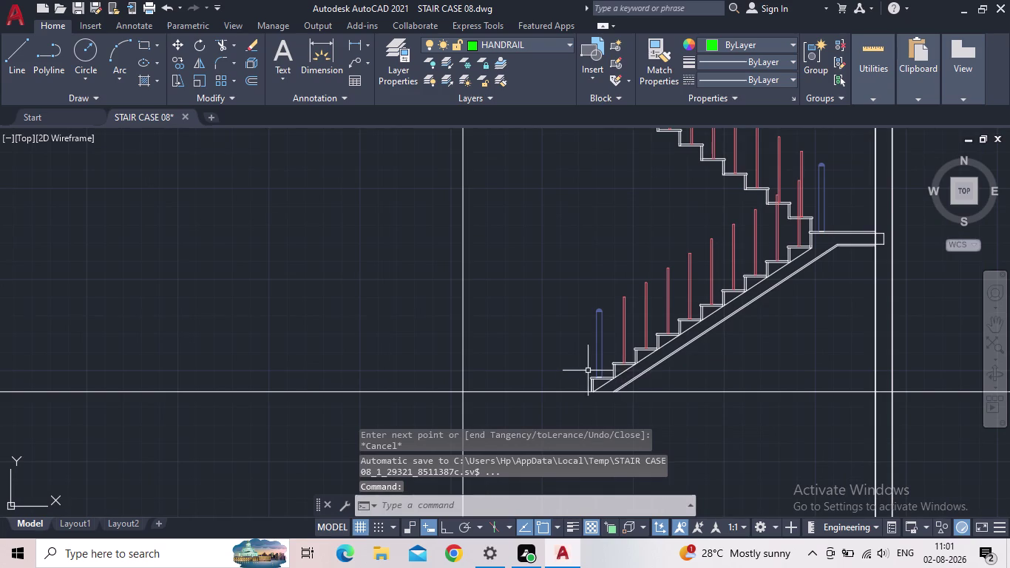
middle_drag(617, 339, 483, 398)
scroll(up, 3)
scroll(up, 3)
scroll(up, 3)
scroll(up, 3)
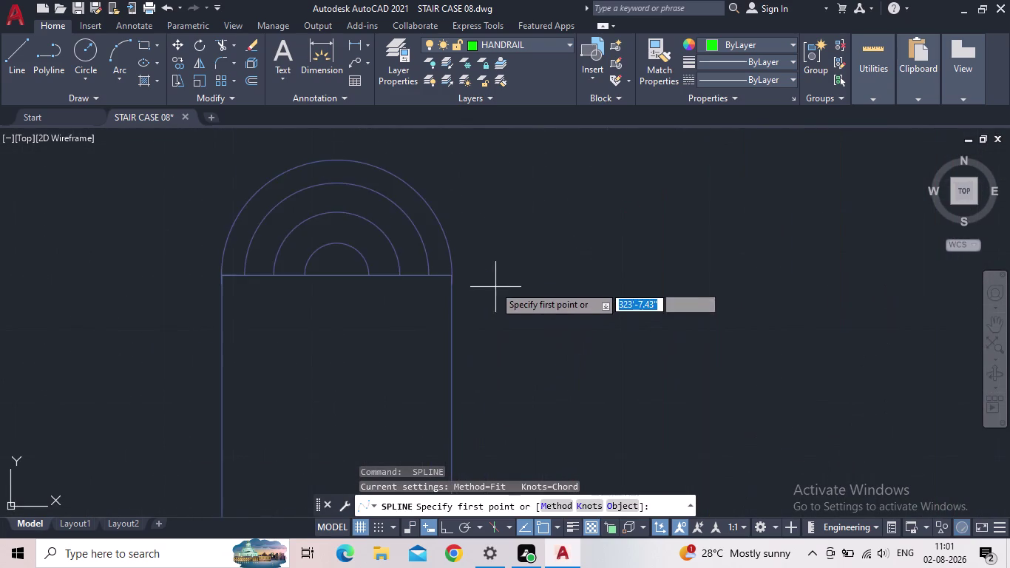
scroll(up, 3)
scroll(up, 3)
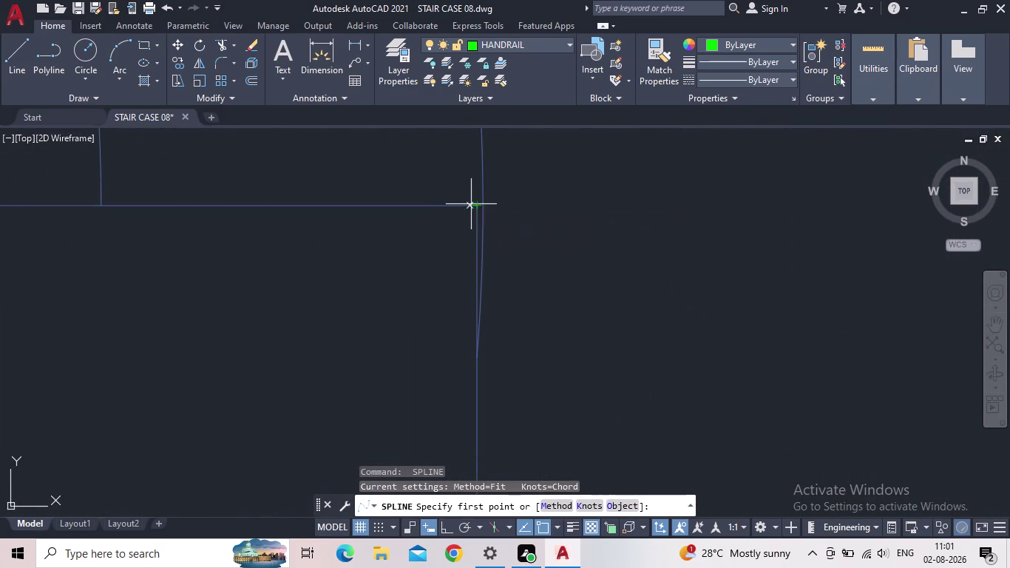
click(474, 205)
middle_drag(653, 198, 284, 479)
scroll(down, 3)
scroll(down, 3)
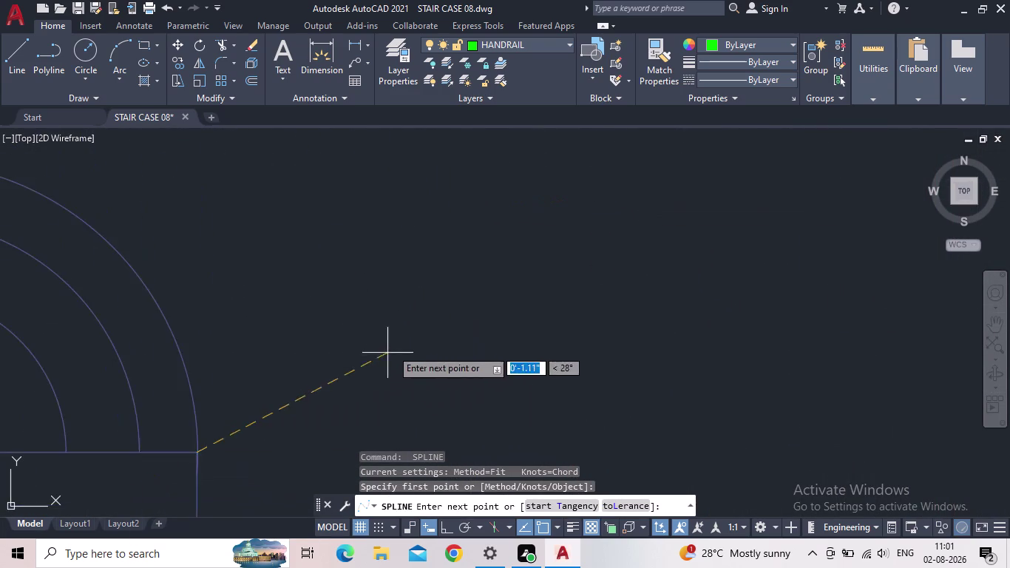
scroll(down, 3)
click(571, 259)
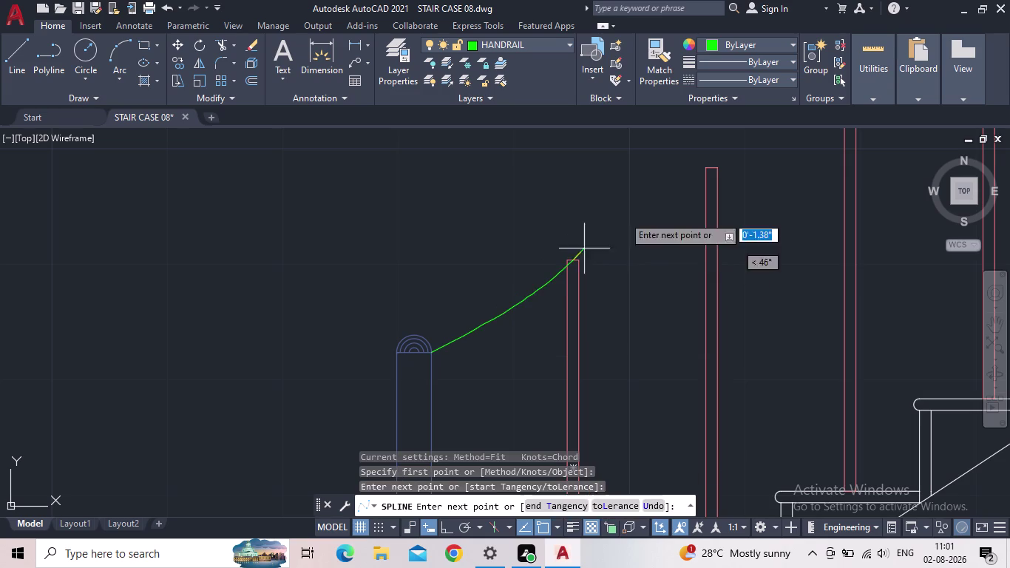
Pick the first lower-flight baluster tops for the handrail, including the taller baluster.
click(704, 168)
middle_drag(729, 158, 593, 350)
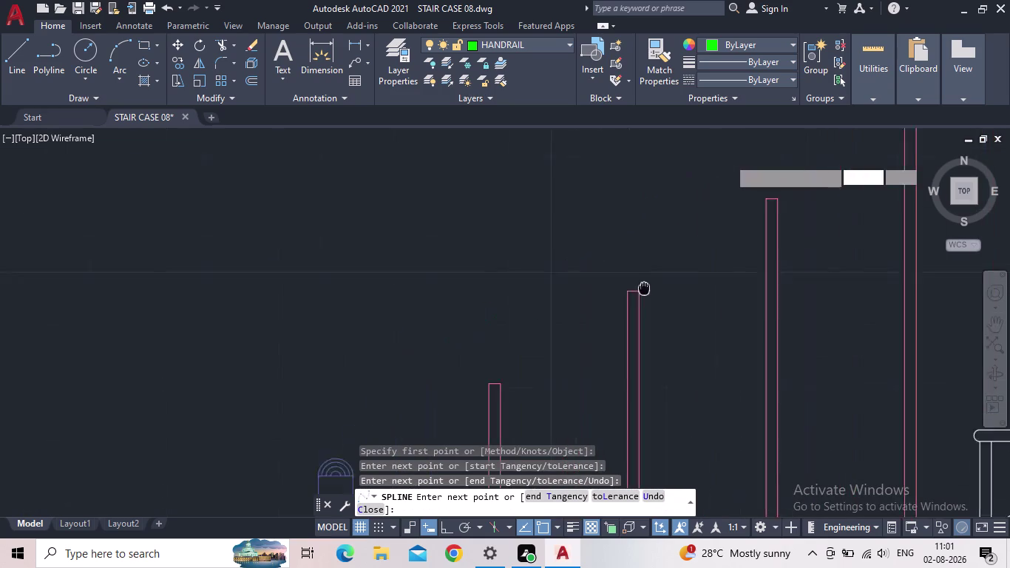
middle_drag(593, 351, 536, 400)
click(649, 316)
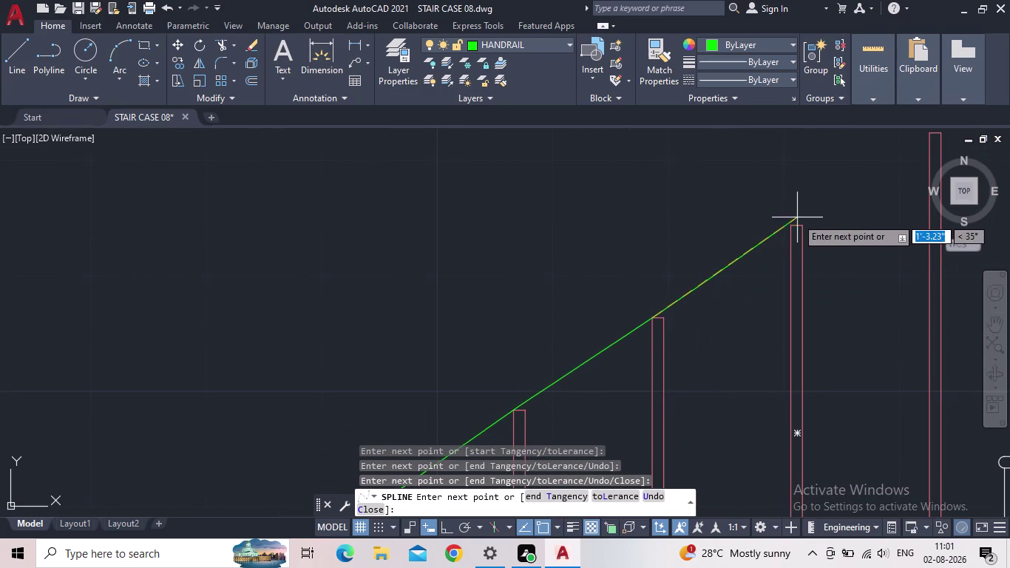
click(789, 227)
middle_drag(814, 188, 558, 351)
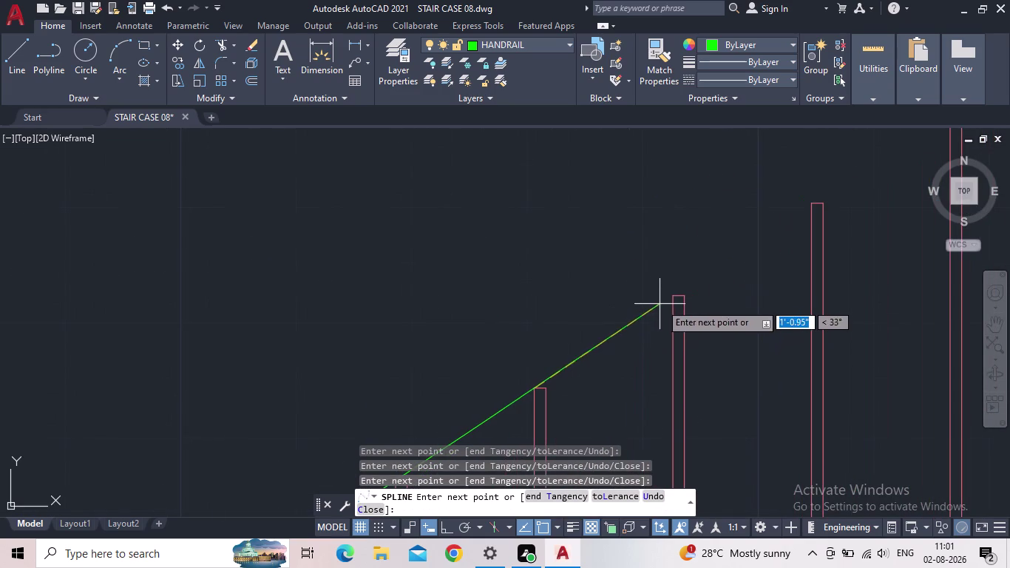
click(674, 295)
Continue the handrail over the next lower-flight baluster tops toward the landing.
drag(813, 204, 822, 202)
middle_drag(876, 180, 496, 377)
click(572, 311)
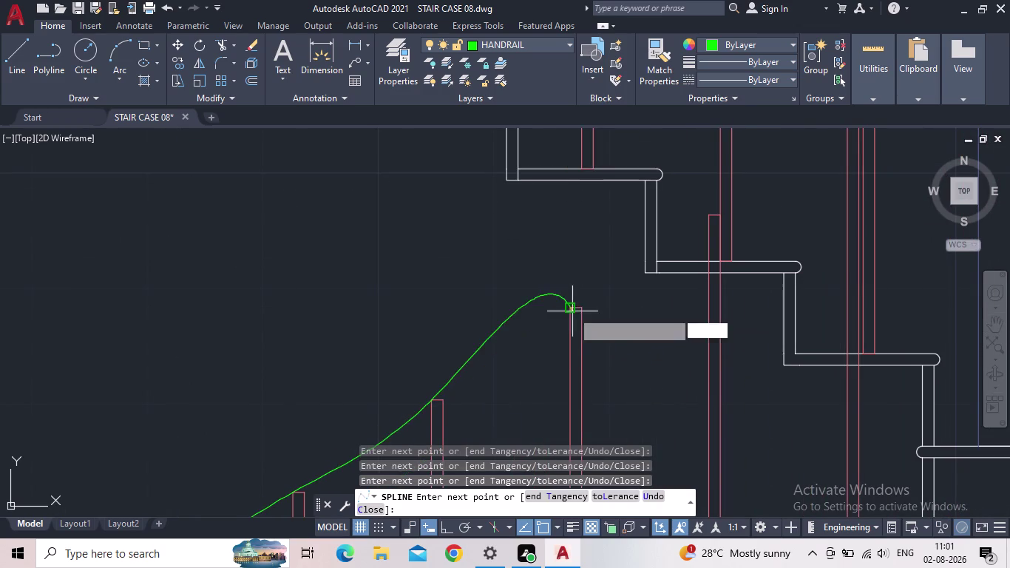
click(708, 217)
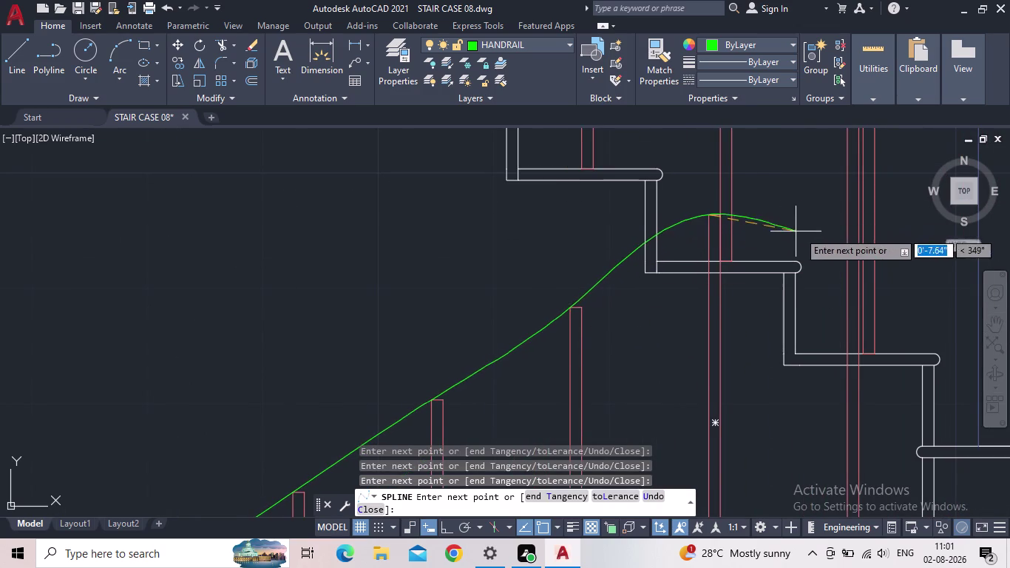
middle_drag(799, 231, 650, 406)
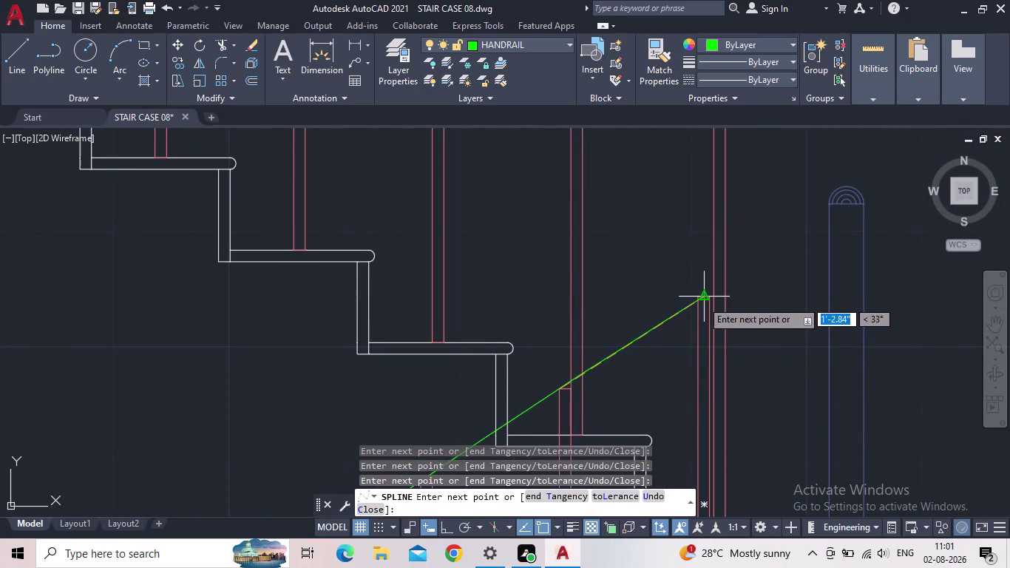
scroll(up, 3)
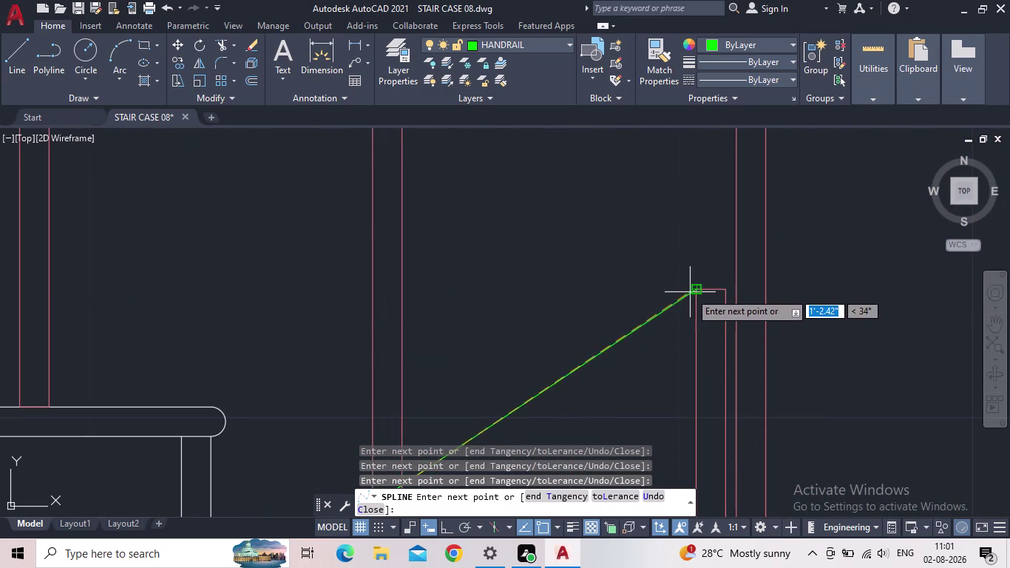
click(696, 293)
Place the handrail point at the landing corner.
scroll(up, 3)
middle_drag(769, 259, 566, 397)
scroll(down, 3)
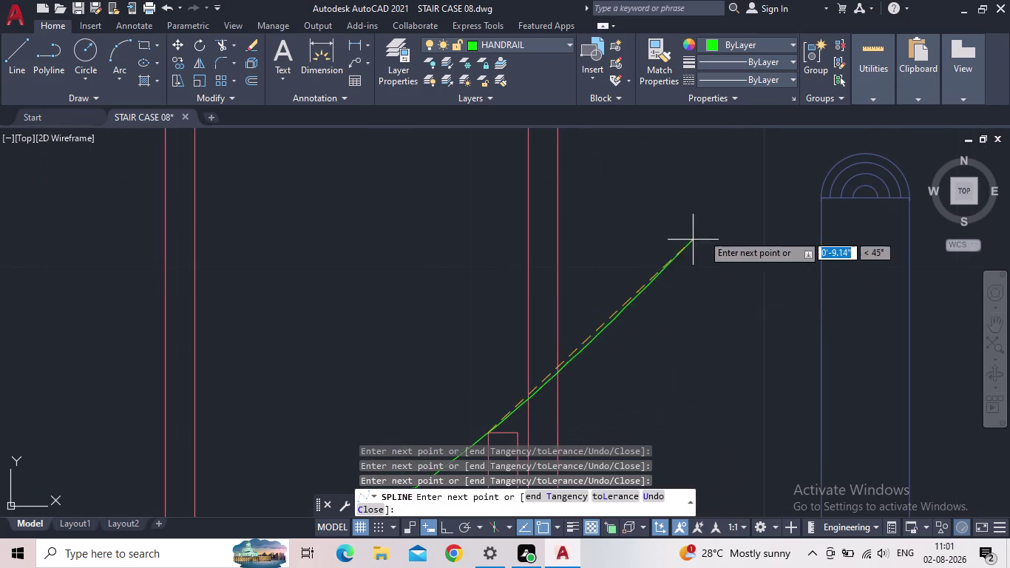
scroll(up, 3)
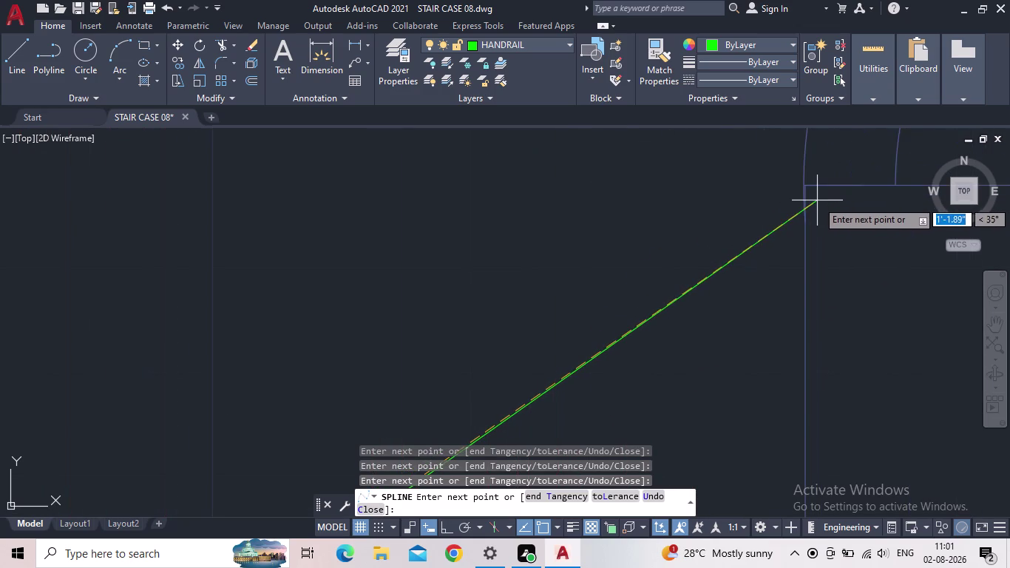
scroll(up, 3)
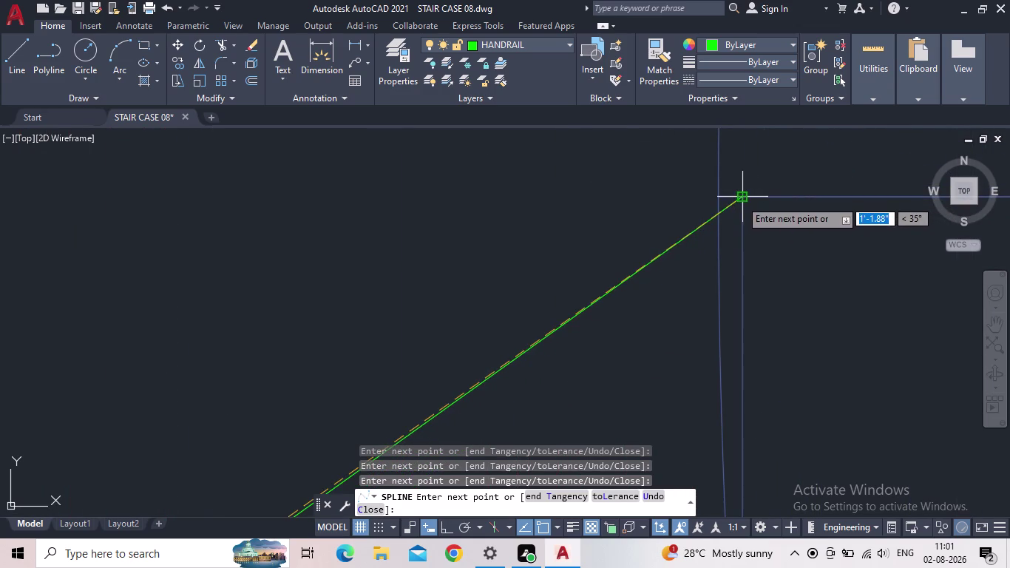
click(741, 199)
Carry the handrail past the landing post onto the first upper-flight balusters.
middle_drag(546, 204, 617, 337)
scroll(up, 3)
scroll(down, 3)
middle_drag(566, 270, 583, 300)
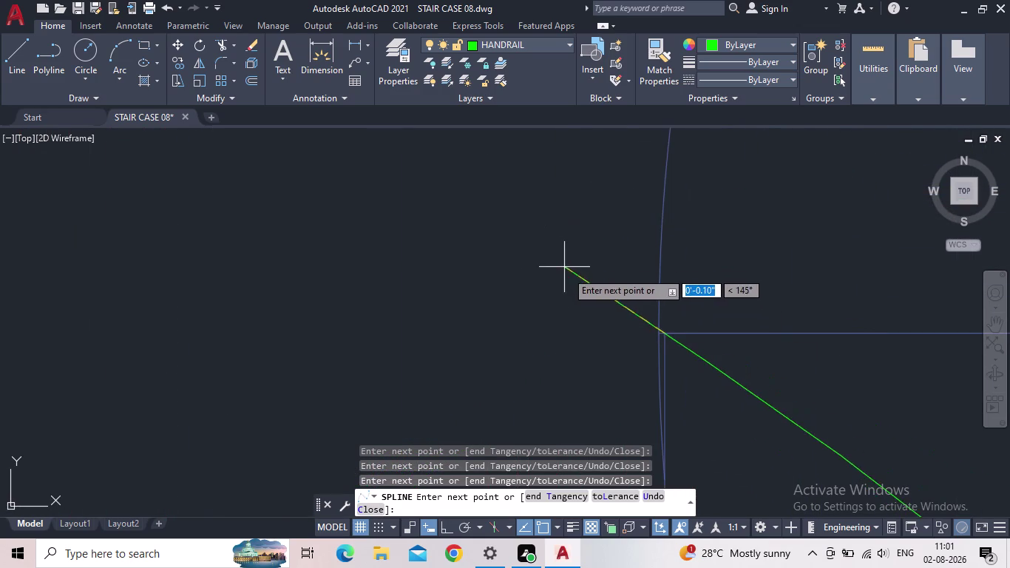
middle_drag(583, 301, 738, 401)
scroll(down, 3)
scroll(down, 3)
scroll(up, 3)
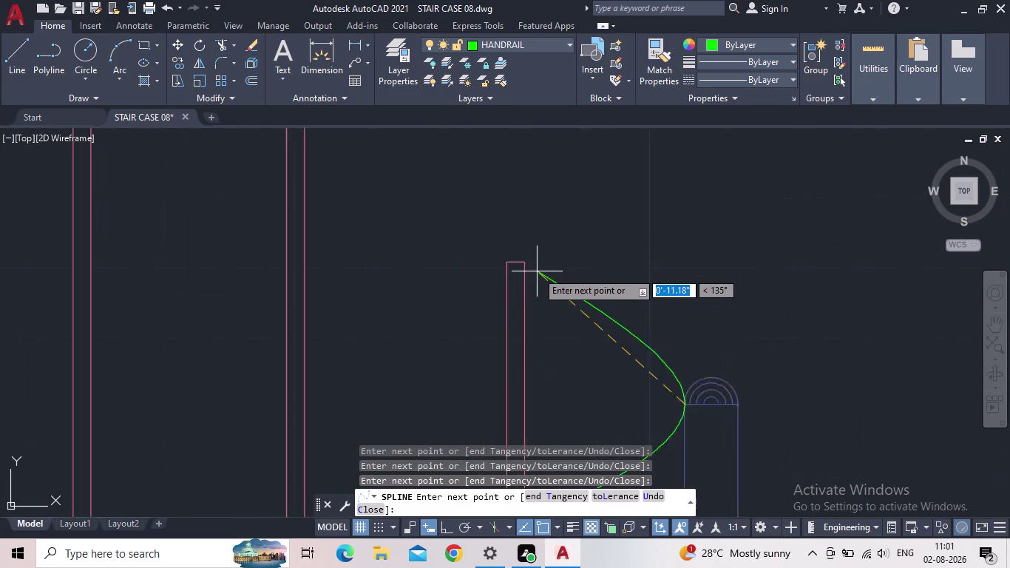
scroll(up, 3)
click(505, 249)
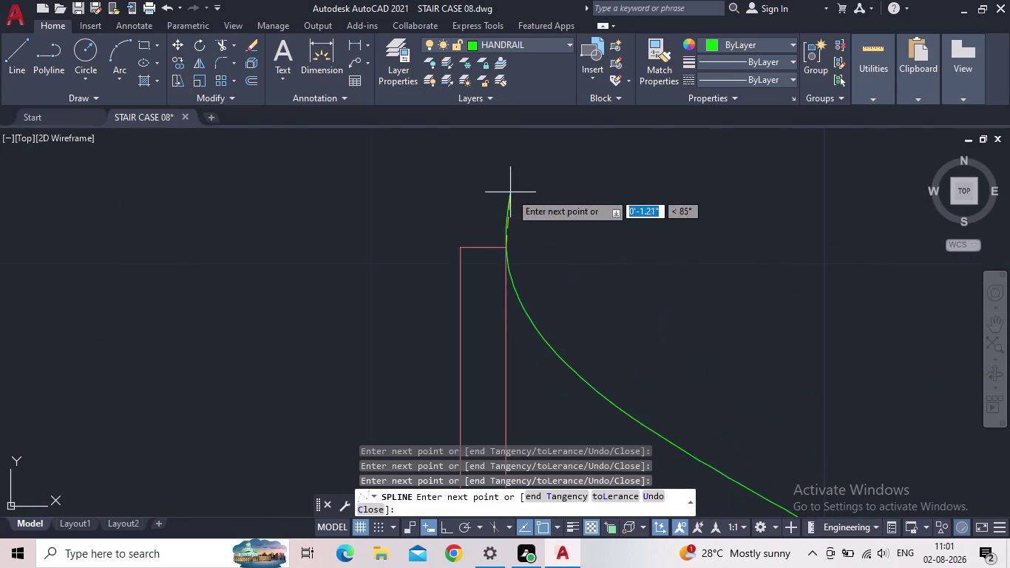
middle_drag(510, 194, 717, 372)
scroll(down, 3)
click(365, 179)
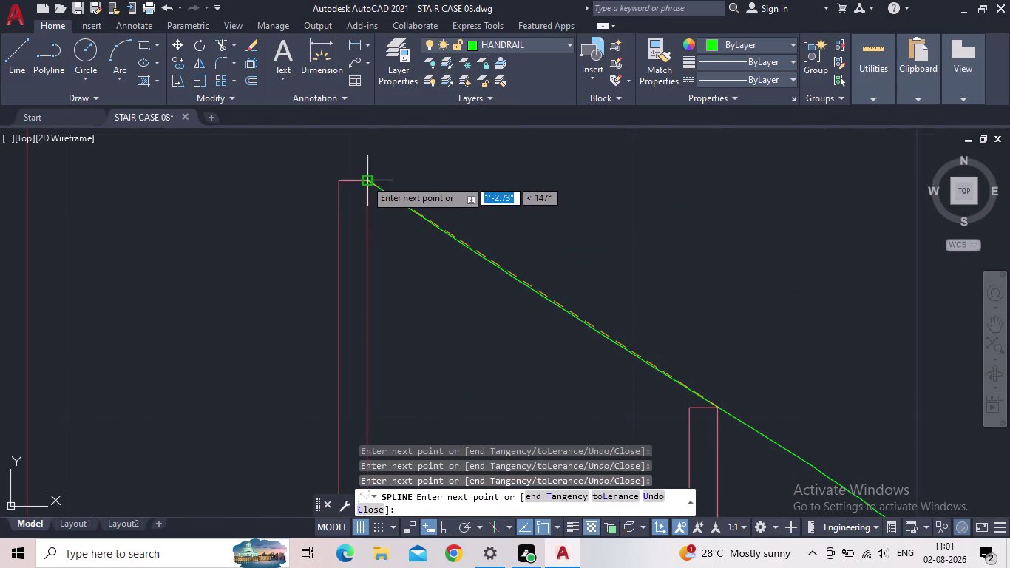
Pick the remaining upper-flight baluster tops for the handrail.
middle_drag(448, 204, 767, 409)
scroll(down, 3)
middle_drag(488, 210, 493, 230)
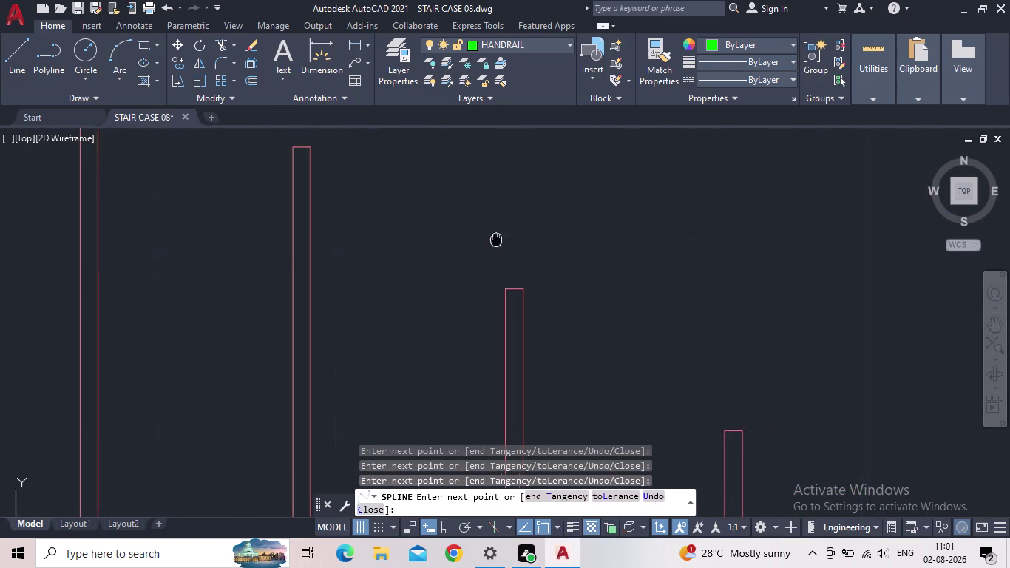
middle_drag(494, 231, 784, 491)
click(598, 404)
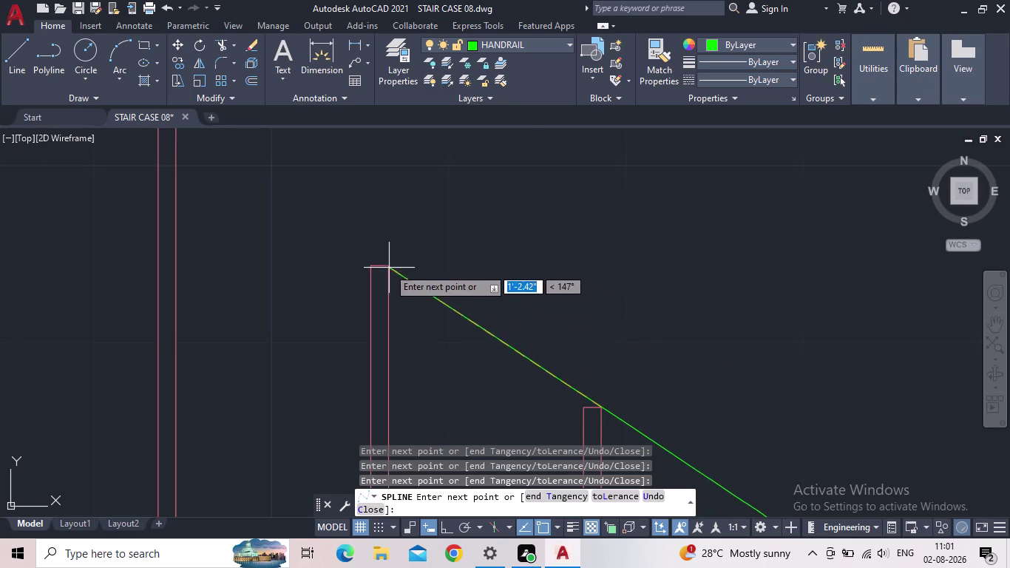
click(383, 265)
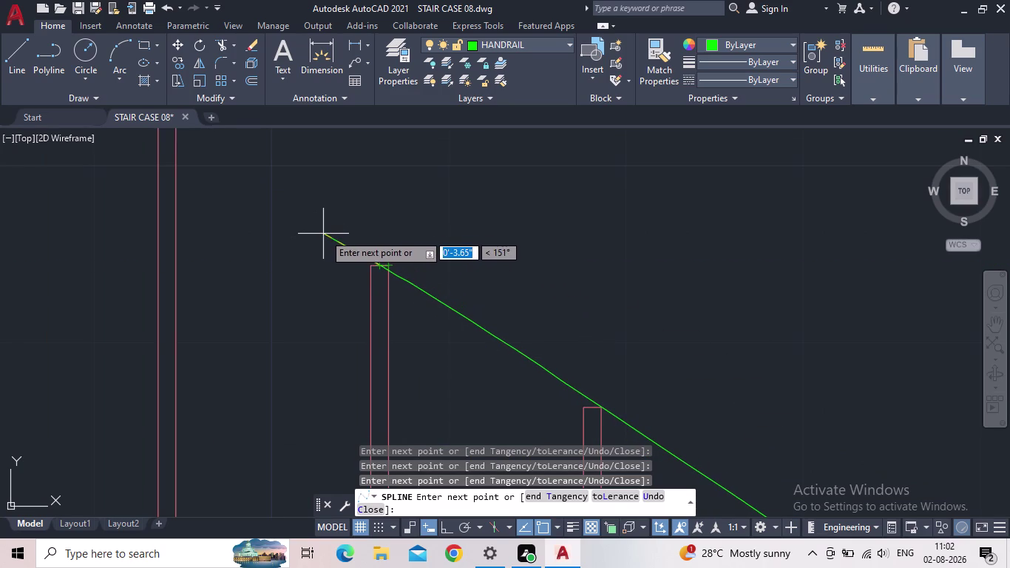
middle_drag(332, 241, 386, 265)
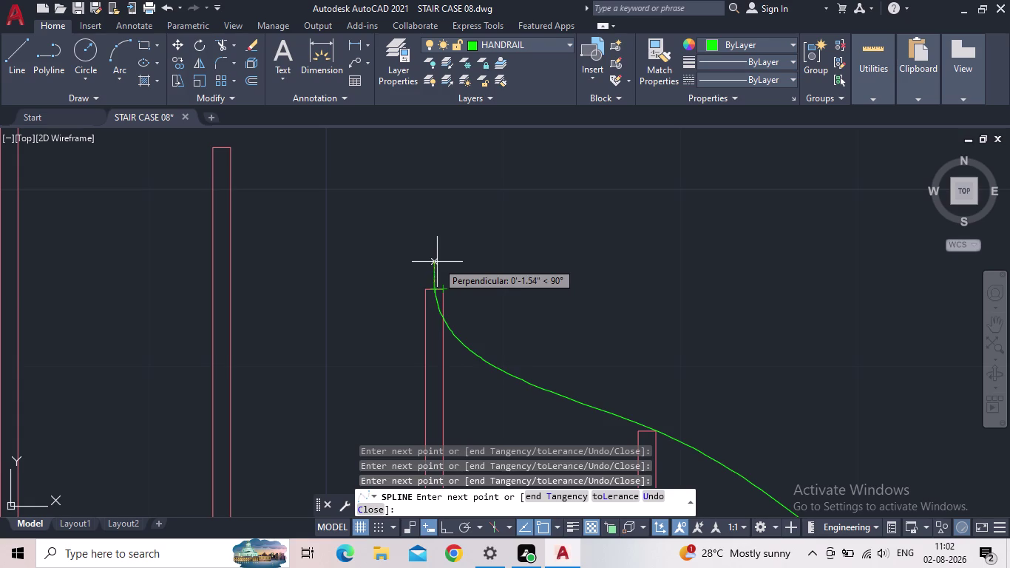
click(161, 11)
middle_drag(614, 335, 407, 351)
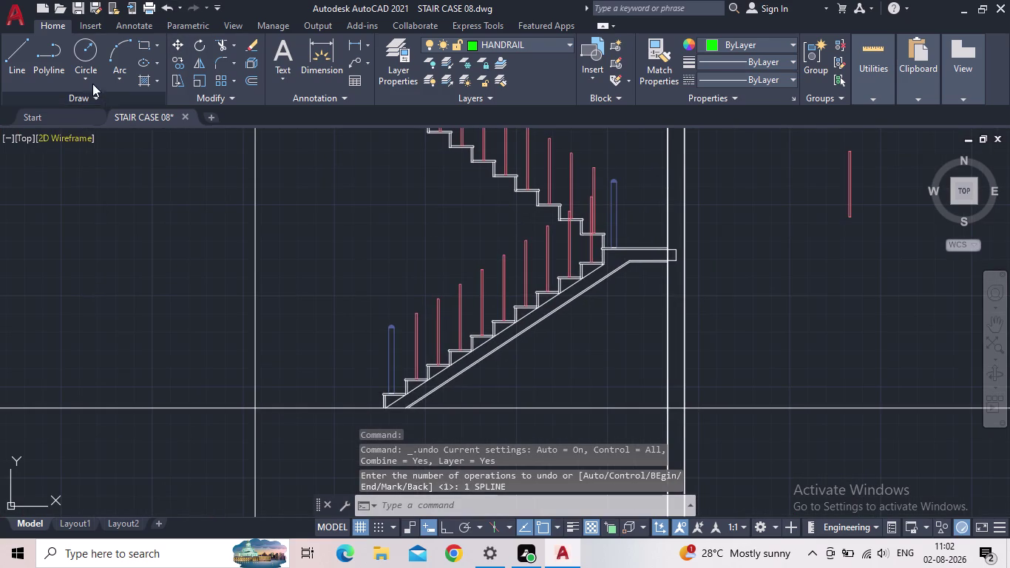
Save the staircase drawing, now without a handrail, and bring the whole staircase into view.
click(80, 8)
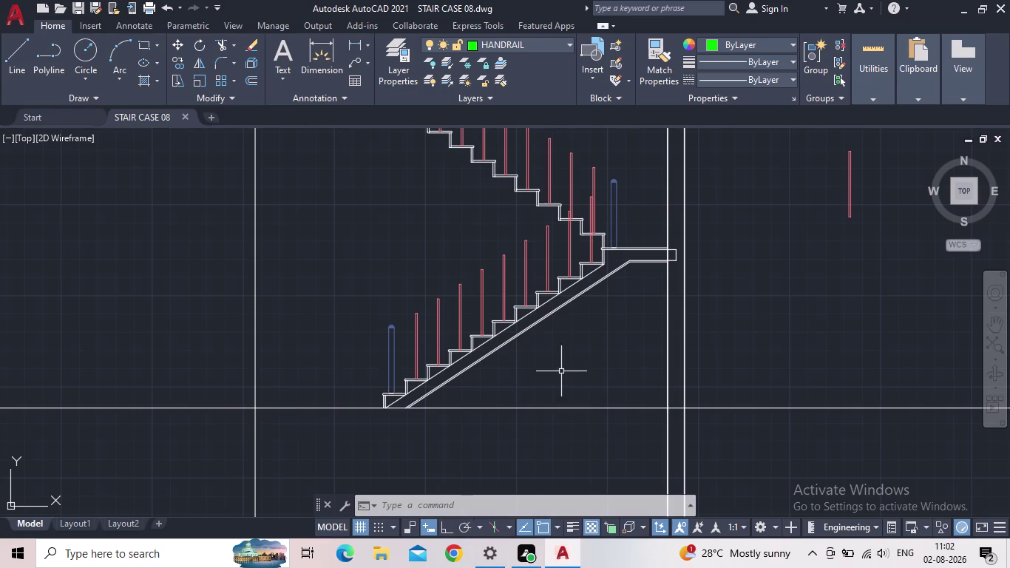
middle_drag(570, 357, 522, 420)
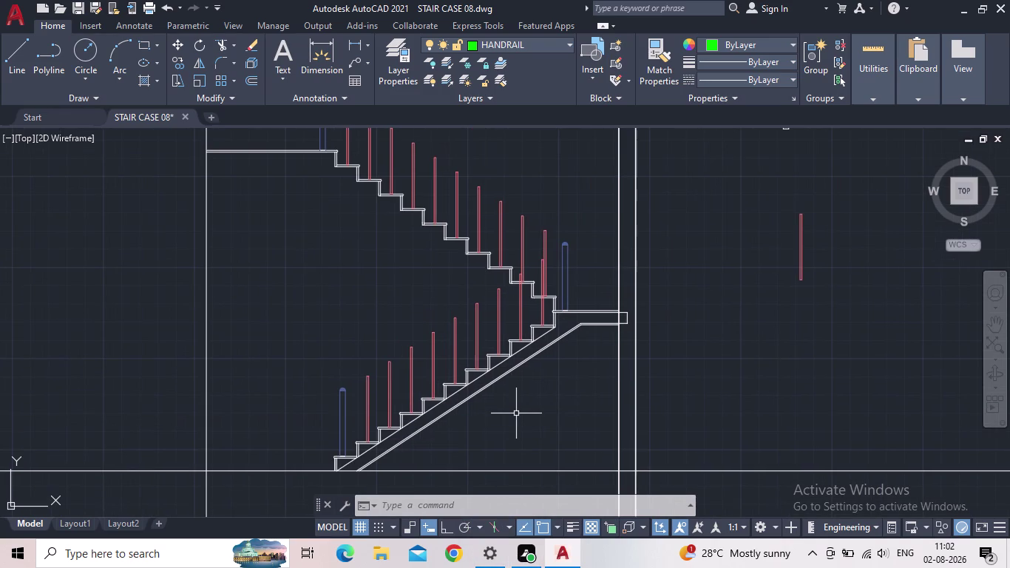